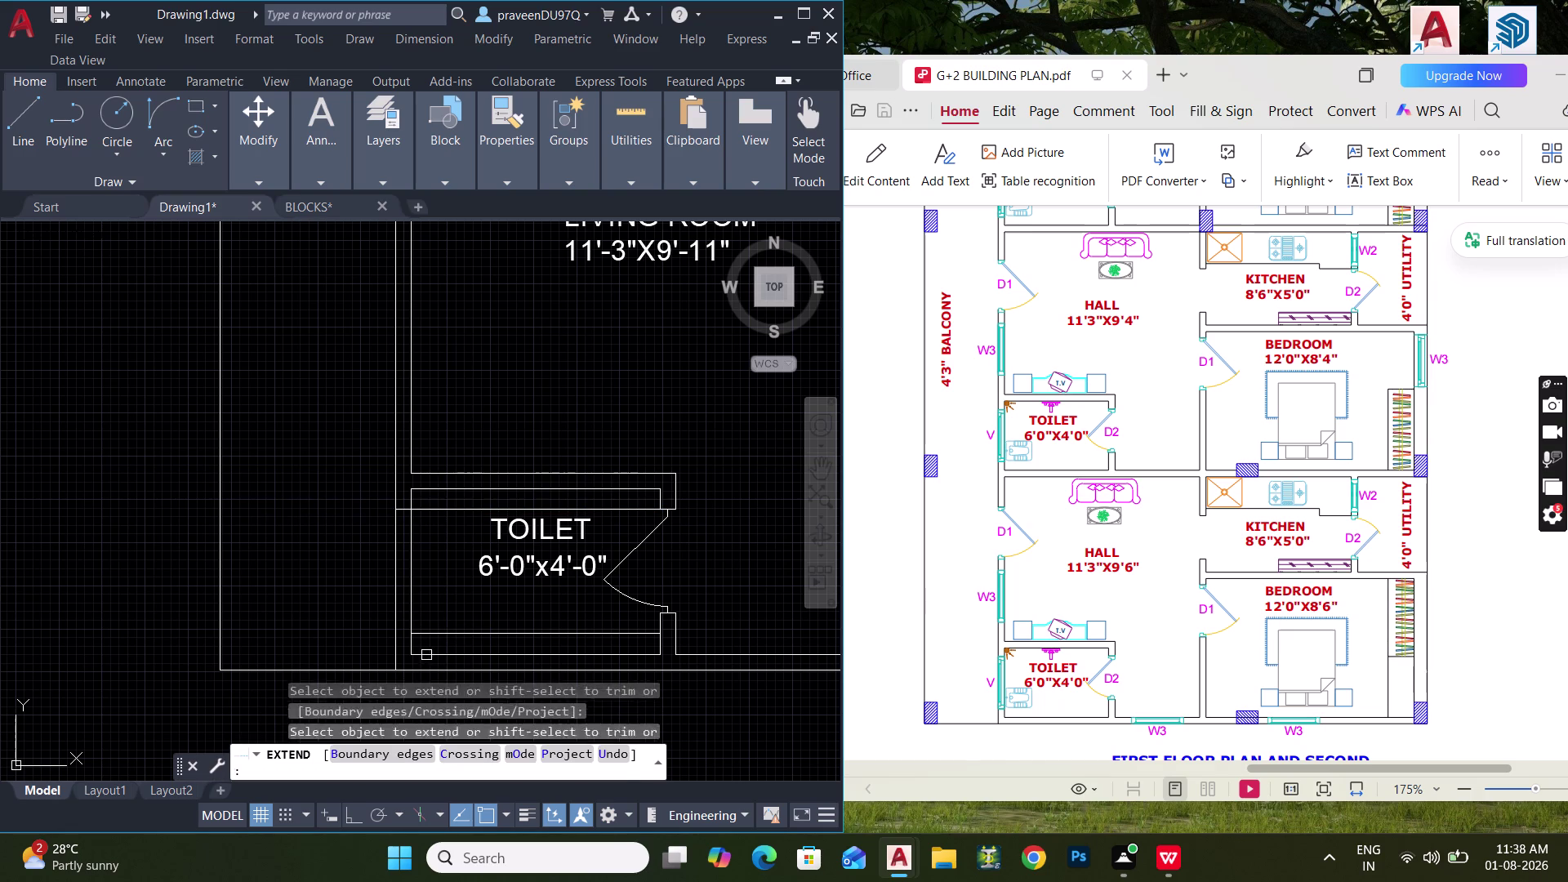
Extend two toilet wall lines so they reach the adjoining wall.
click(429, 632)
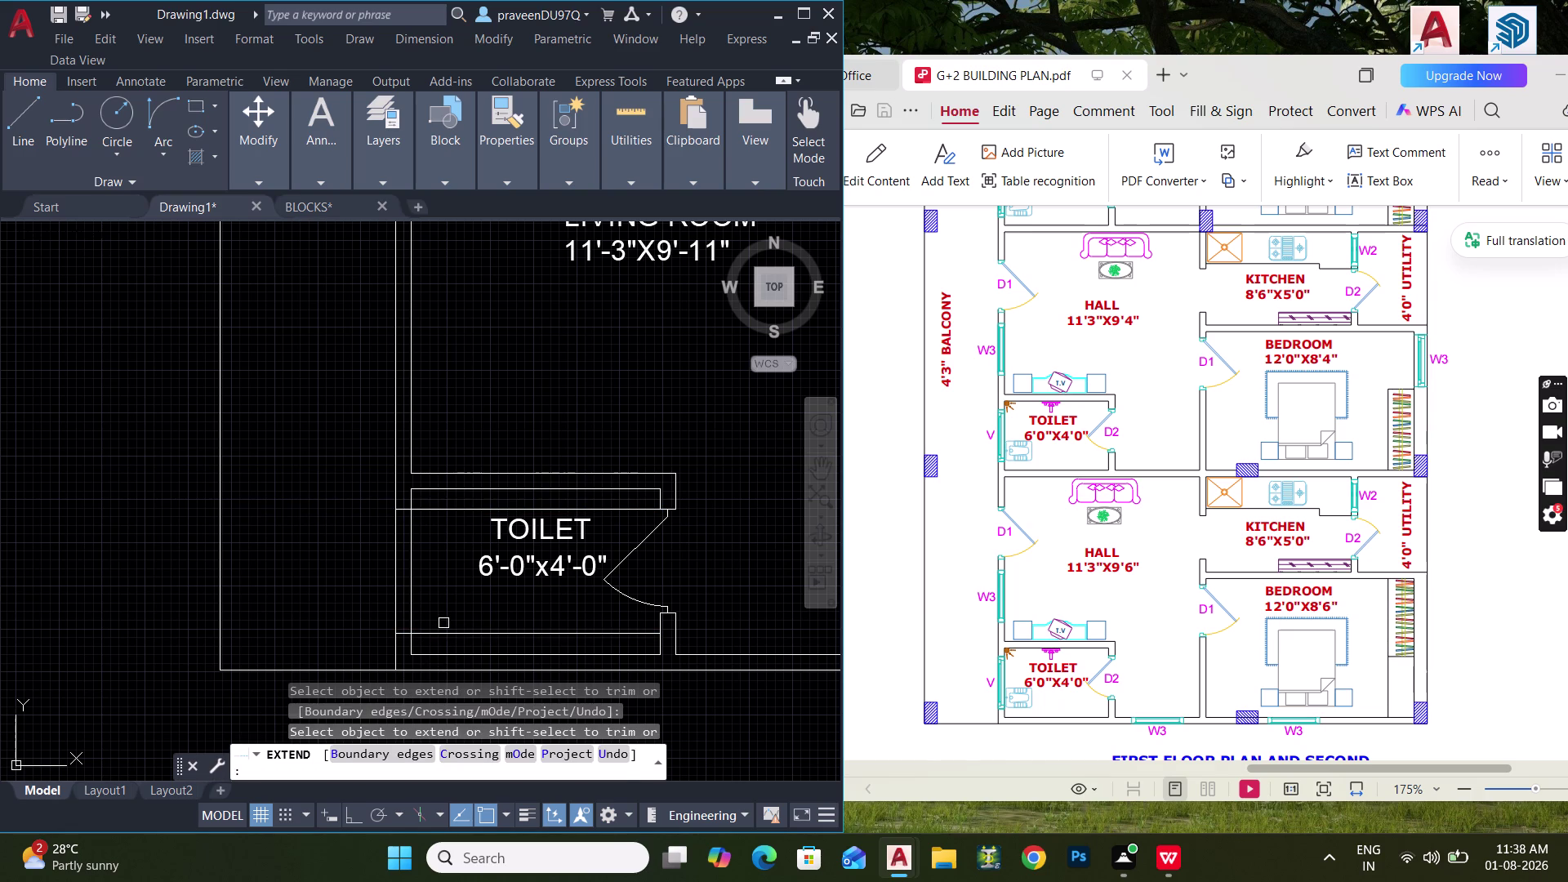
Trim the overlapping wall end and leftover segment at the toilet's left corner.
text(TR)
key(space)
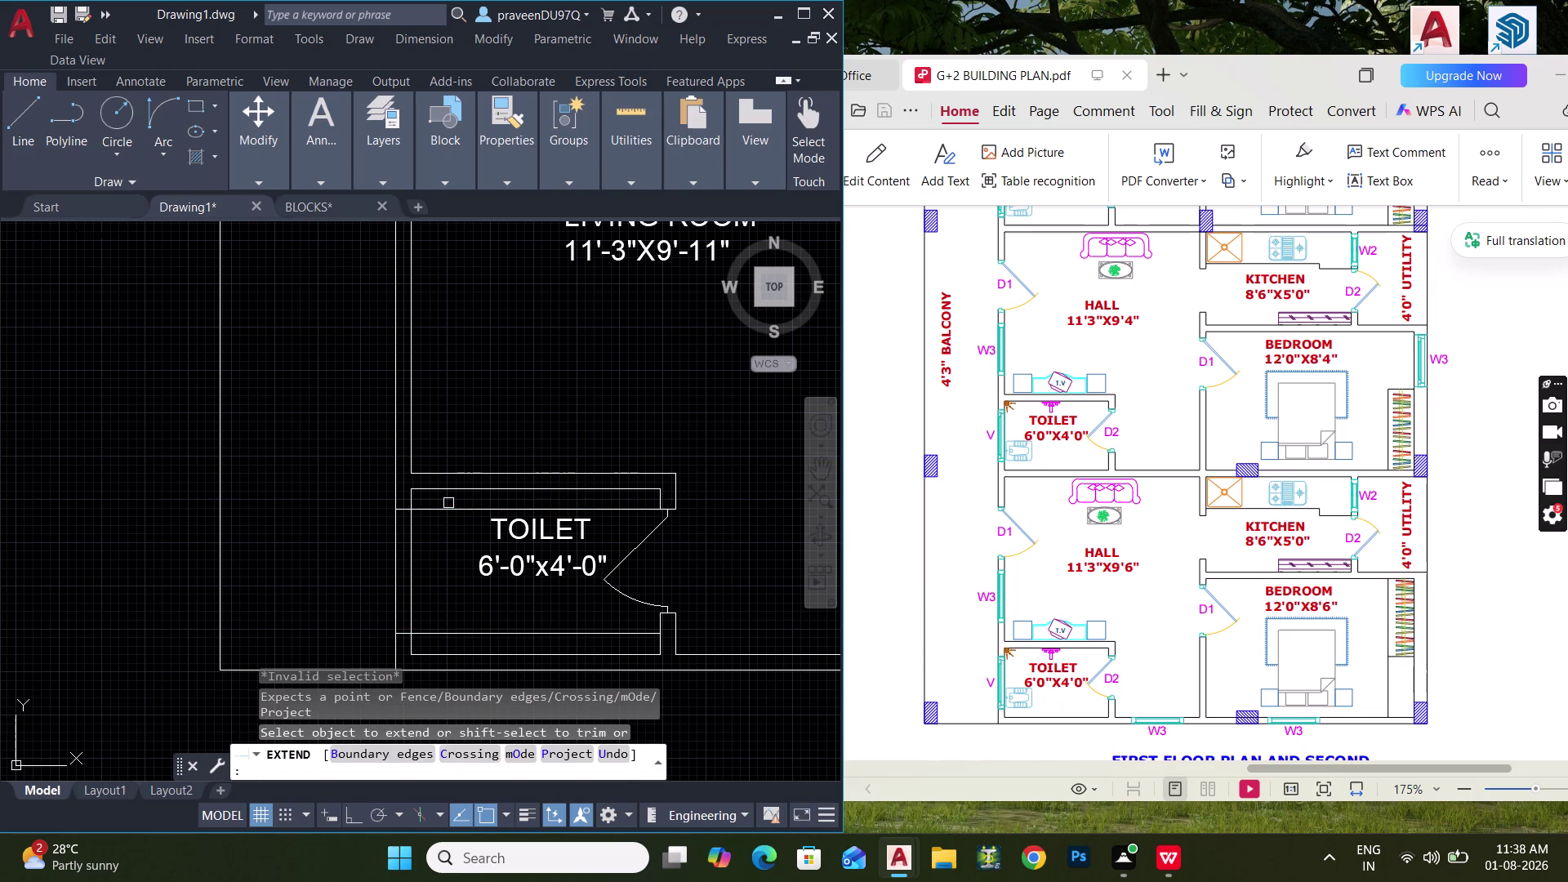
click(452, 503)
click(458, 641)
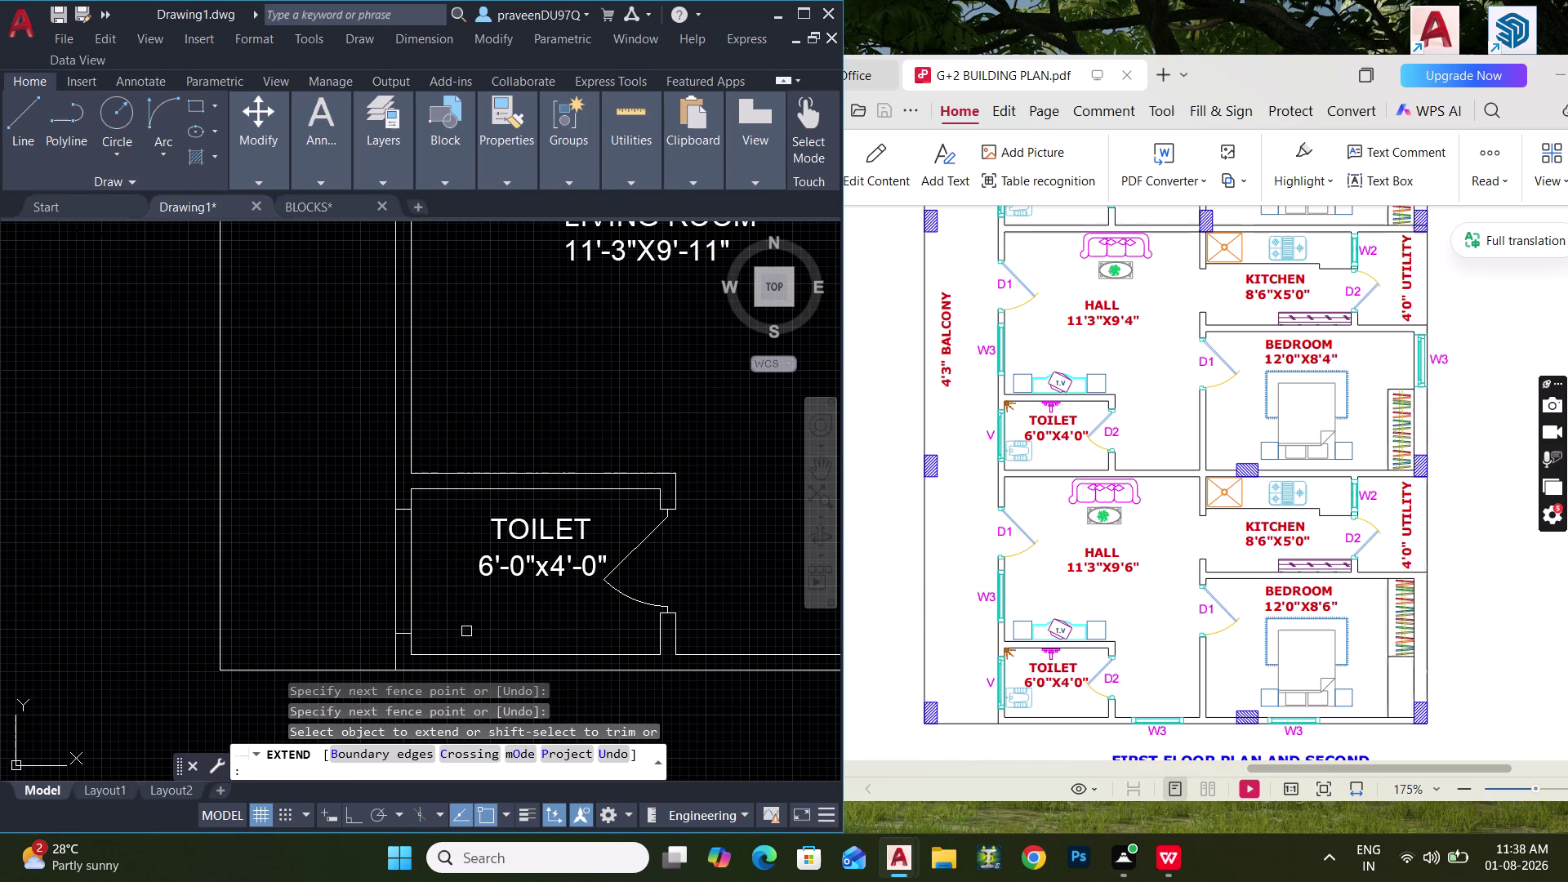
scroll(up, 3)
middle_drag(473, 583, 490, 582)
key(Escape)
Draw a line along the toilet's left wall, then pan up to the living room.
key(l)
key(space)
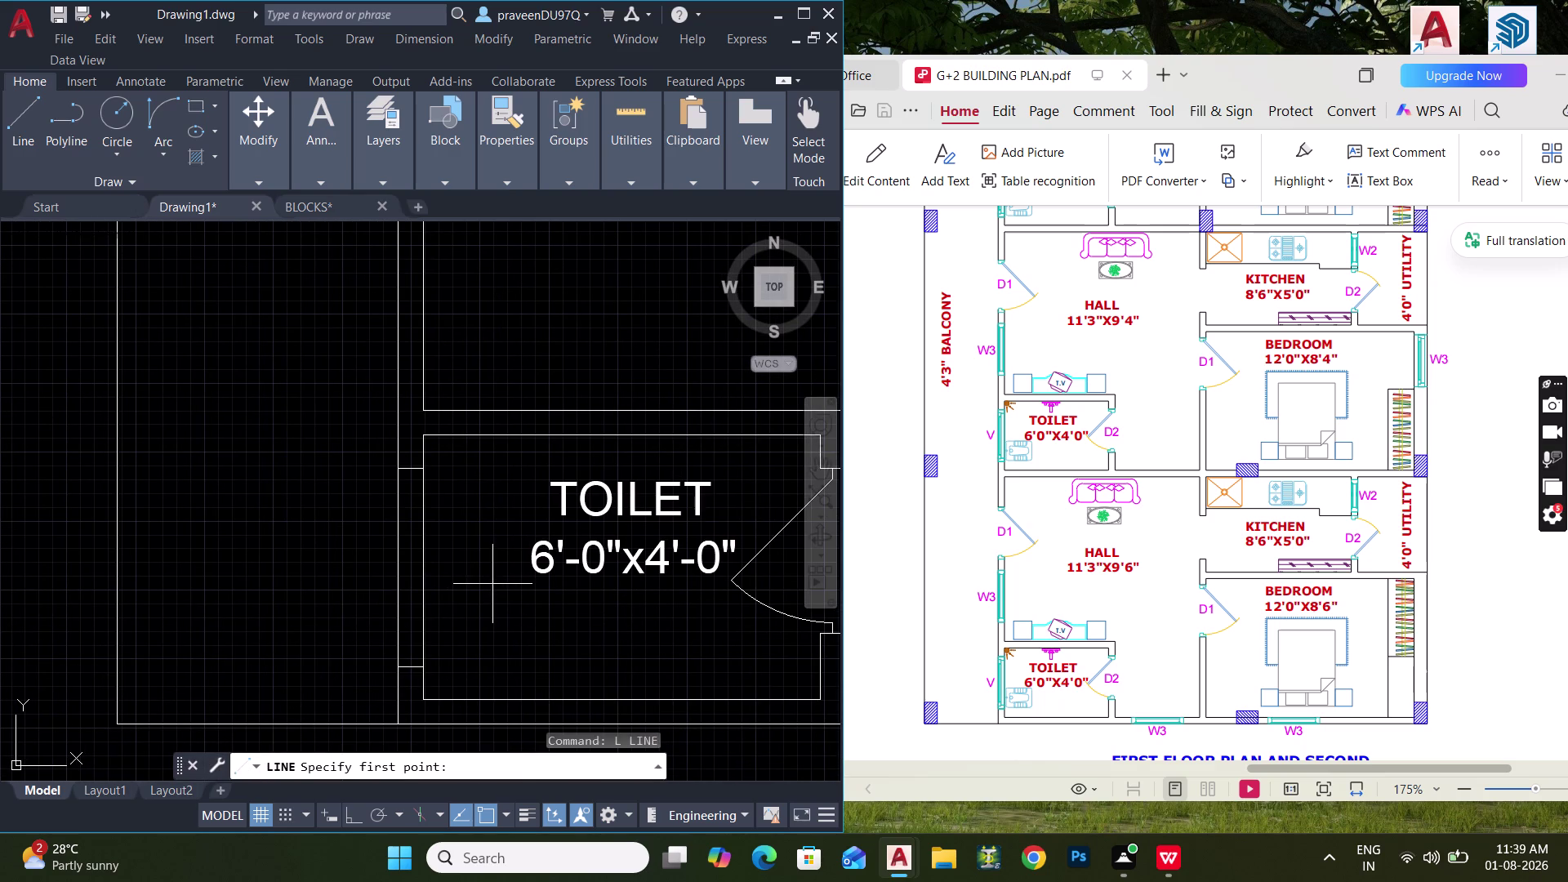
click(414, 470)
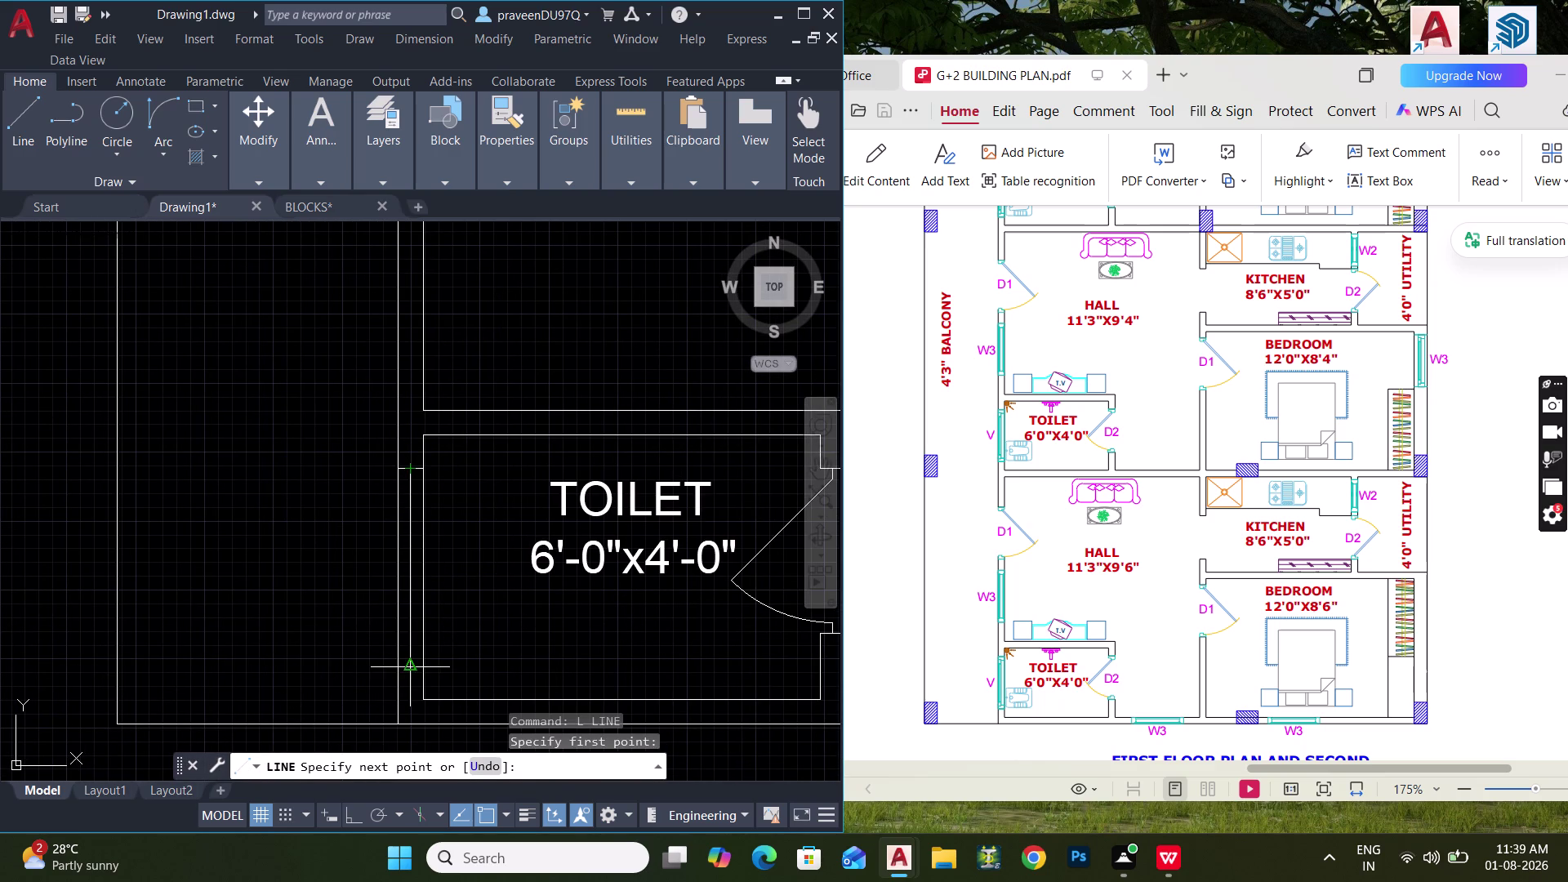
click(410, 663)
key(space)
middle_drag(449, 586, 462, 691)
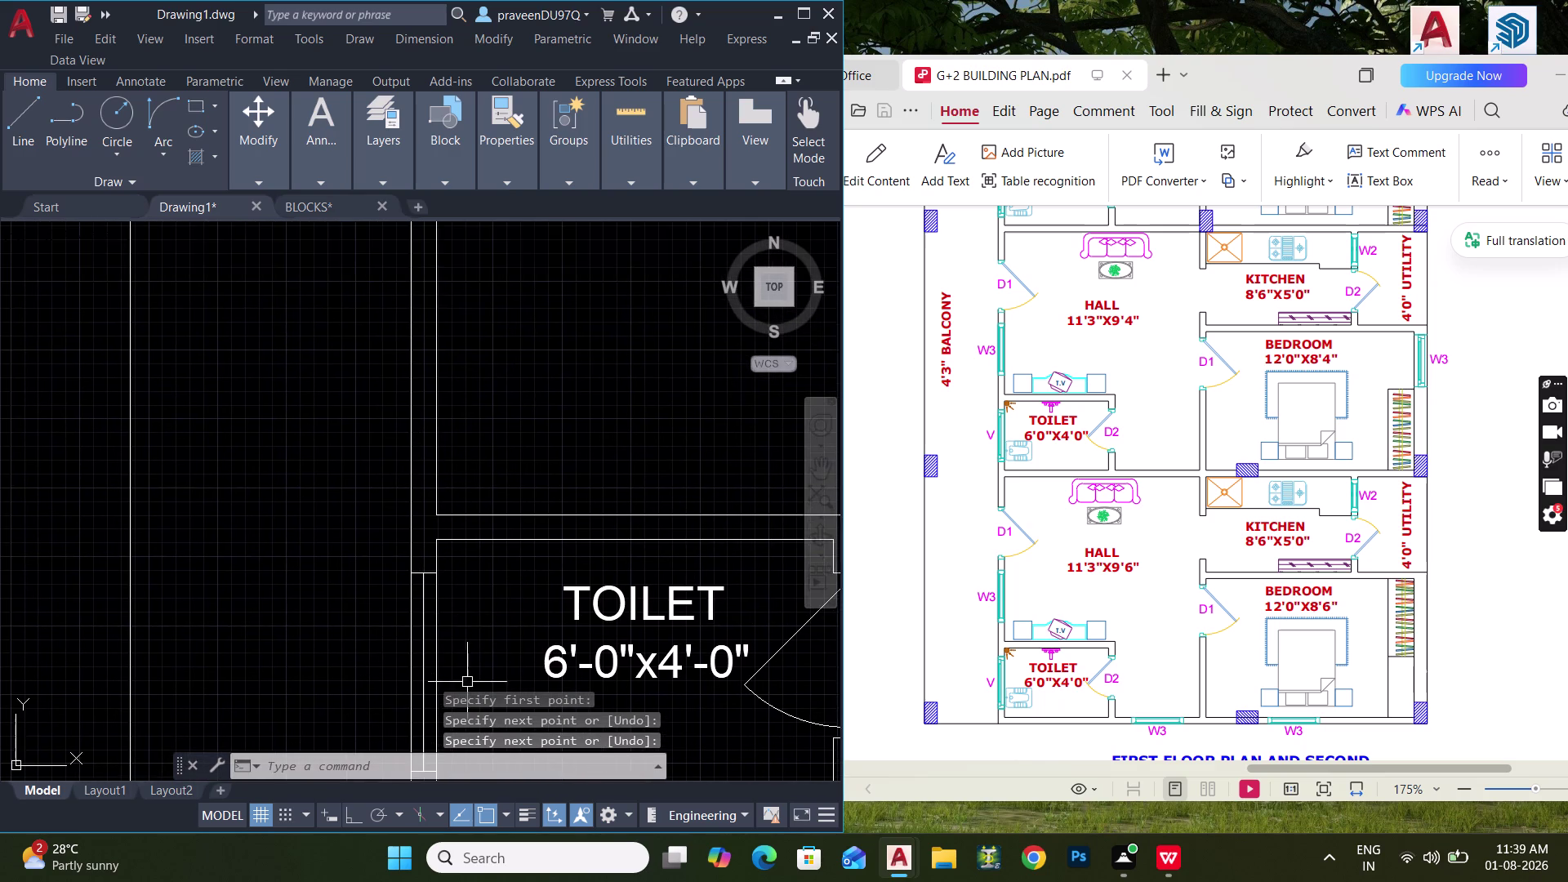
scroll(down, 3)
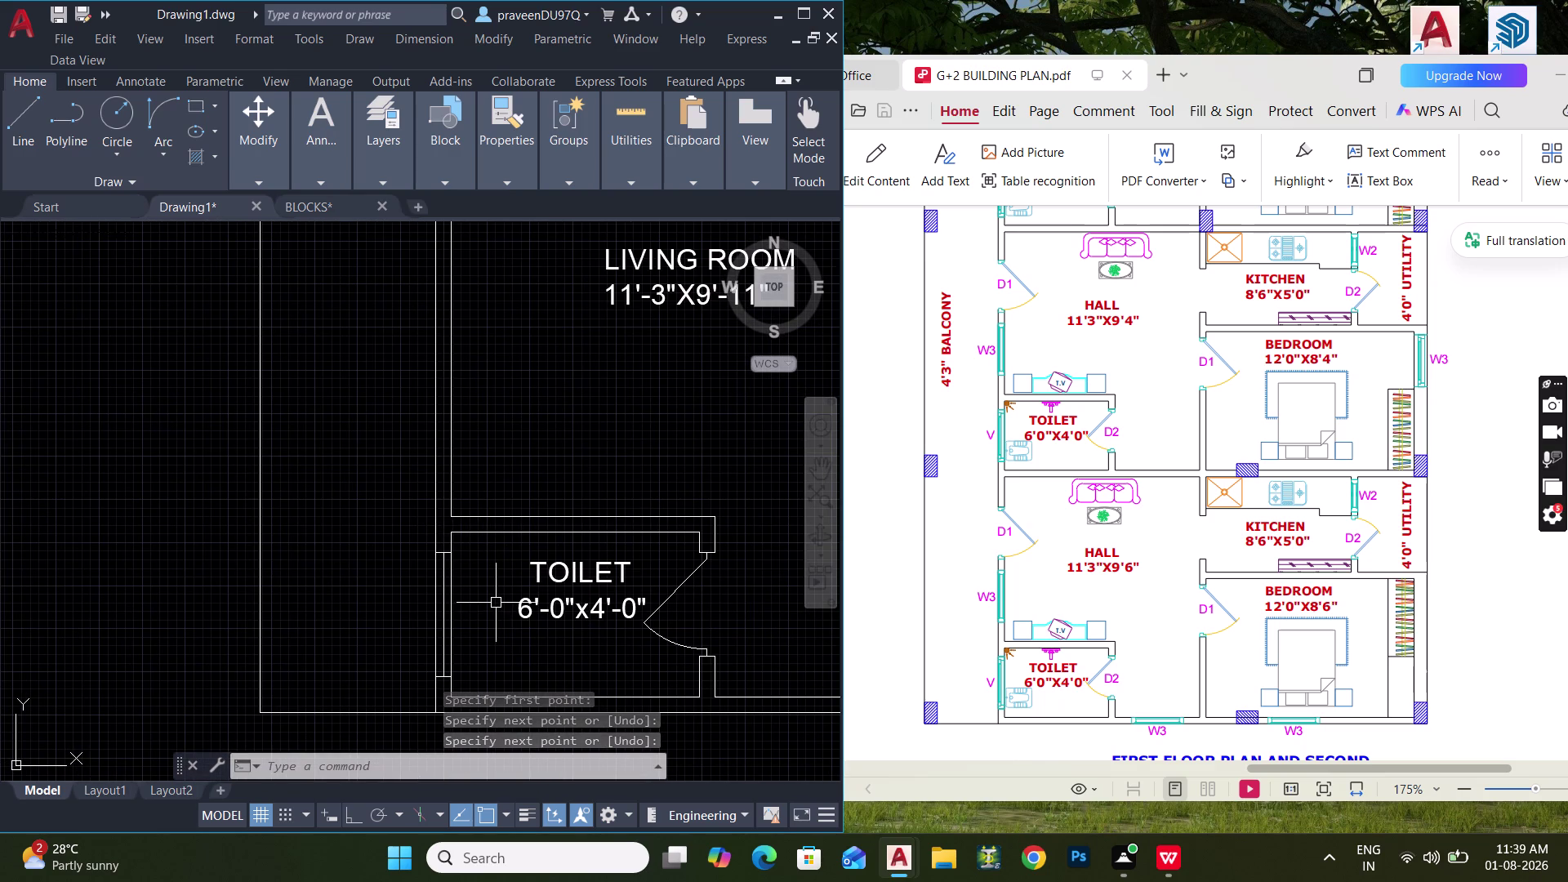
middle_drag(496, 593, 494, 683)
middle_drag(502, 566, 494, 690)
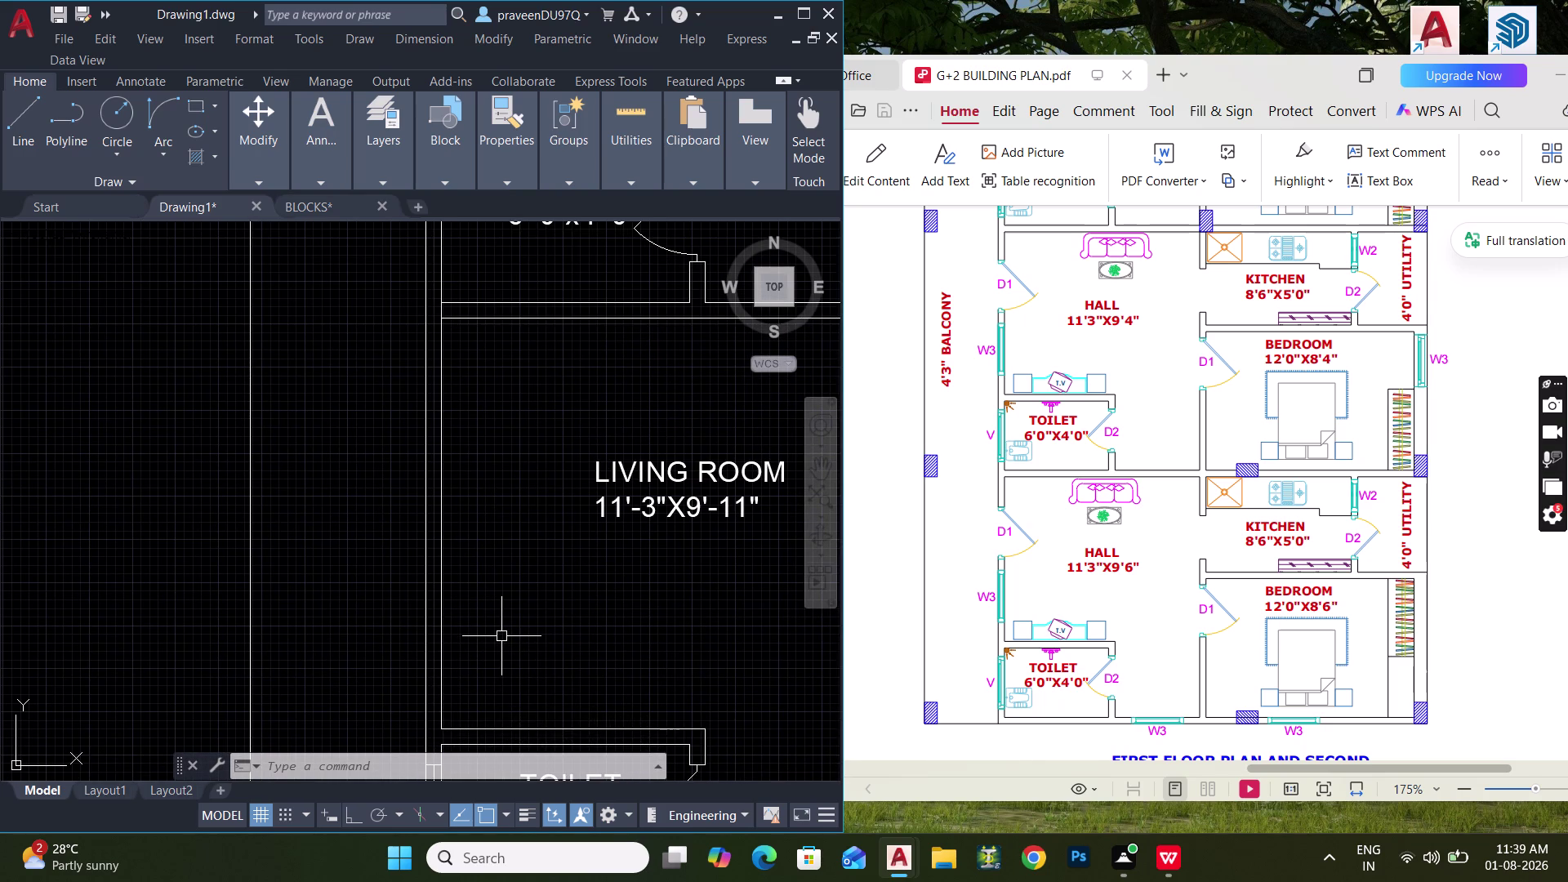
Offset a living-room wall line 2' inward as a doorway guide.
text(O)
key(space)
text(2')
key(Return)
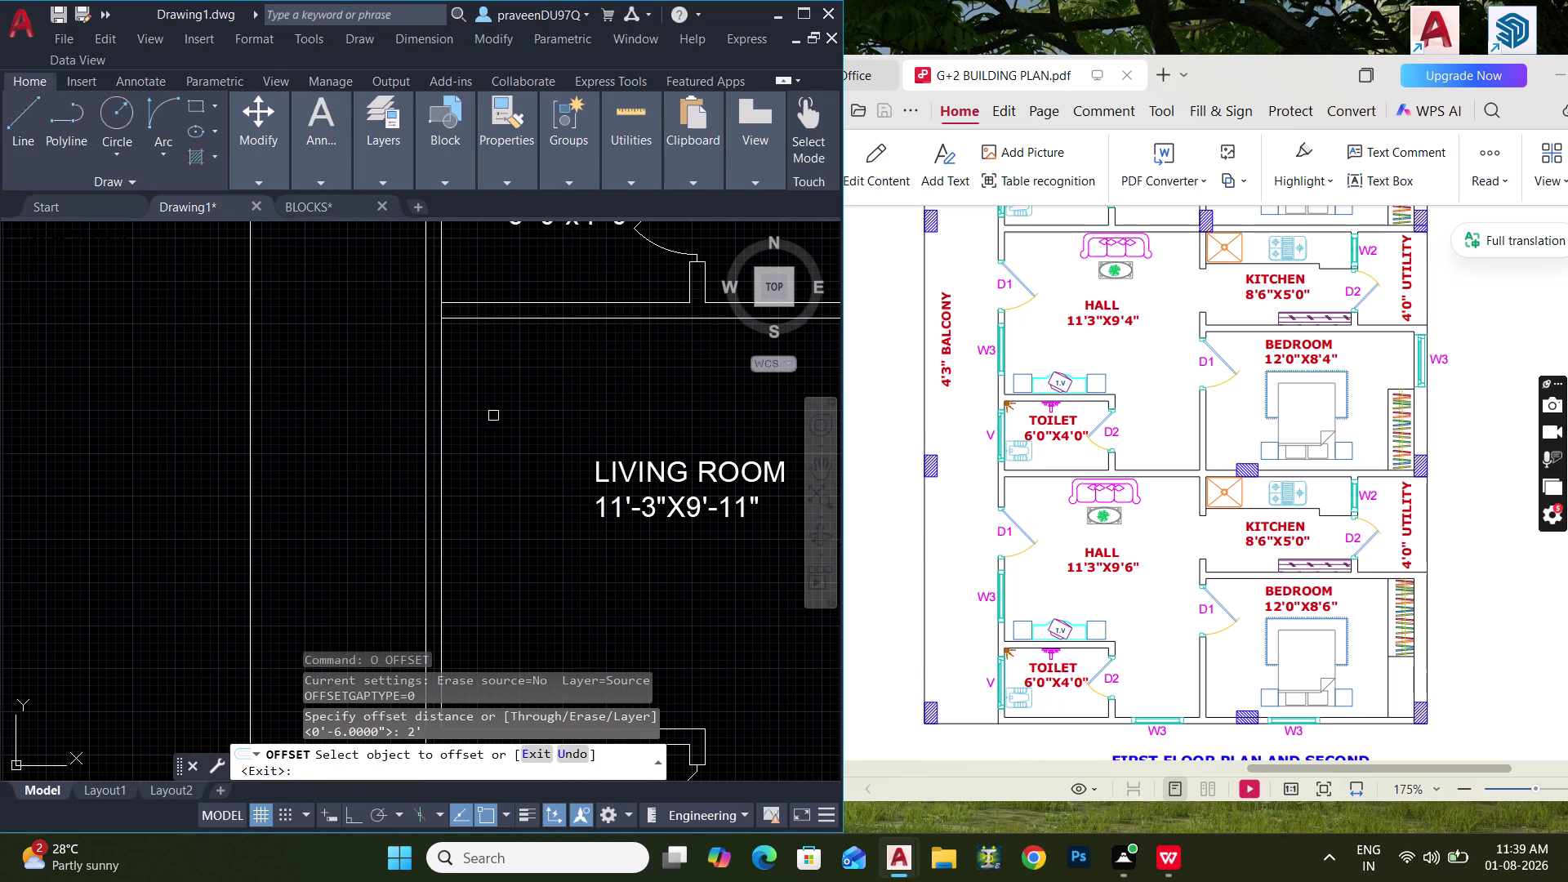
click(480, 318)
click(477, 401)
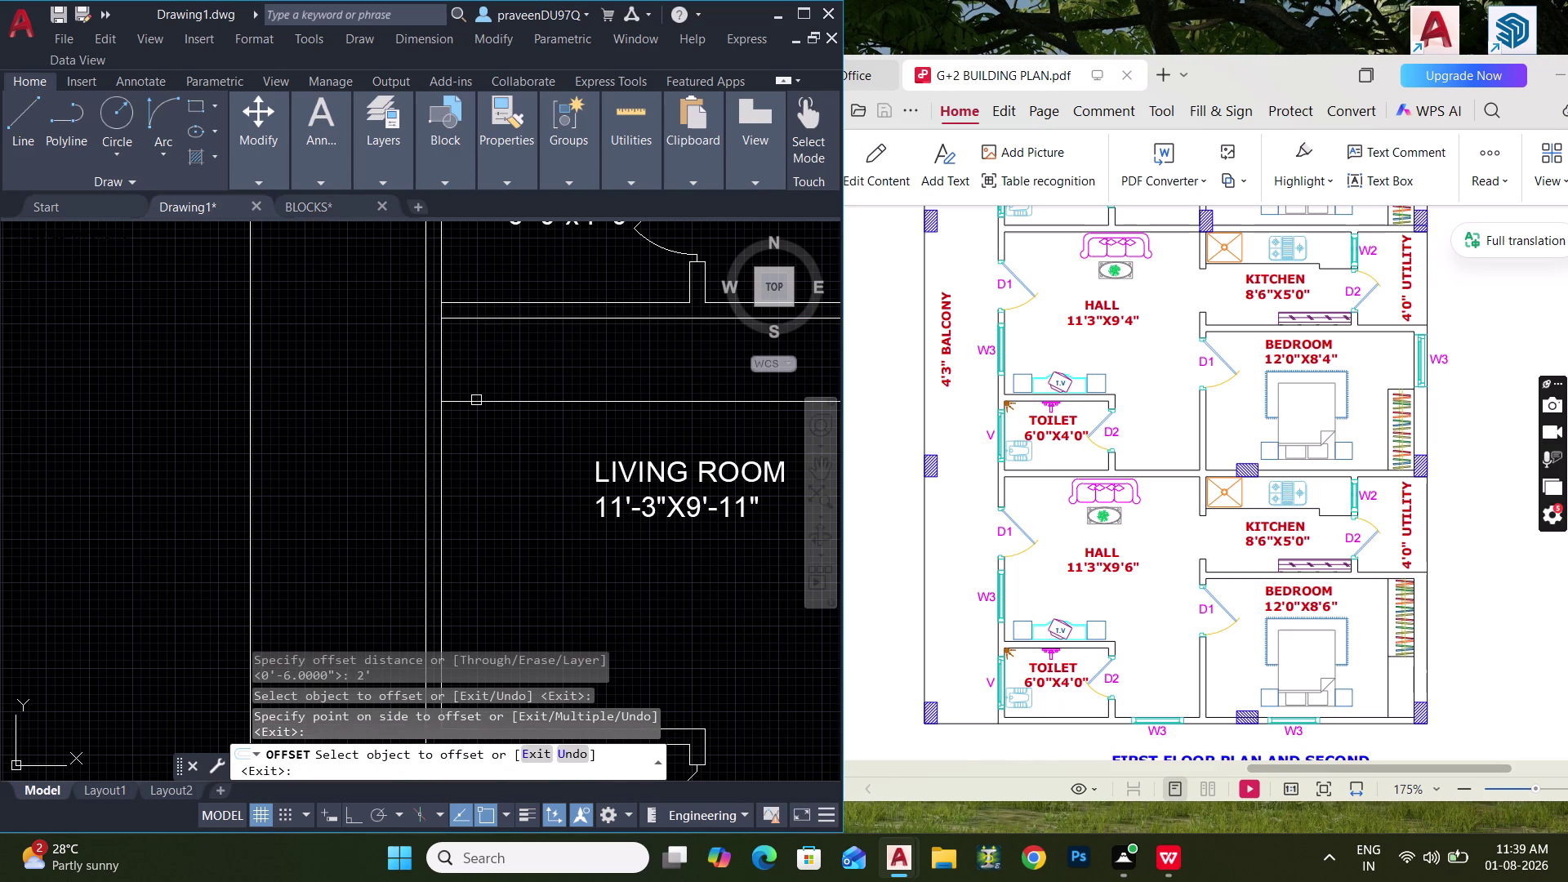
text(E)
text(X)
key(space)
key(Escape)
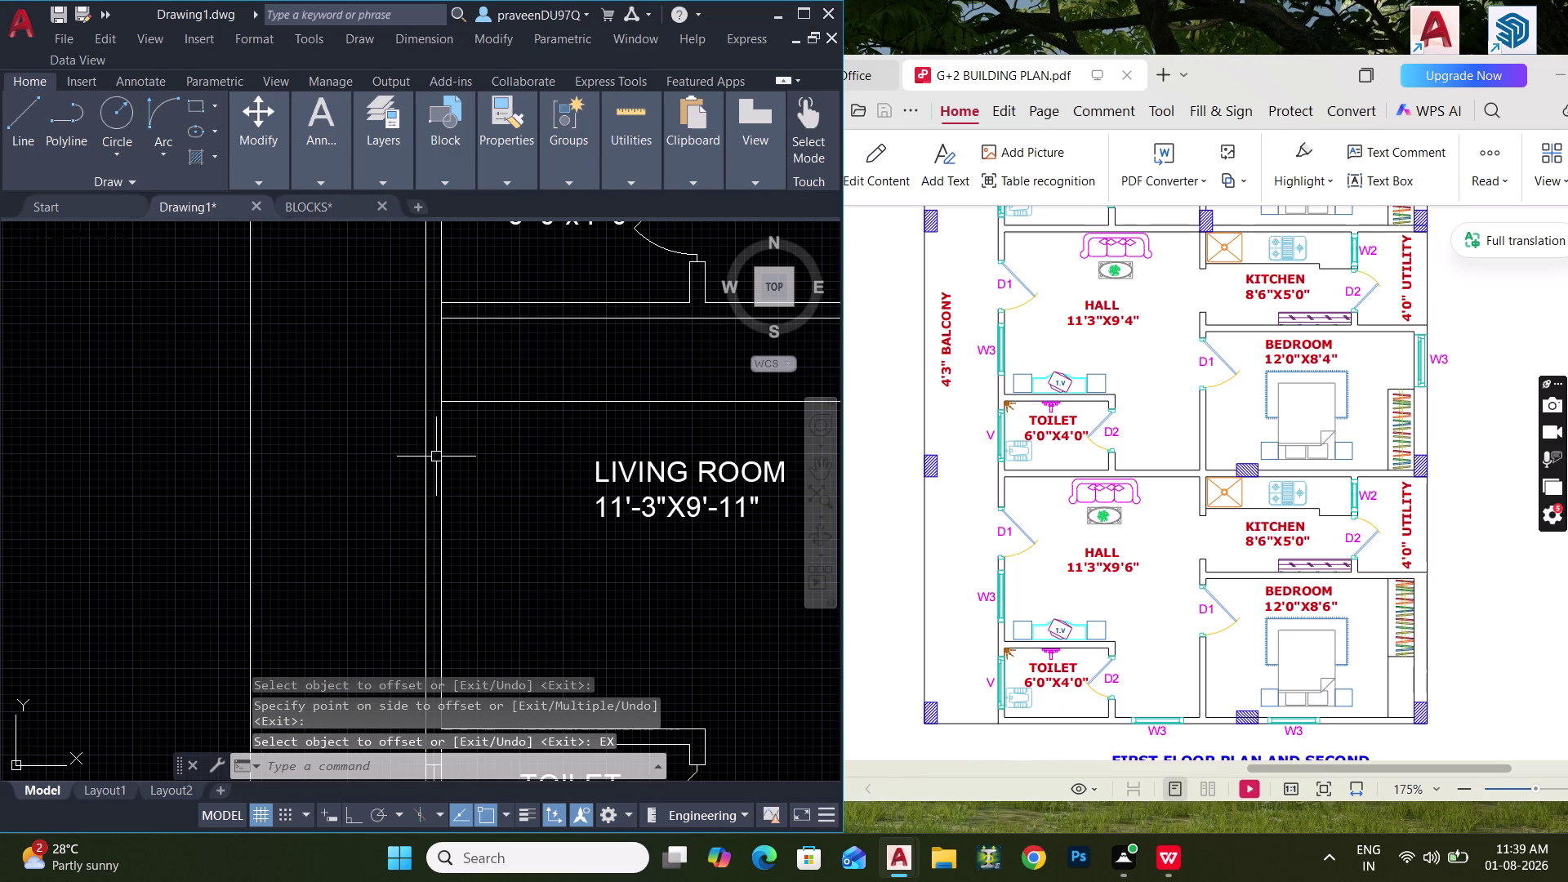
Extend both ends of the new guide line to the walls.
text(EX)
key(space)
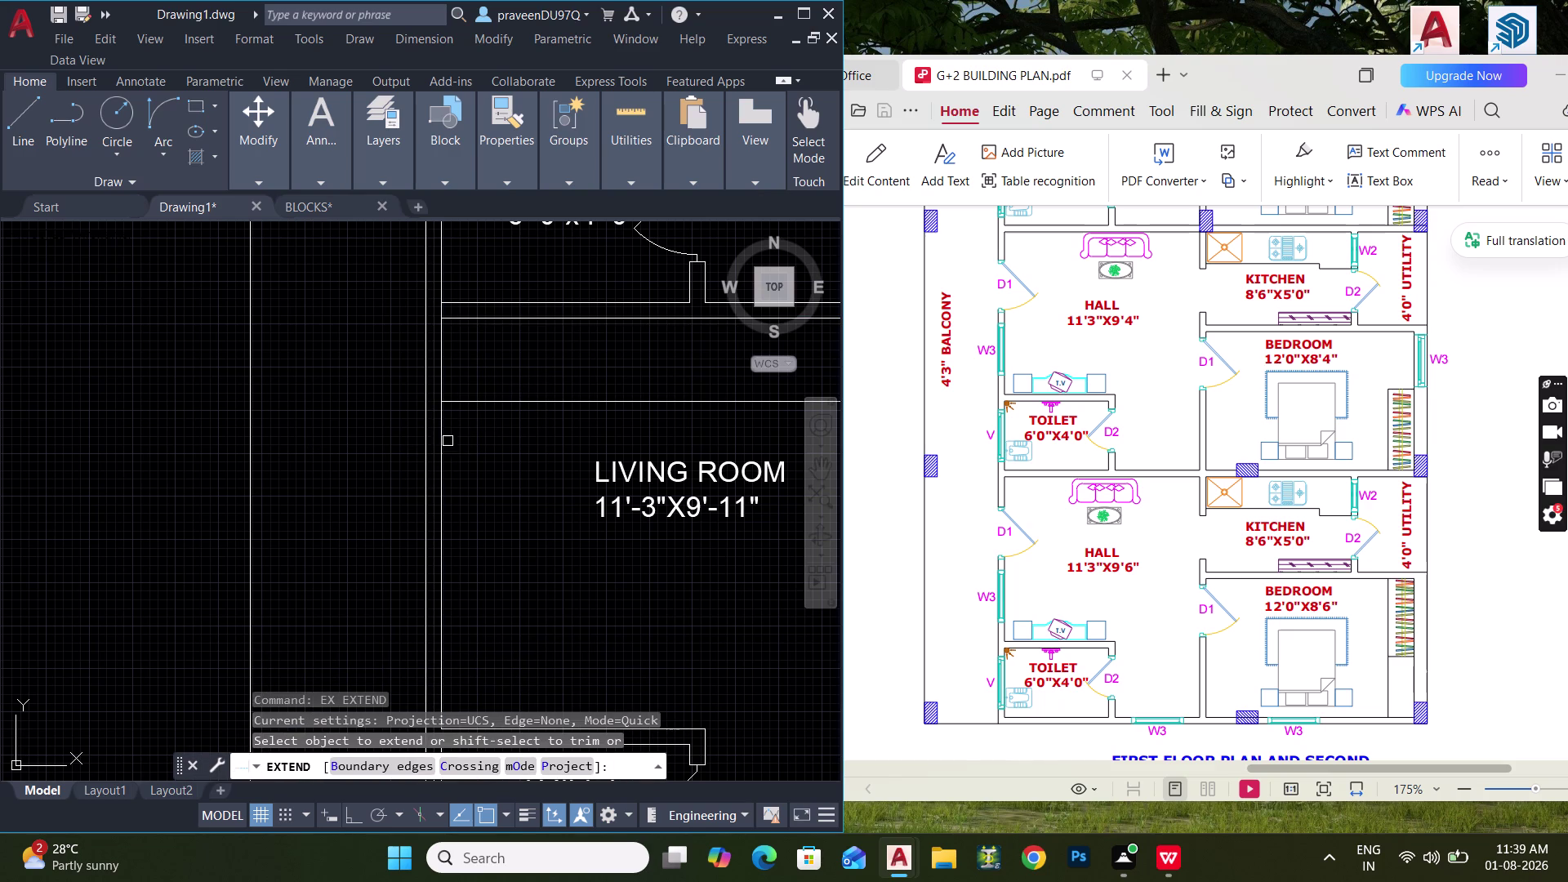
click(466, 401)
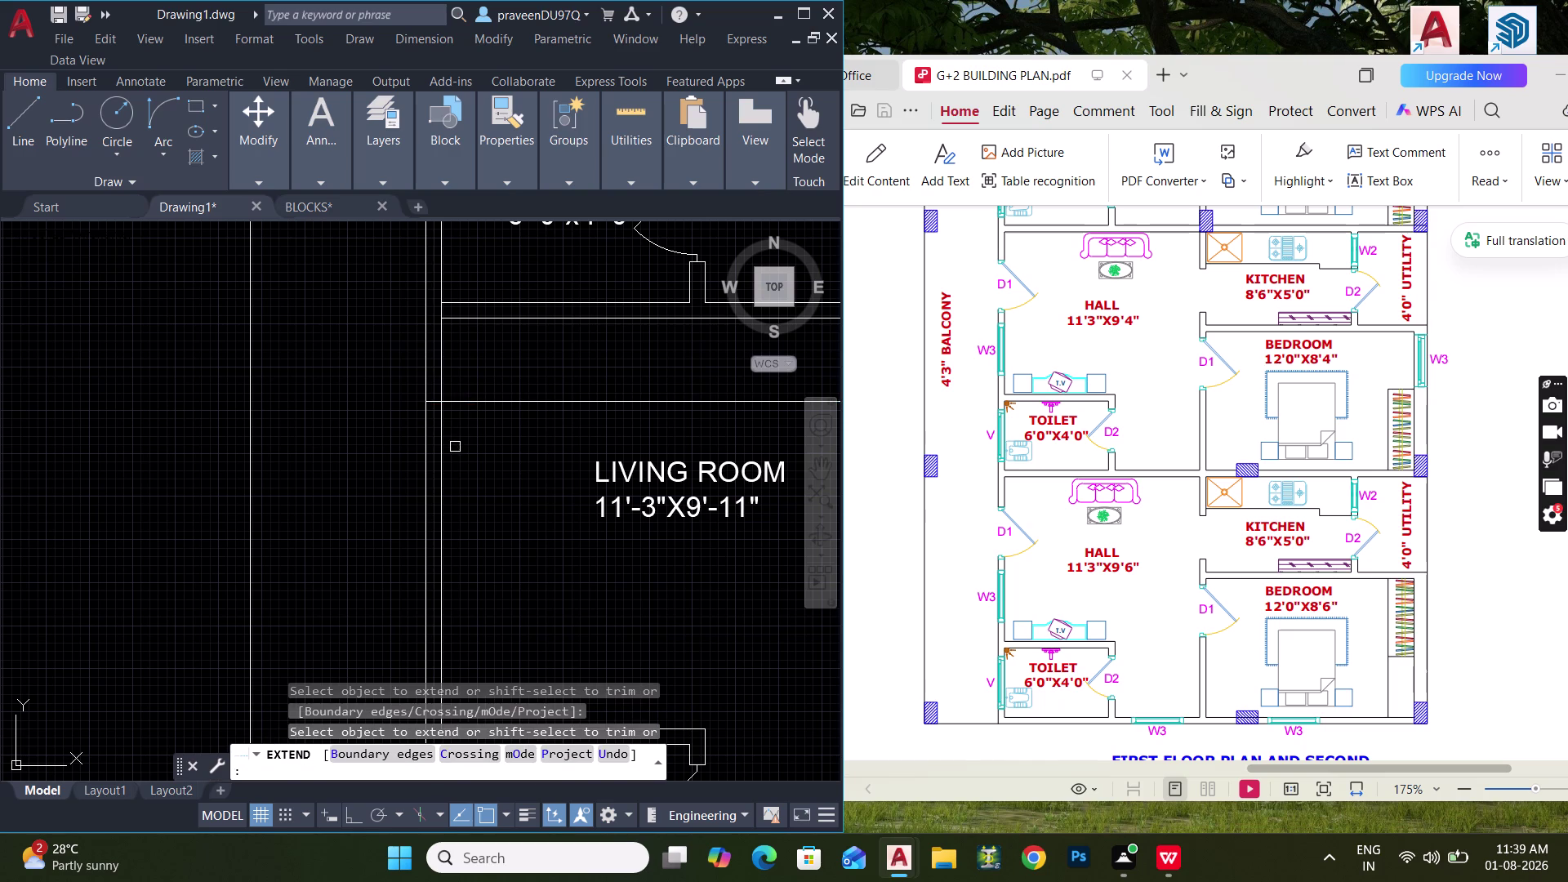
click(504, 370)
click(495, 475)
scroll(down, 3)
scroll(up, 3)
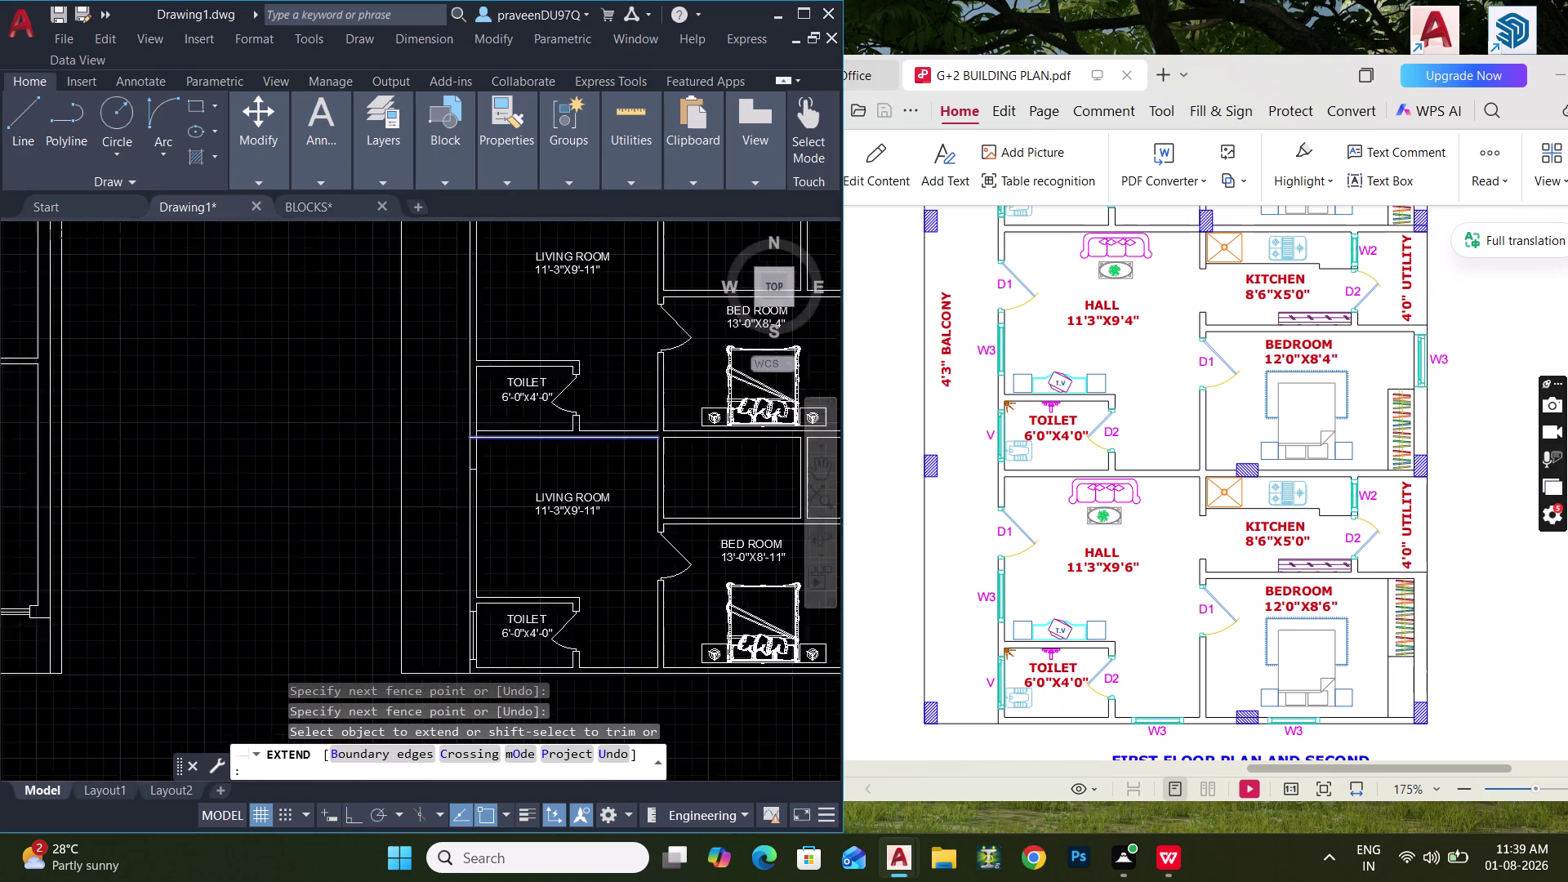
scroll(up, 3)
middle_drag(495, 460, 513, 416)
key(Escape)
key(Escape)
Offset a living-room wall line 3' to mark the opening's other edge.
text(O)
key(space)
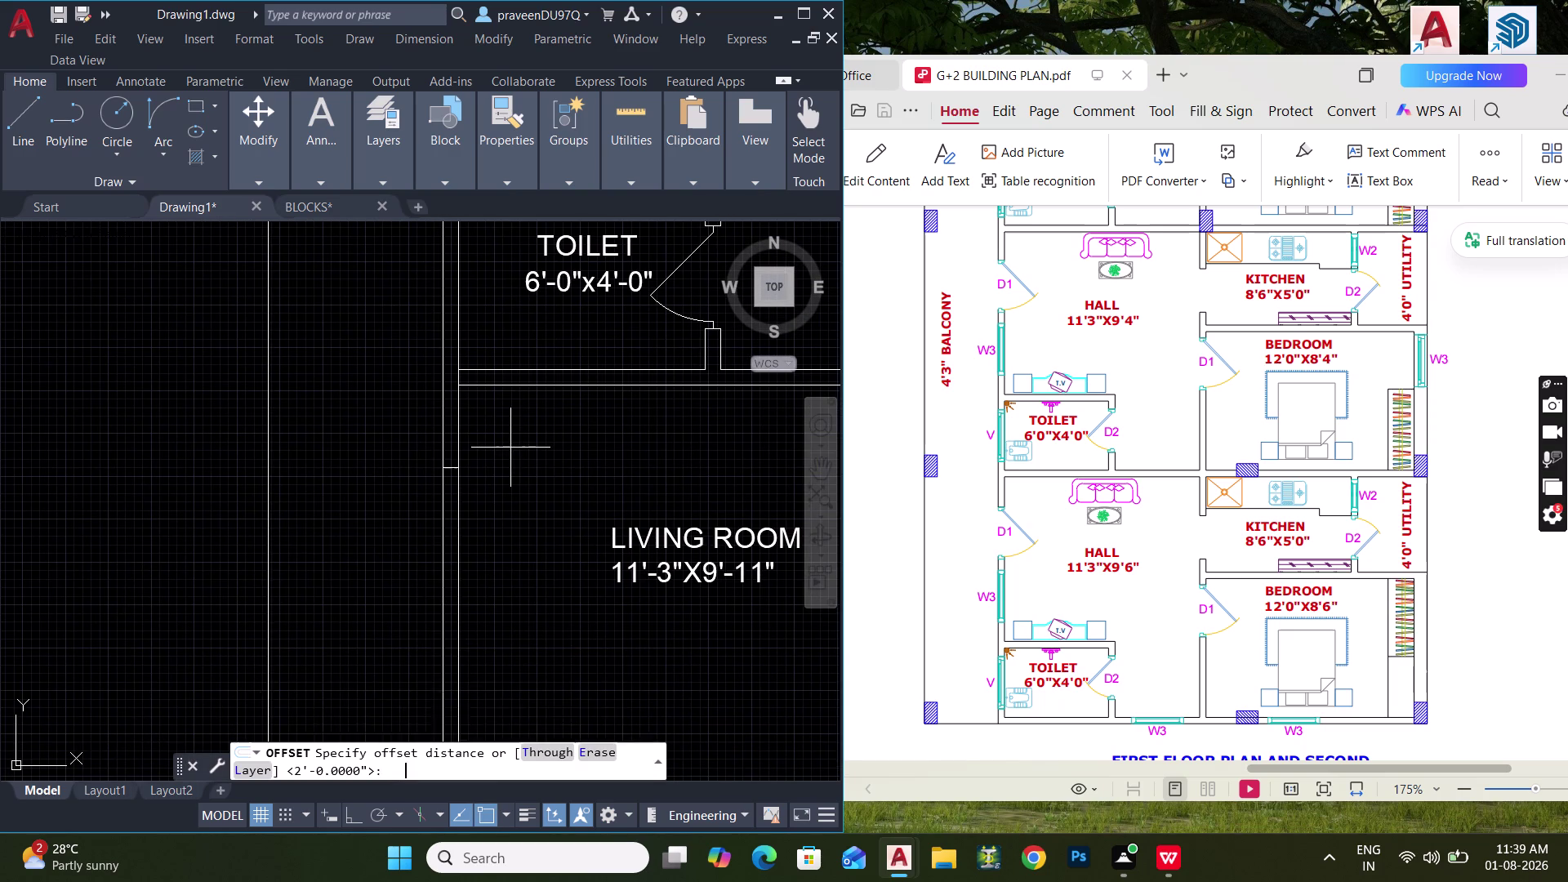
text(3')
key(Return)
middle_drag(436, 495, 481, 416)
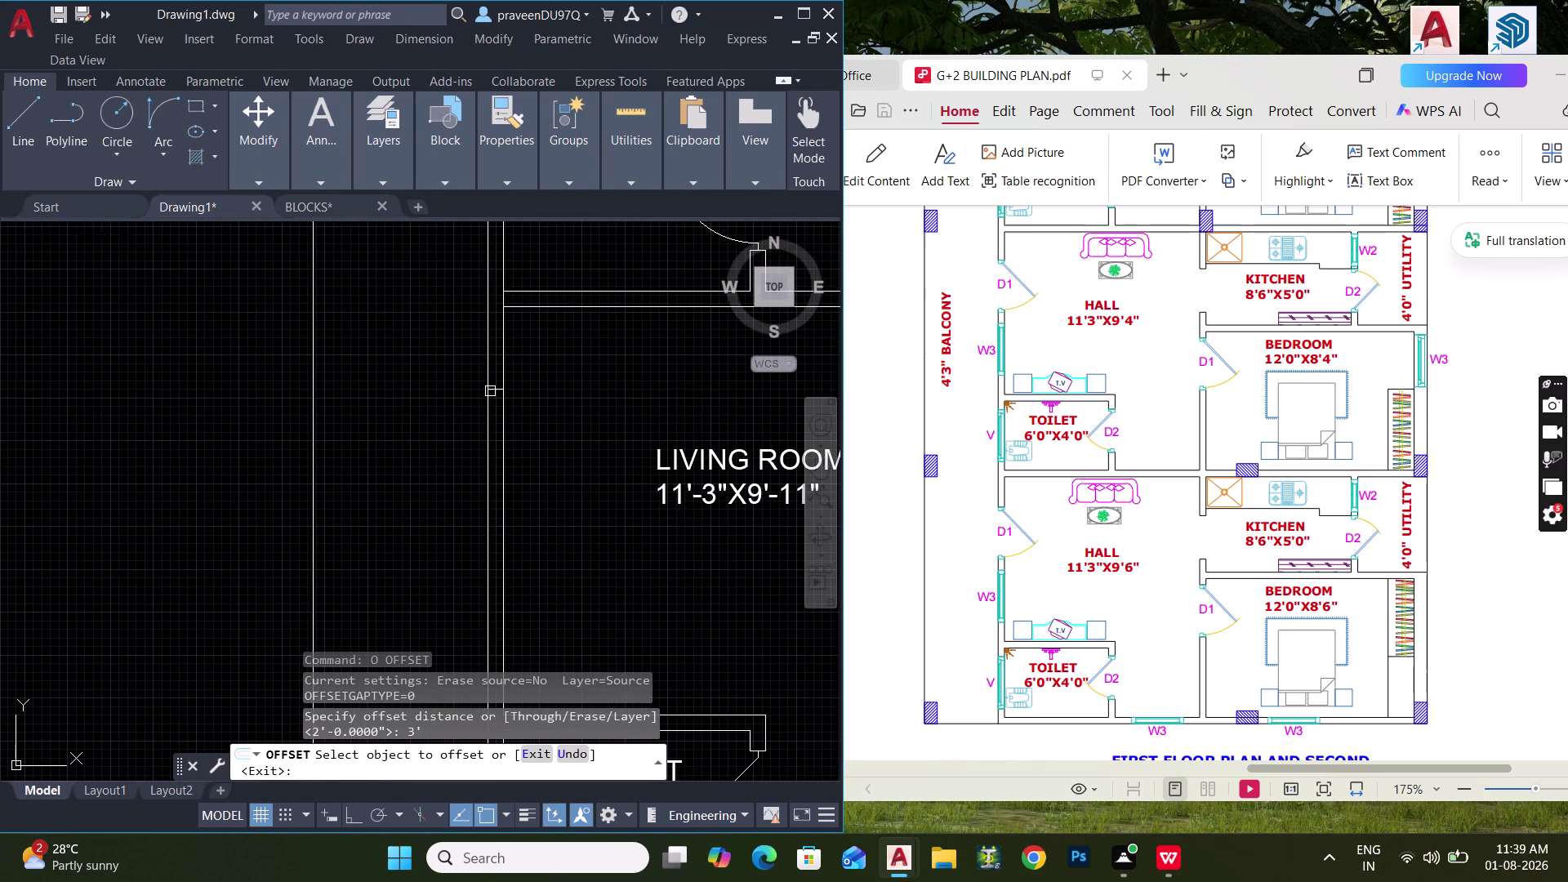
click(491, 389)
key(Escape)
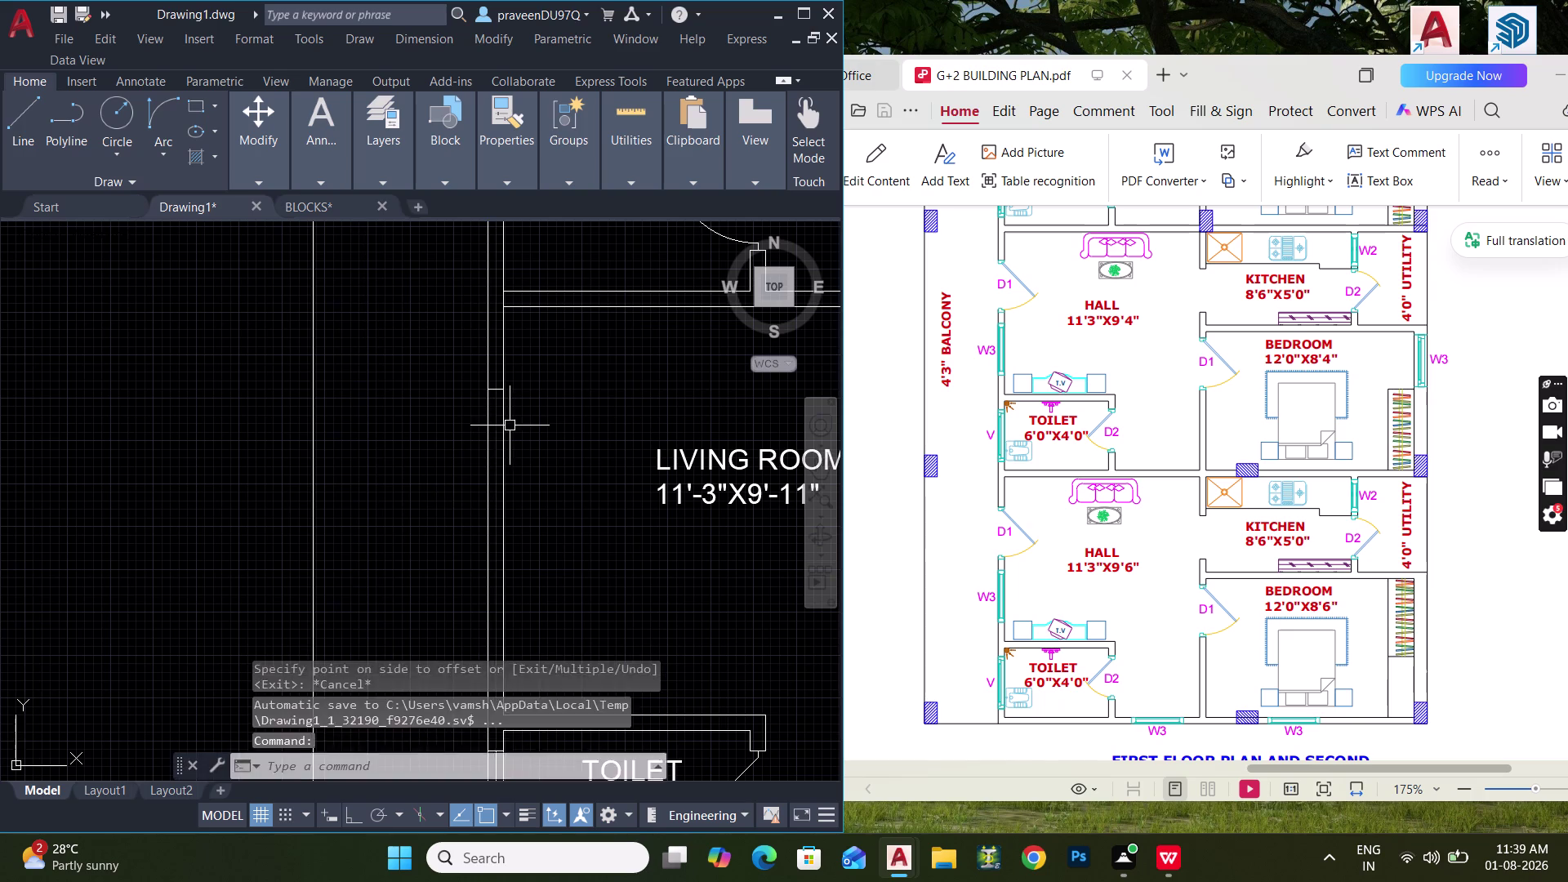
key(space)
scroll(up, 3)
key(space)
click(486, 358)
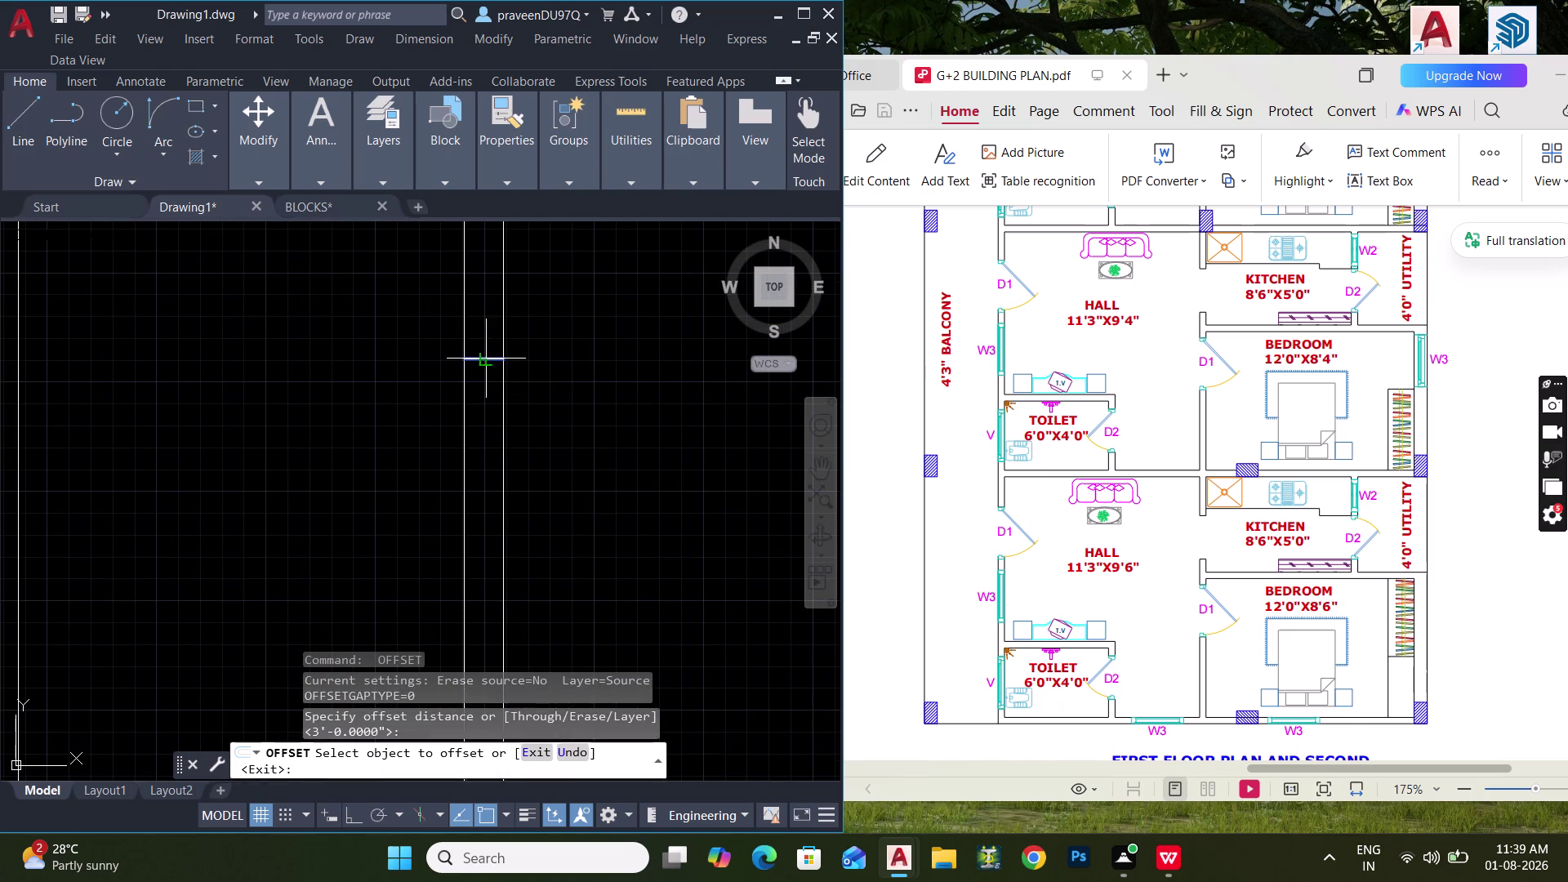
click(485, 484)
middle_drag(507, 451, 562, 333)
key(Escape)
Trim away the wall lines between the two guide lines.
key(t)
text(R)
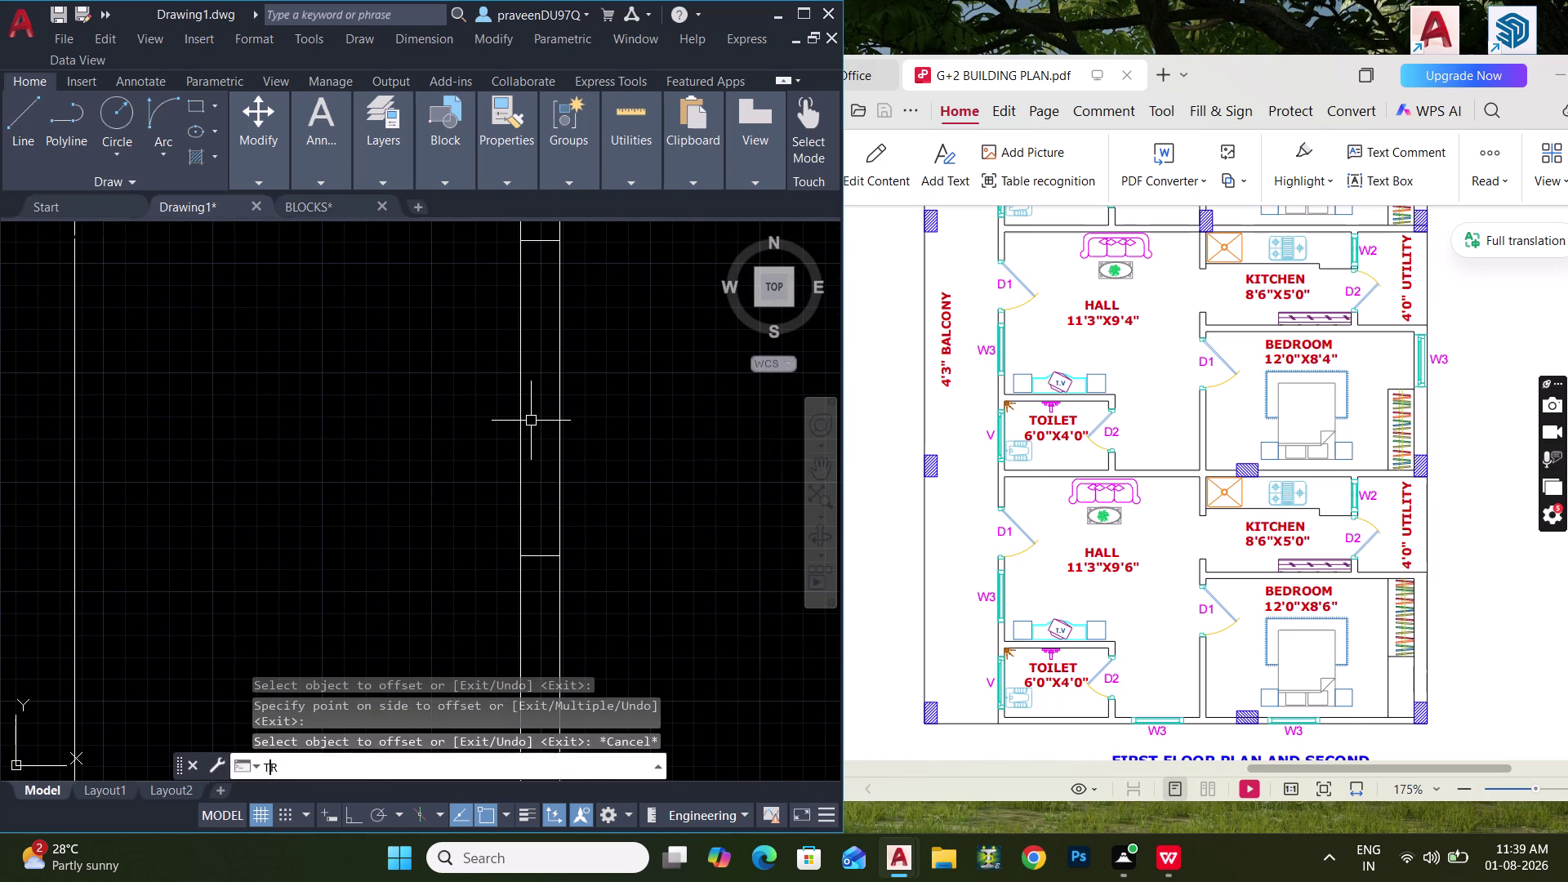
key(space)
drag(605, 416, 448, 425)
scroll(down, 3)
middle_drag(535, 455, 525, 457)
key(Escape)
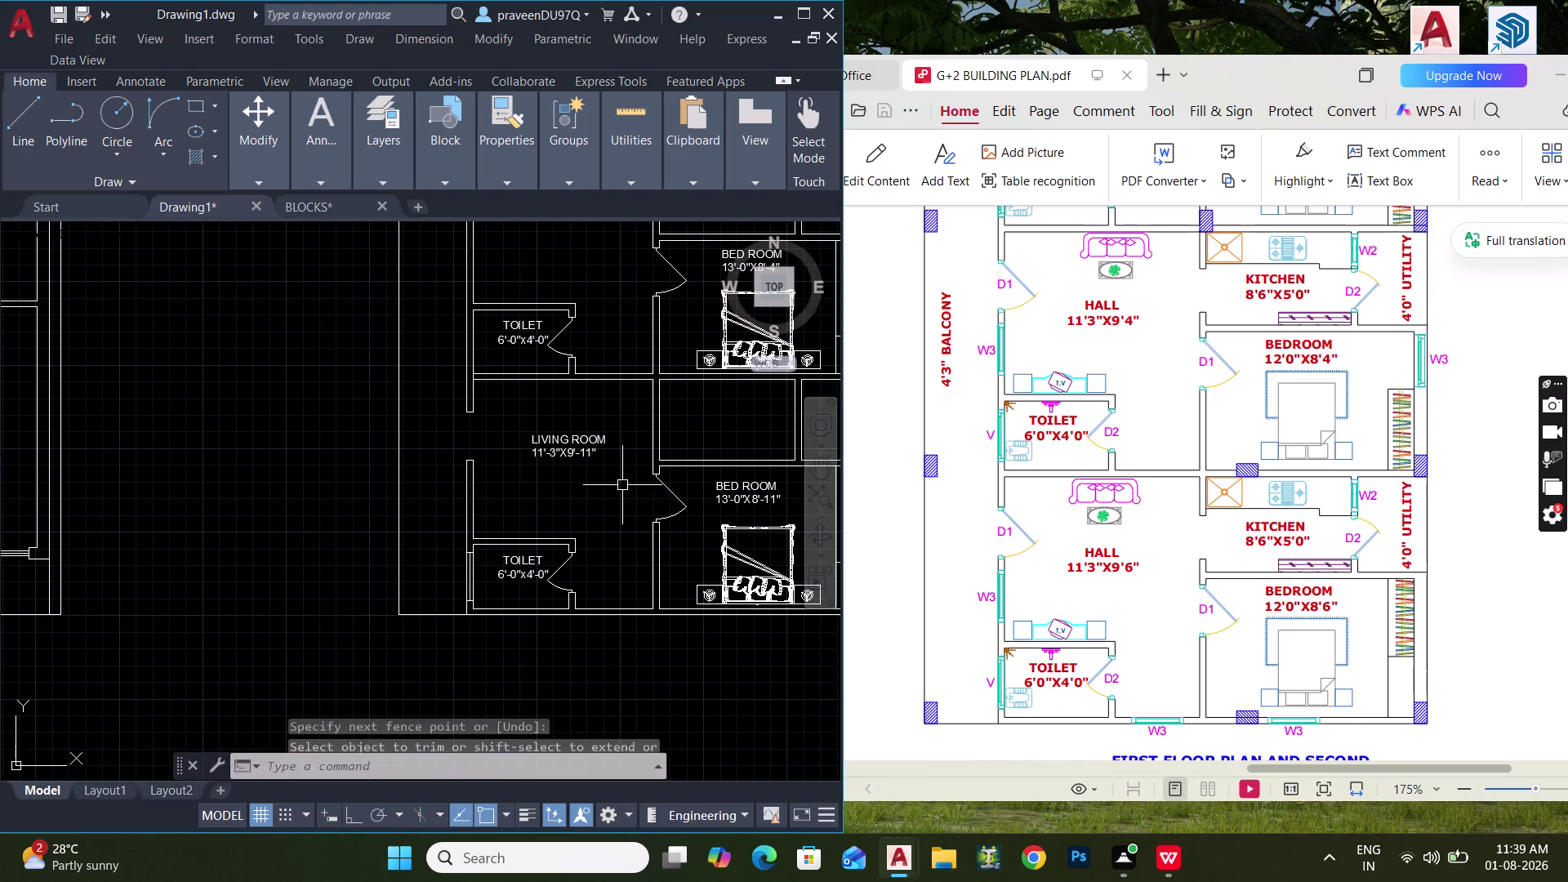
Select the wall lines around the toilet door for trimming.
scroll(up, 3)
middle_drag(626, 461, 605, 413)
drag(553, 324, 597, 371)
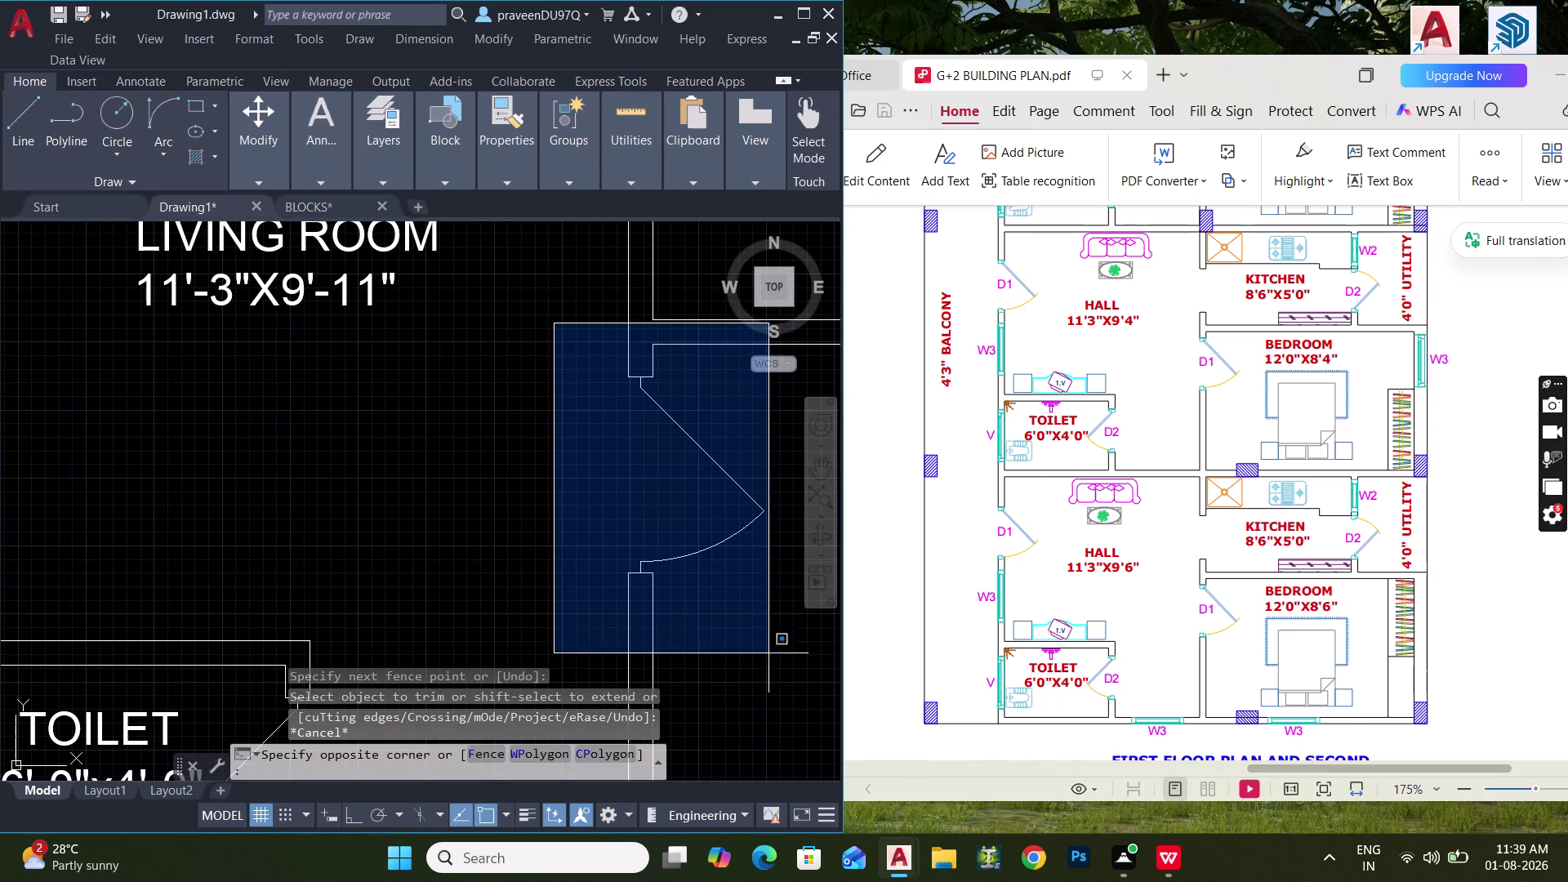
click(768, 653)
middle_drag(737, 655, 692, 611)
key(Escape)
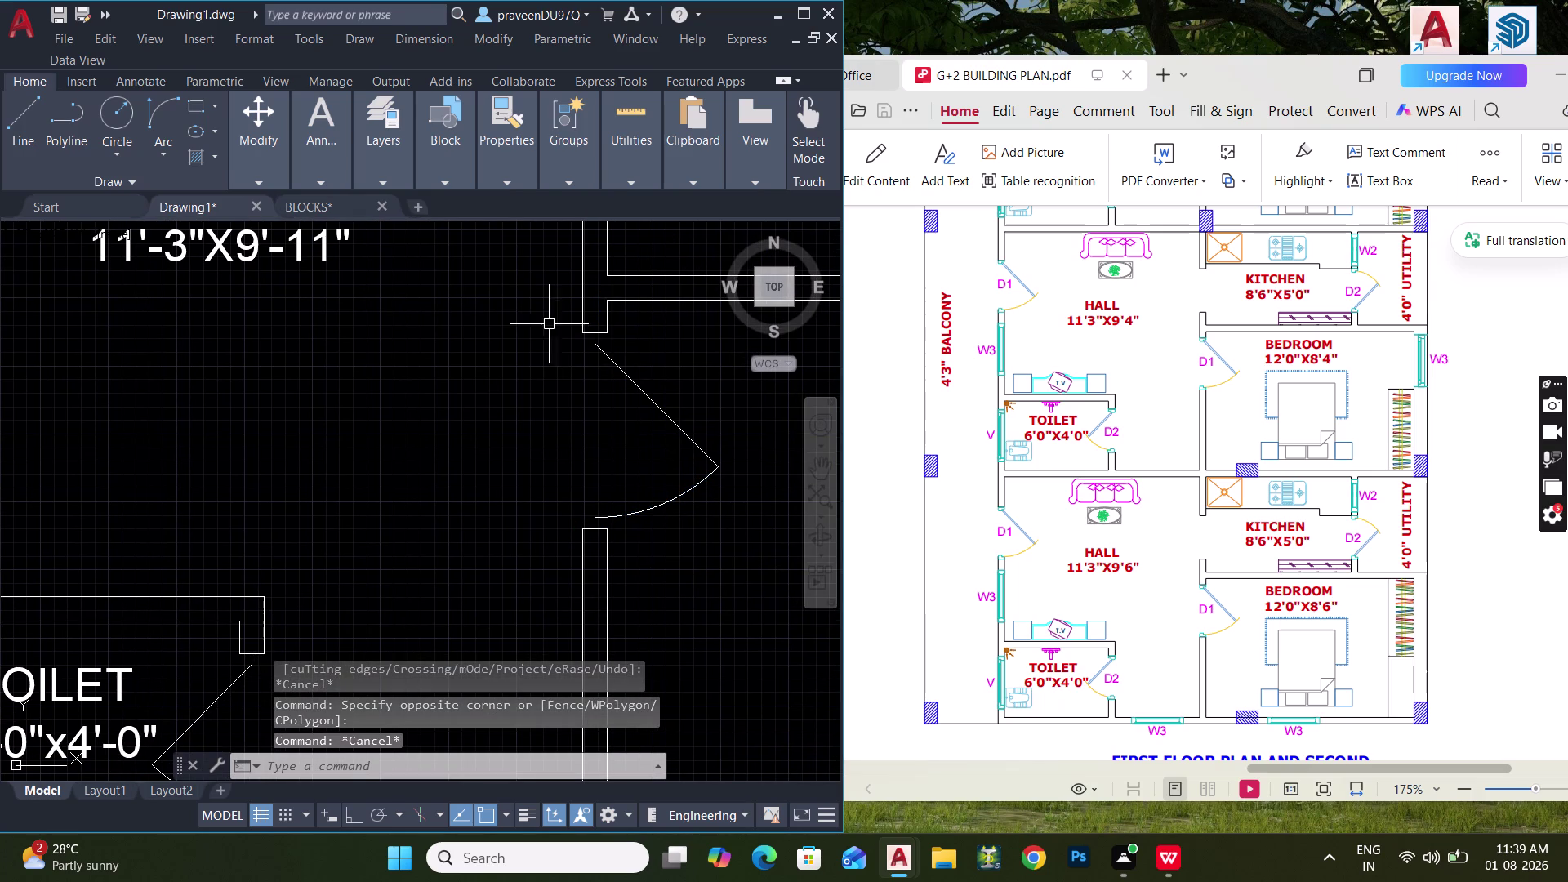
click(549, 324)
click(723, 547)
Start copying the toilet door from its corner toward the living room, then cancel it.
key(c)
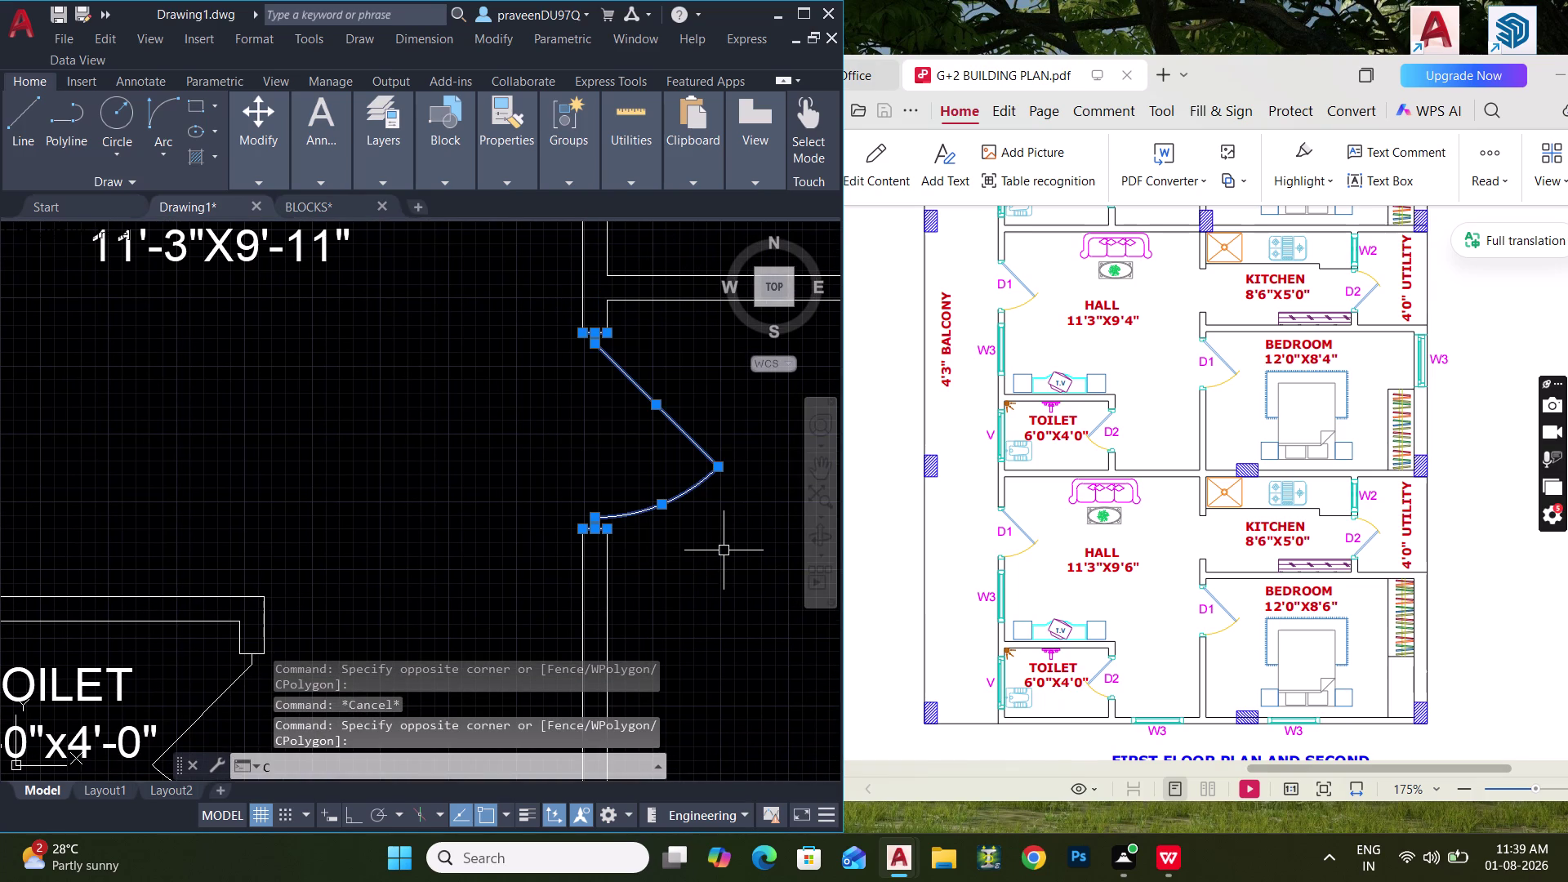
key(o)
key(space)
click(603, 333)
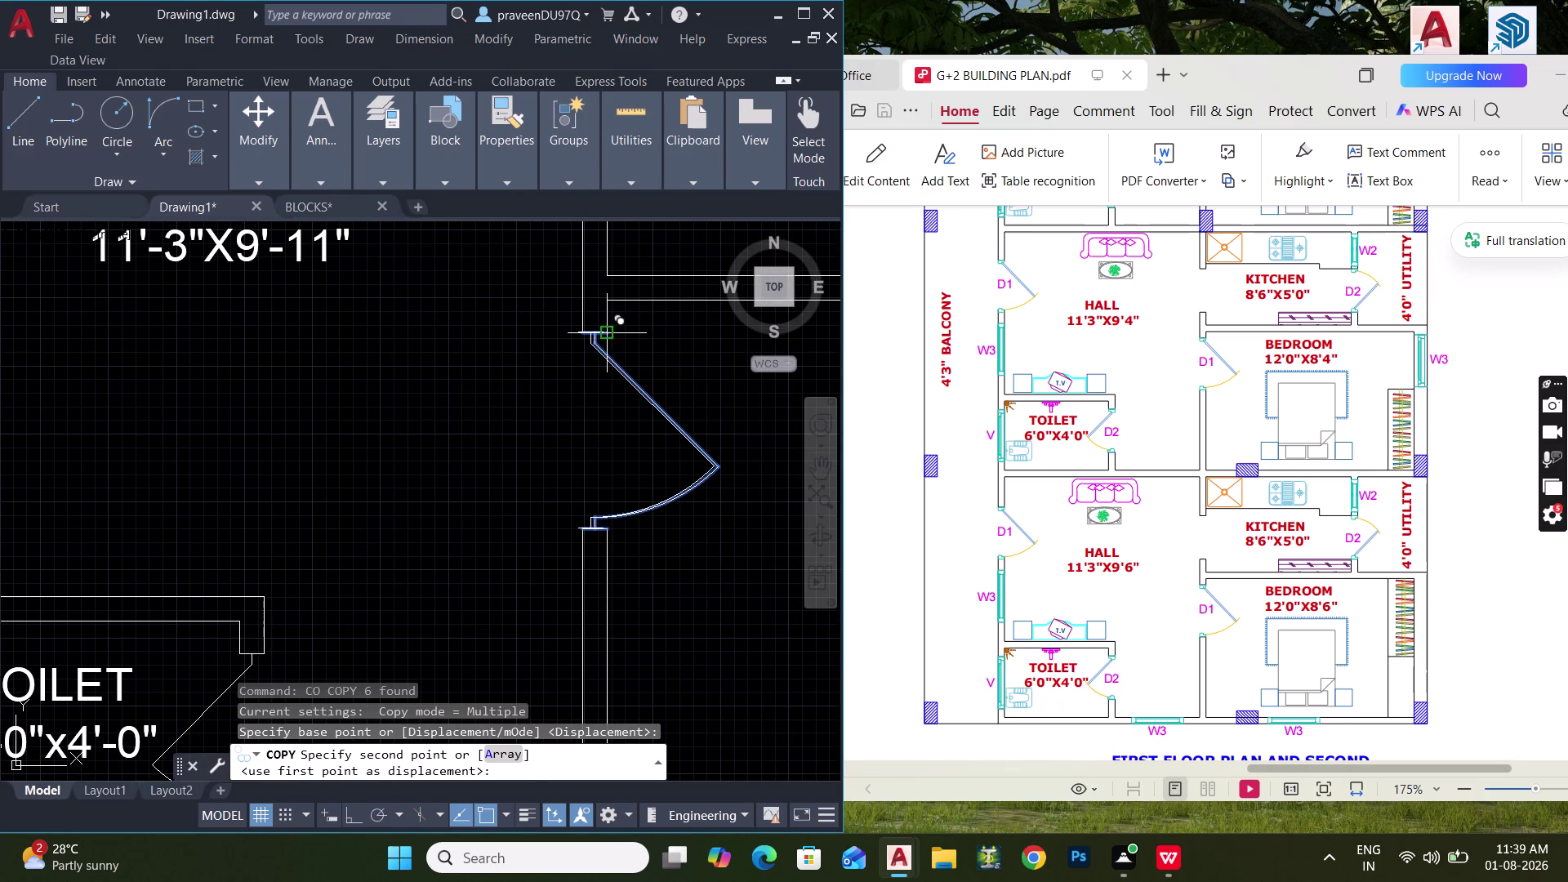
scroll(down, 3)
middle_drag(342, 351, 488, 474)
scroll(up, 3)
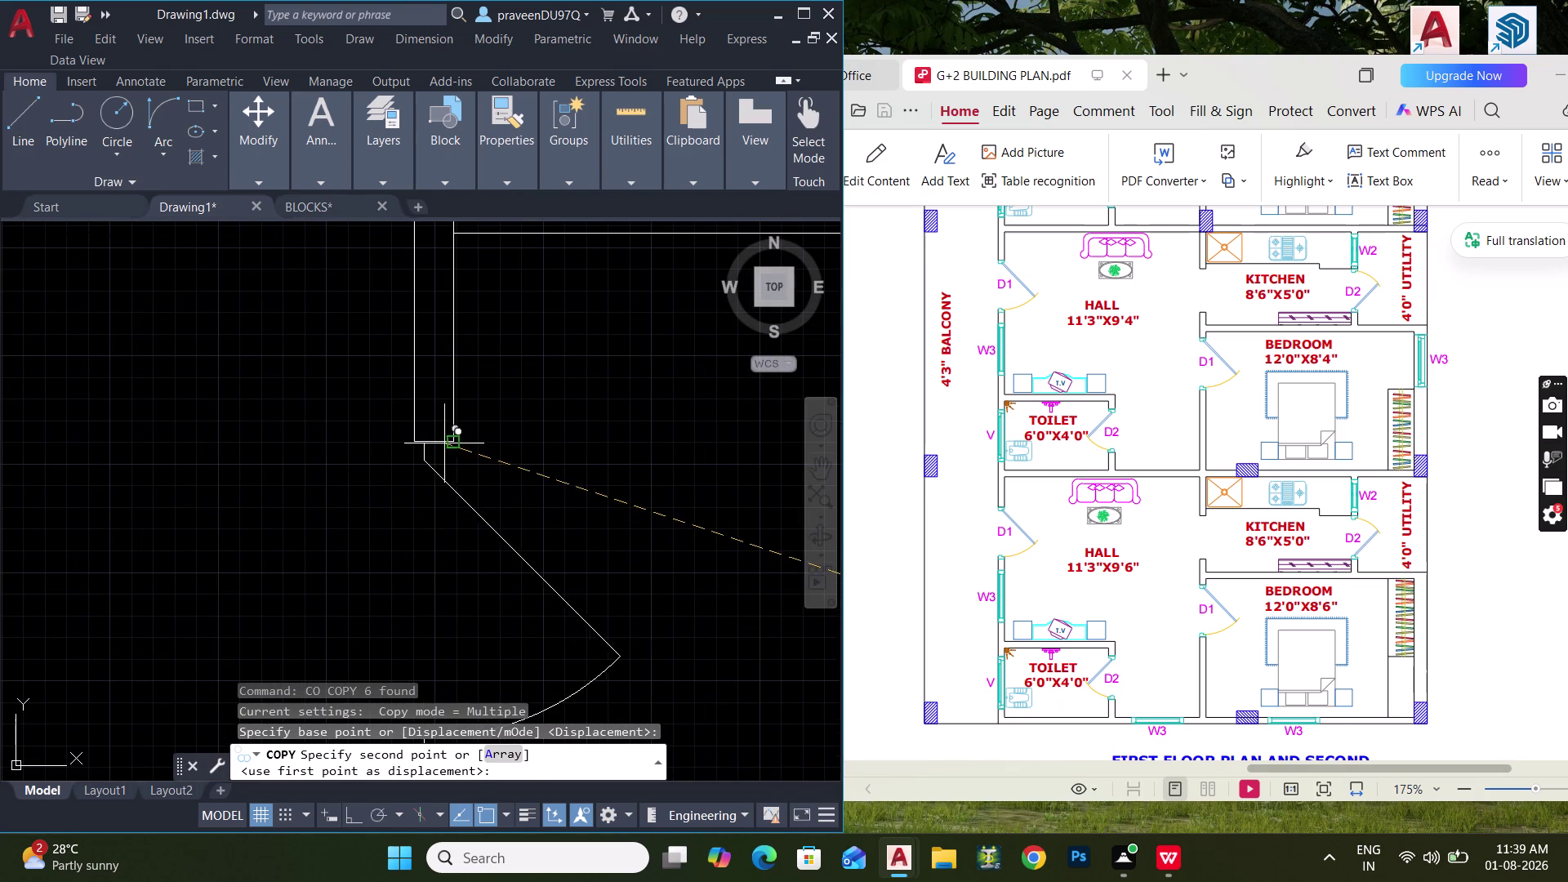
click(452, 443)
scroll(down, 3)
middle_drag(515, 484, 512, 430)
key(Escape)
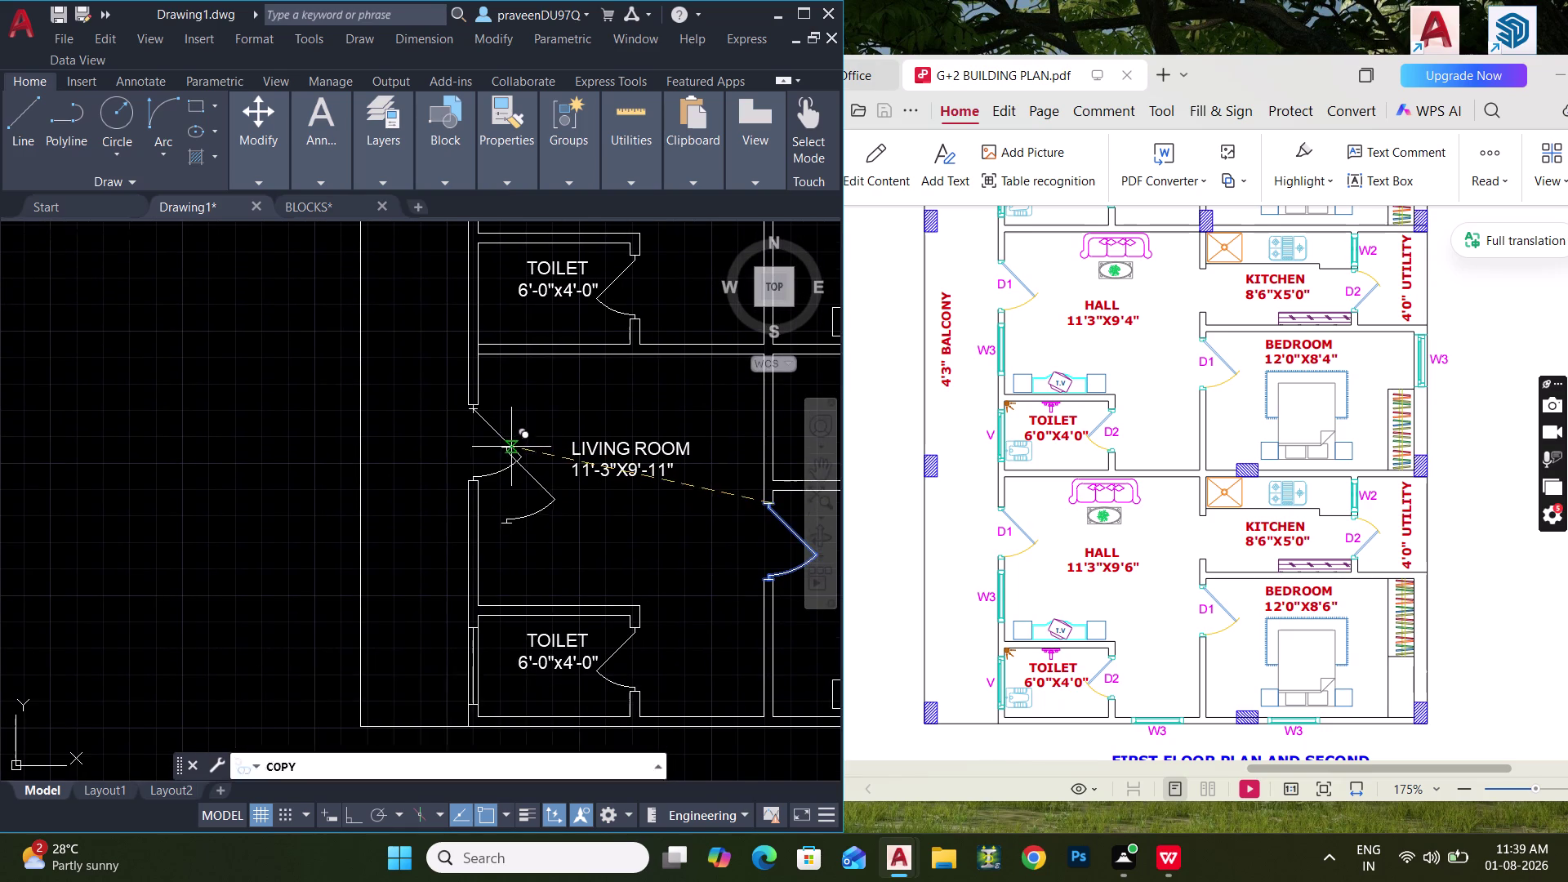
key(Escape)
middle_drag(511, 447, 509, 494)
scroll(up, 3)
Start a fence trim across the living room wall, then cancel it.
key(t)
text(R)
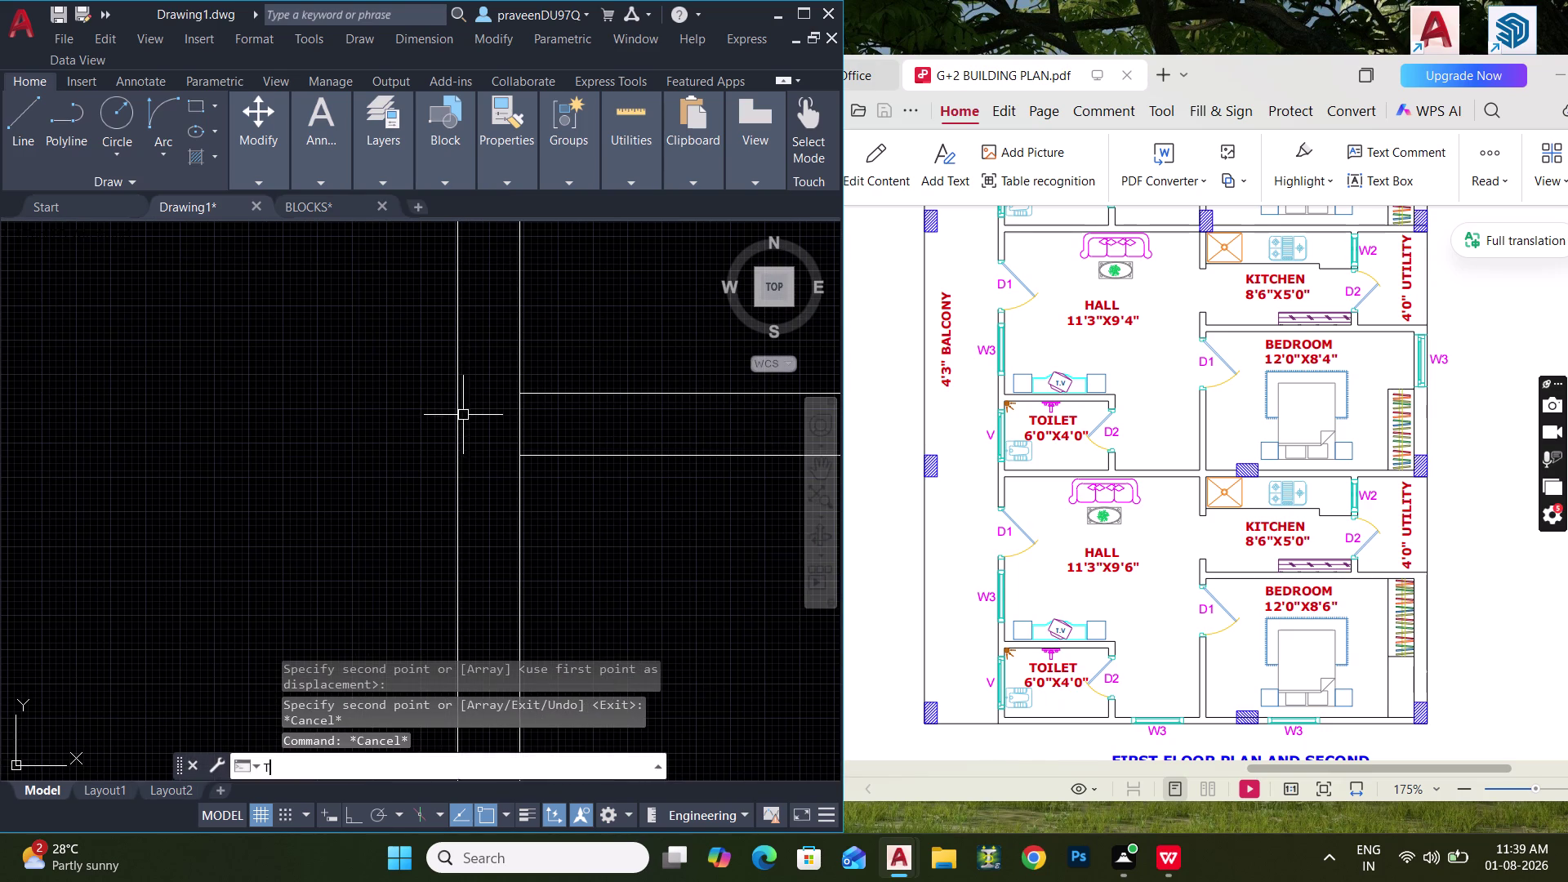
key(space)
scroll(up, 3)
drag(632, 436, 424, 430)
scroll(down, 3)
key(Escape)
Select the living room door.
middle_drag(472, 491, 468, 379)
drag(392, 396, 406, 413)
click(574, 601)
middle_drag(552, 561, 540, 588)
scroll(down, 3)
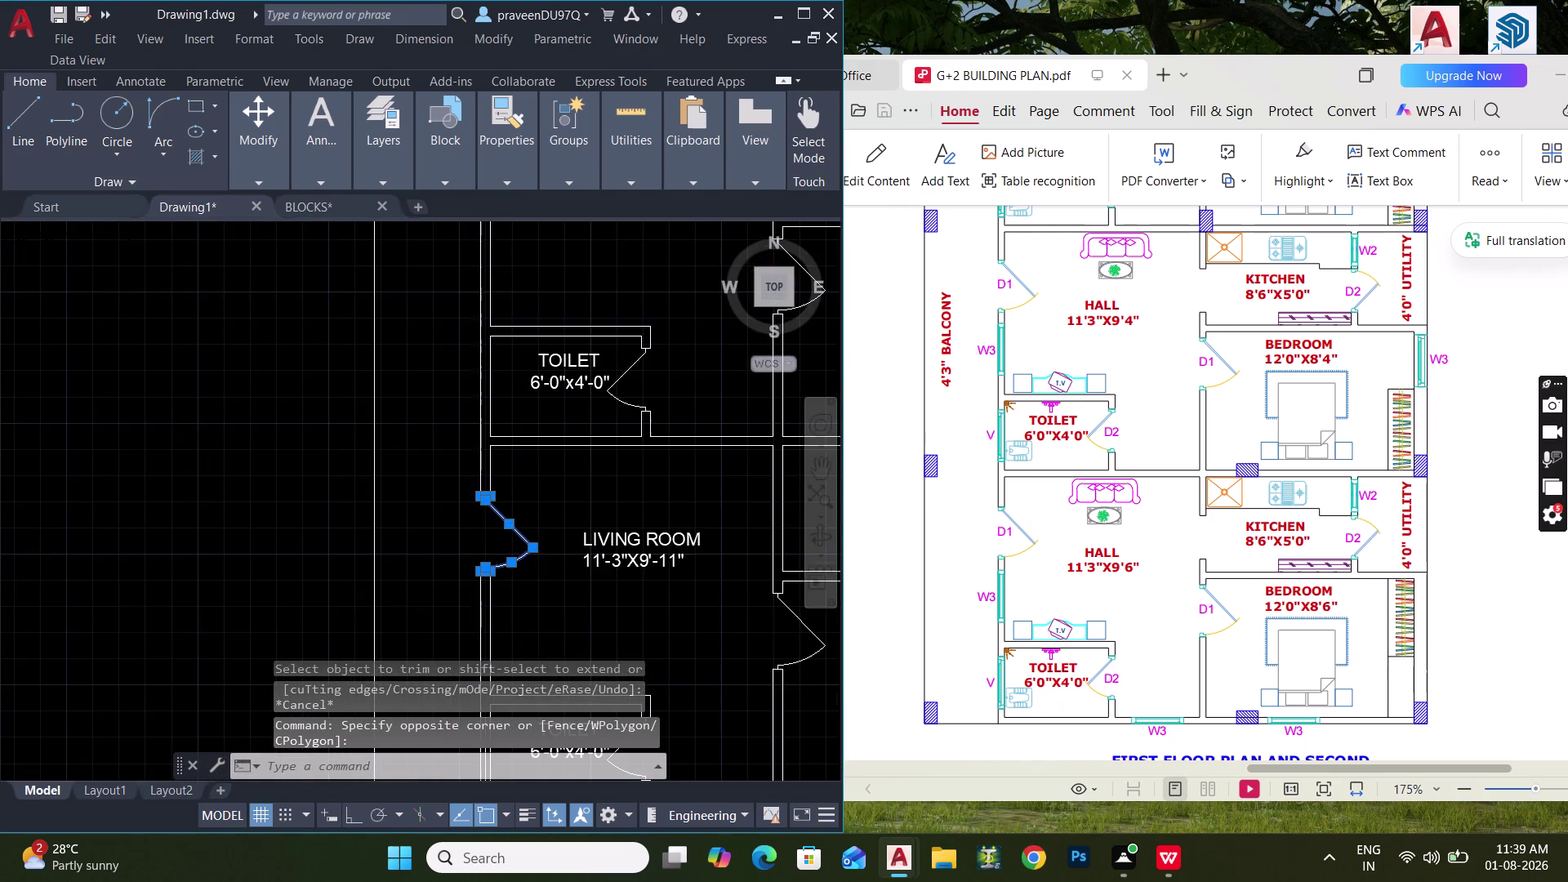
Copy the living room door from its hinge into the wall openings of the two flats above.
text(CO)
key(space)
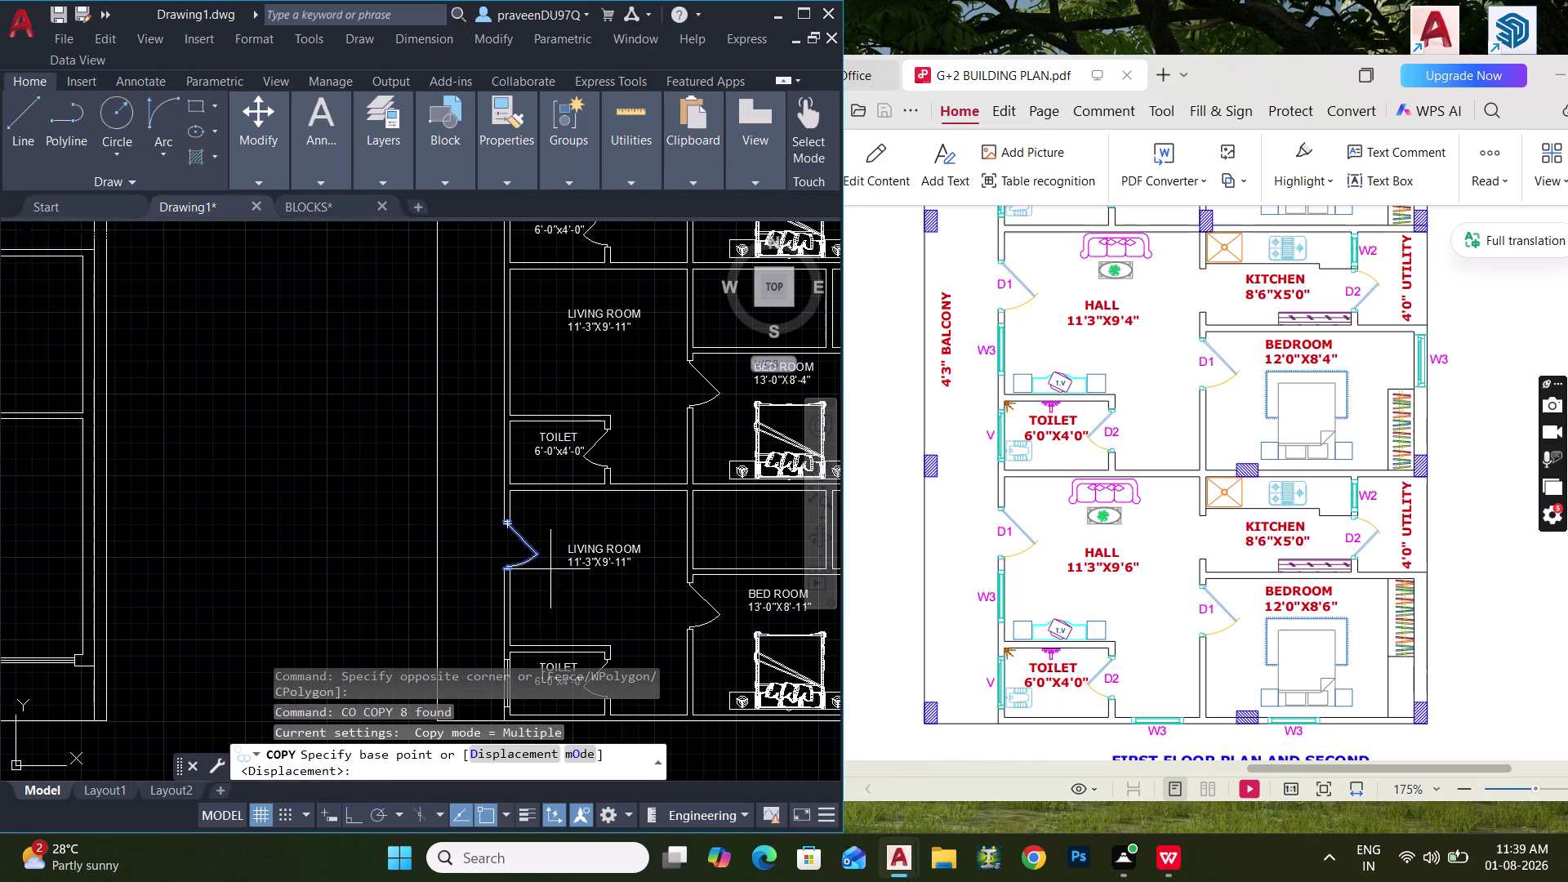
scroll(up, 3)
click(378, 459)
scroll(down, 3)
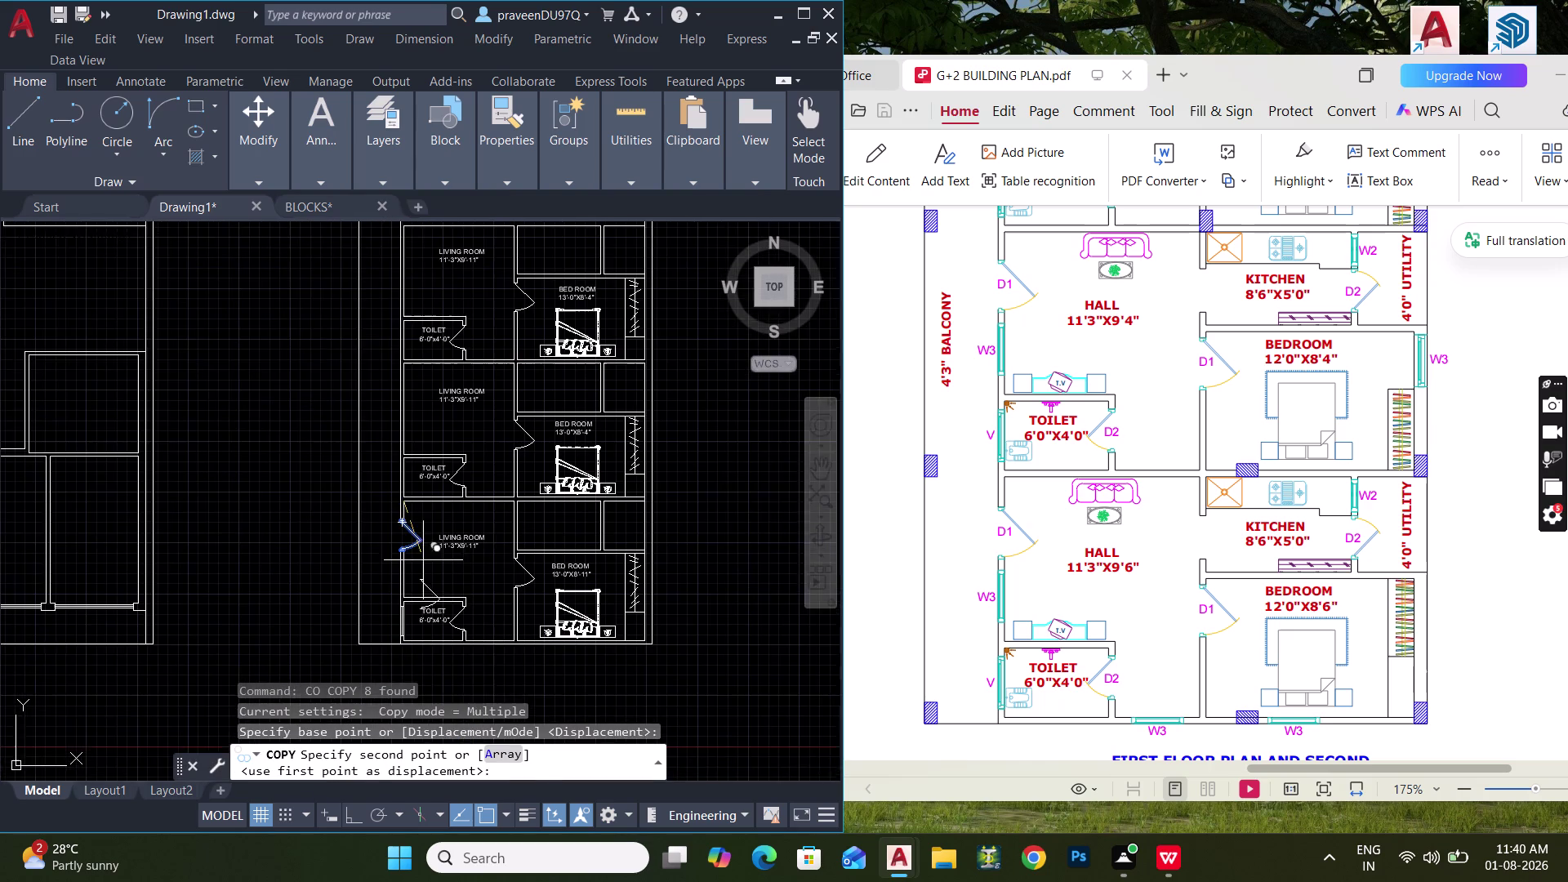
middle_drag(428, 561, 425, 595)
scroll(up, 3)
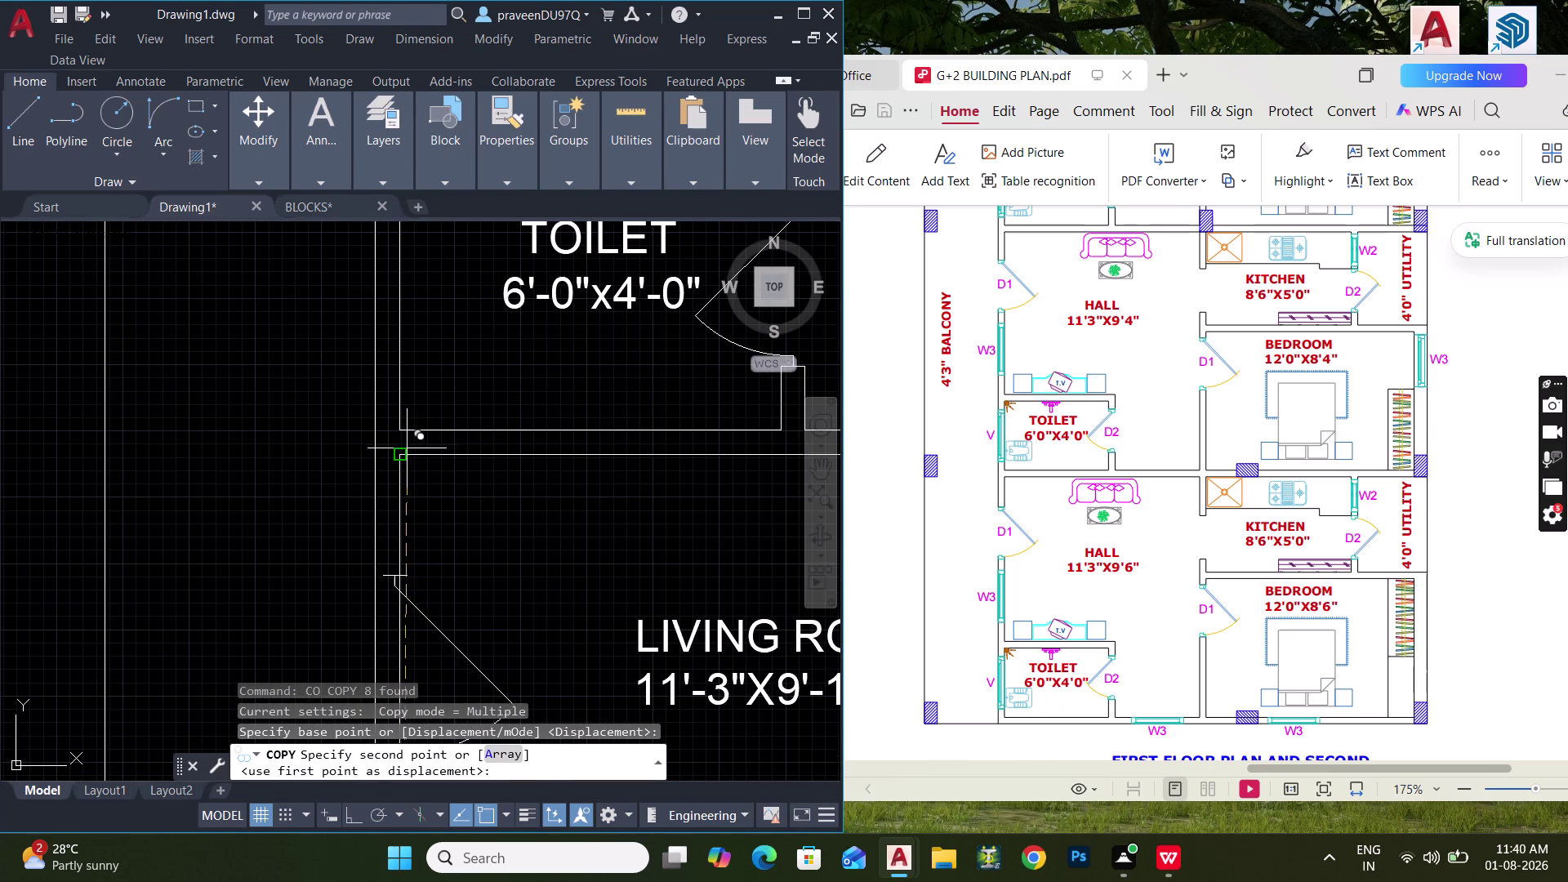
click(406, 448)
scroll(down, 3)
middle_drag(451, 457, 459, 600)
middle_drag(450, 426, 457, 474)
click(431, 422)
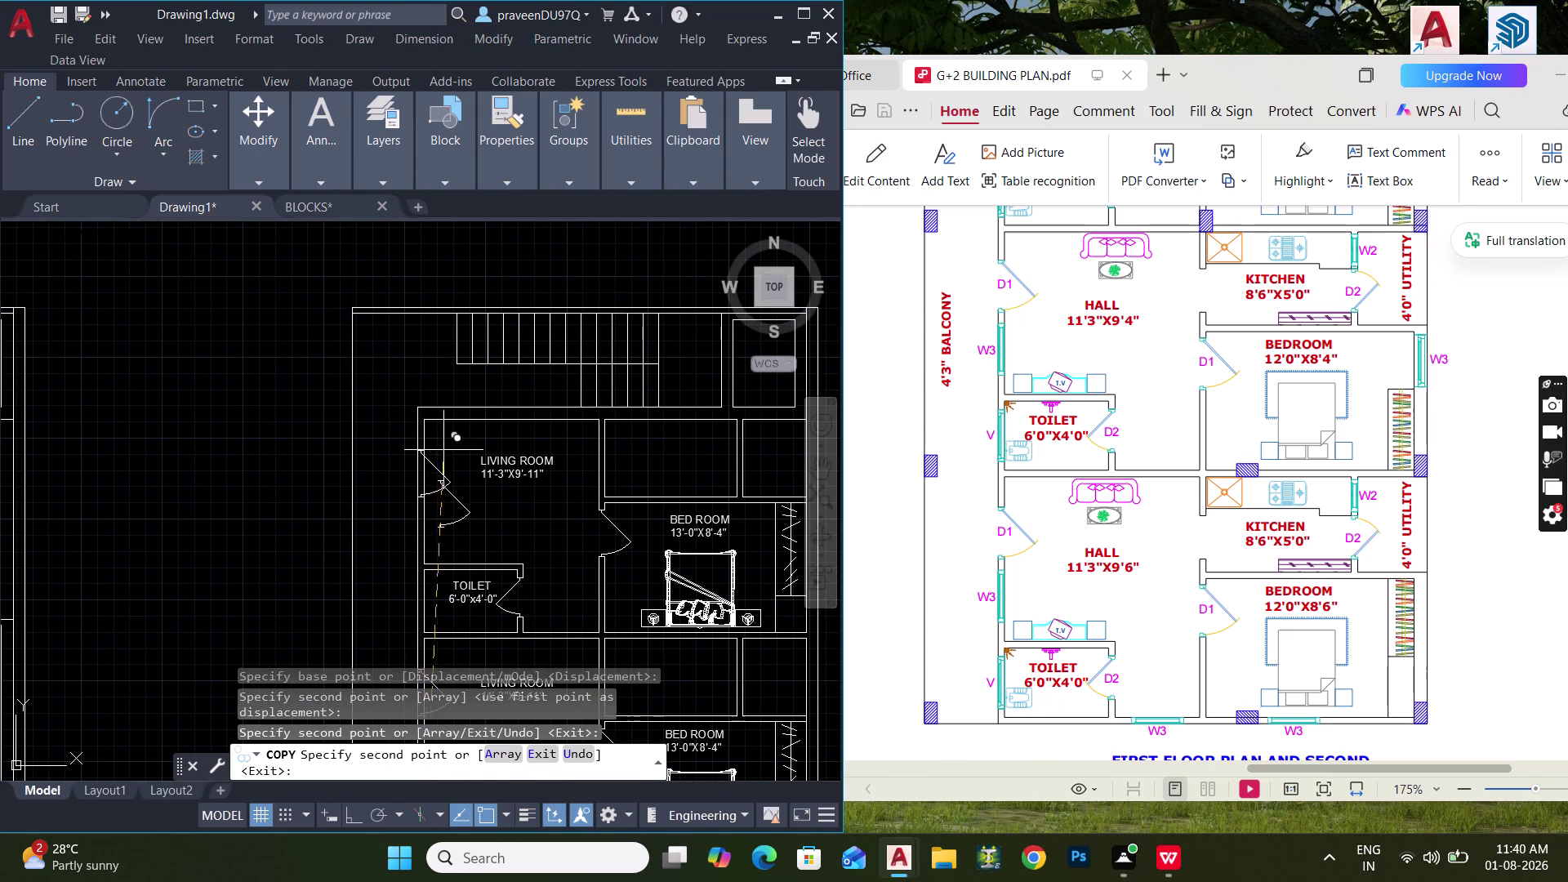
key(Escape)
scroll(up, 3)
middle_drag(460, 511, 497, 355)
scroll(up, 3)
Fence-trim the wall lines inside the first door openings.
key(t)
key(r)
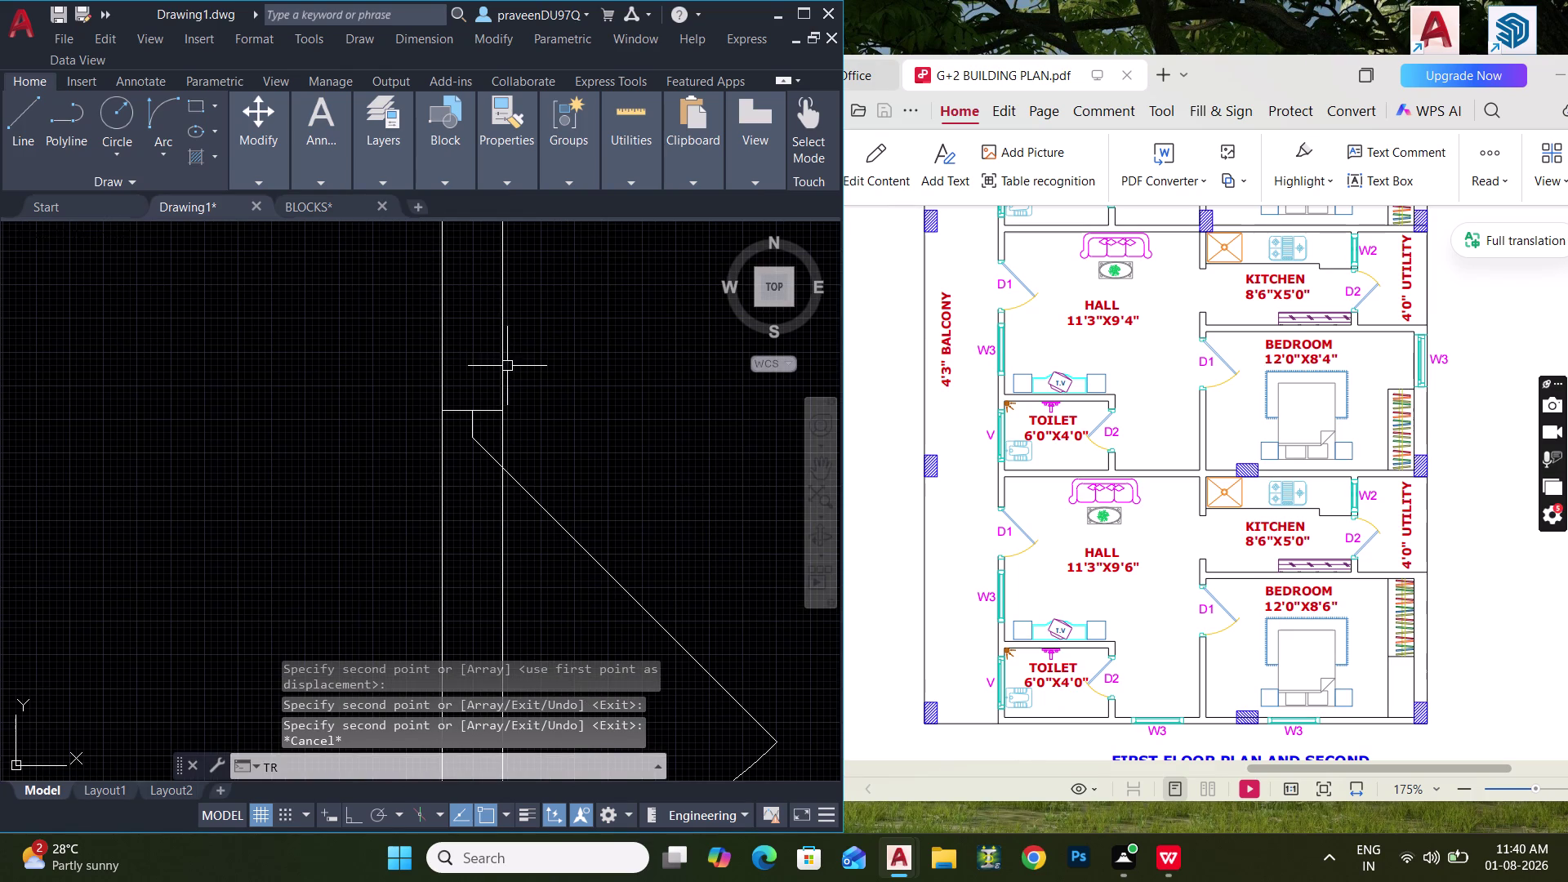
key(space)
scroll(up, 3)
drag(506, 446, 472, 438)
scroll(down, 3)
middle_drag(517, 434, 544, 334)
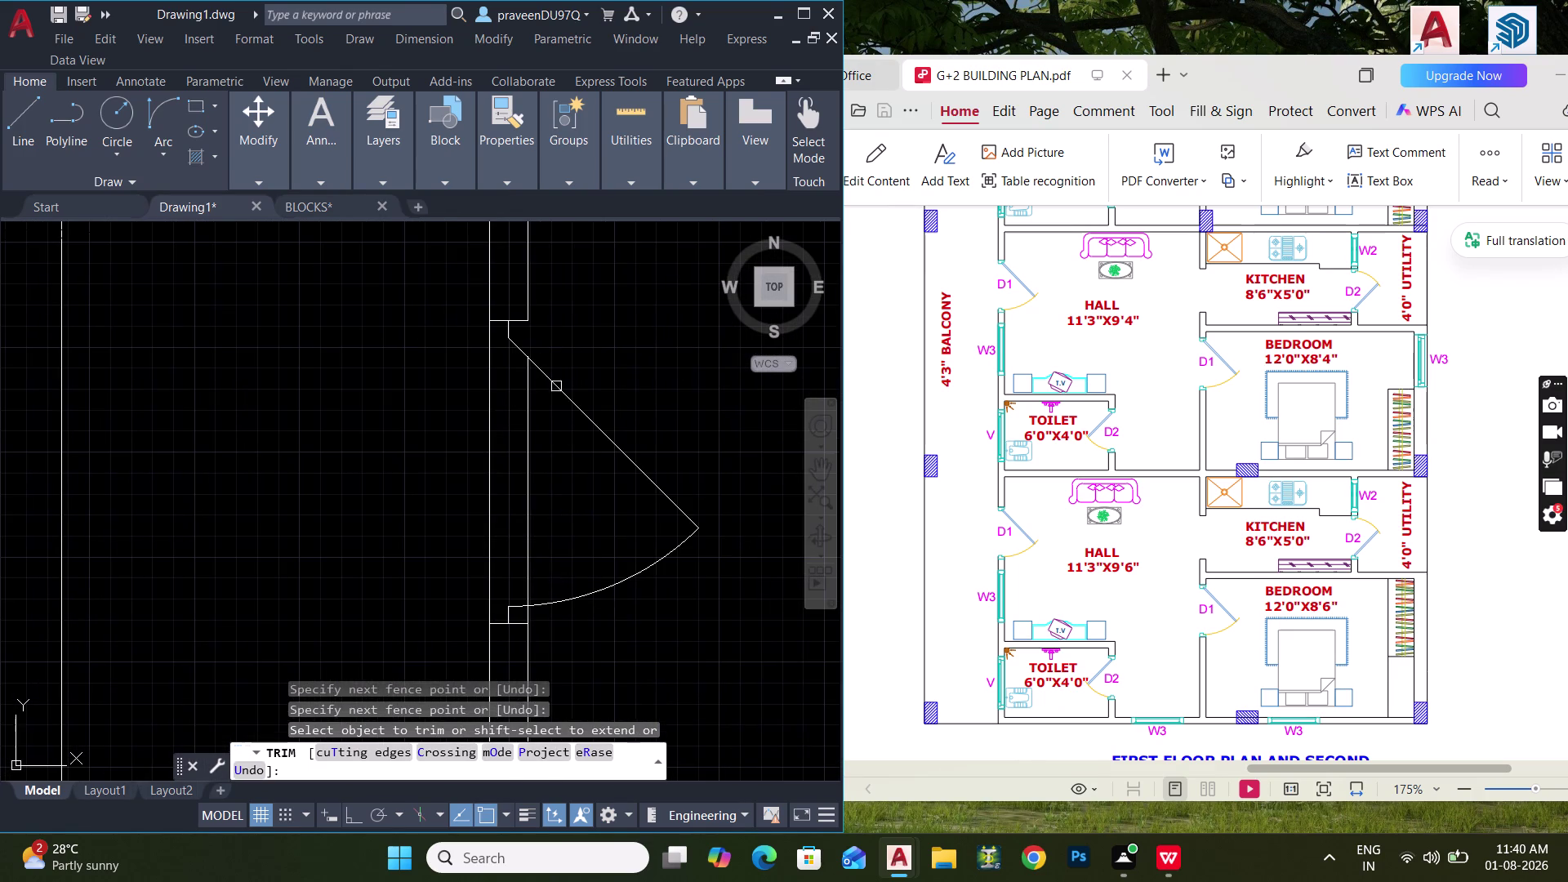
drag(559, 480, 419, 482)
middle_drag(529, 567, 528, 407)
scroll(up, 3)
drag(482, 405, 401, 385)
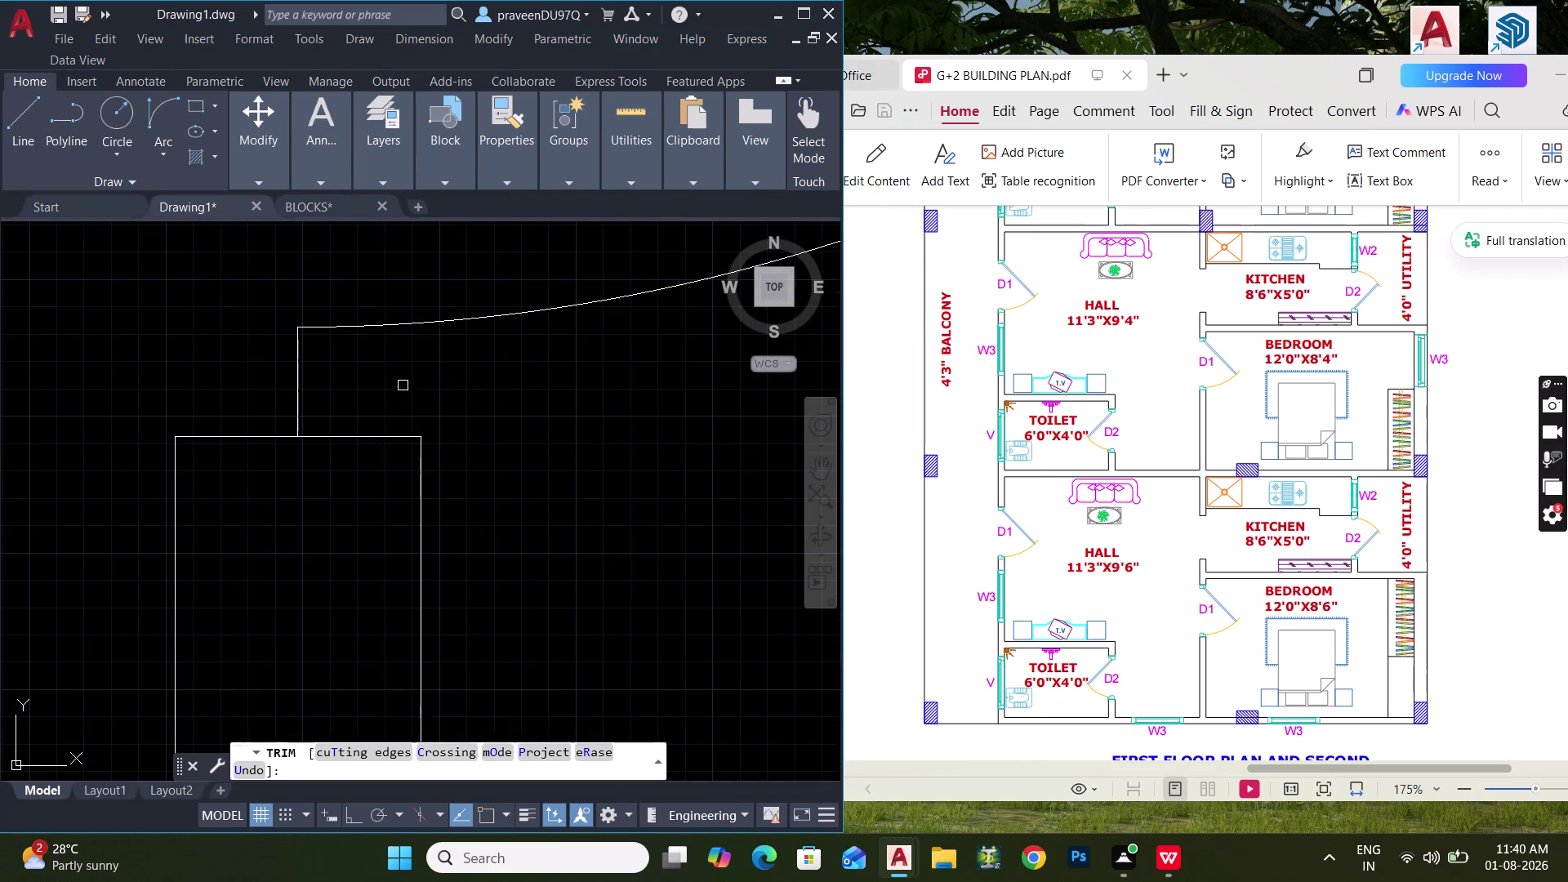
scroll(down, 3)
Fence-trim the wall lines at the remaining door openings, including the living room door.
middle_drag(513, 538, 499, 362)
middle_drag(478, 595, 476, 413)
scroll(up, 3)
drag(459, 409, 415, 404)
scroll(down, 3)
middle_drag(462, 380, 472, 339)
drag(485, 527, 357, 506)
scroll(down, 3)
middle_drag(411, 474, 425, 414)
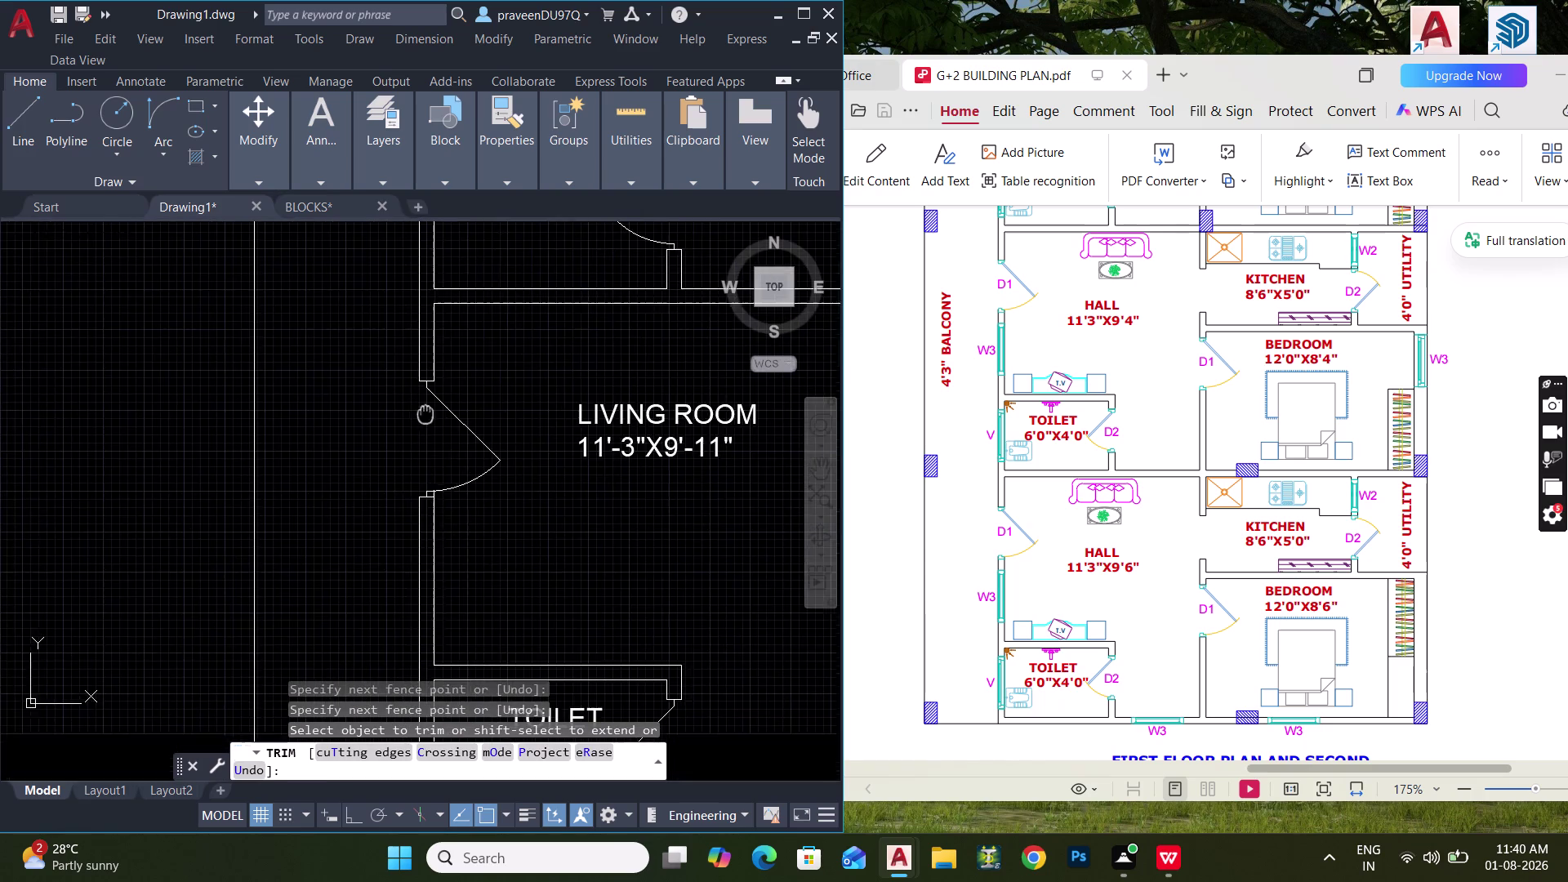
middle_drag(425, 414, 426, 413)
scroll(up, 3)
middle_drag(340, 322, 392, 601)
drag(331, 445, 304, 445)
Check the door openings across the three stacked flats and end the trim.
scroll(down, 3)
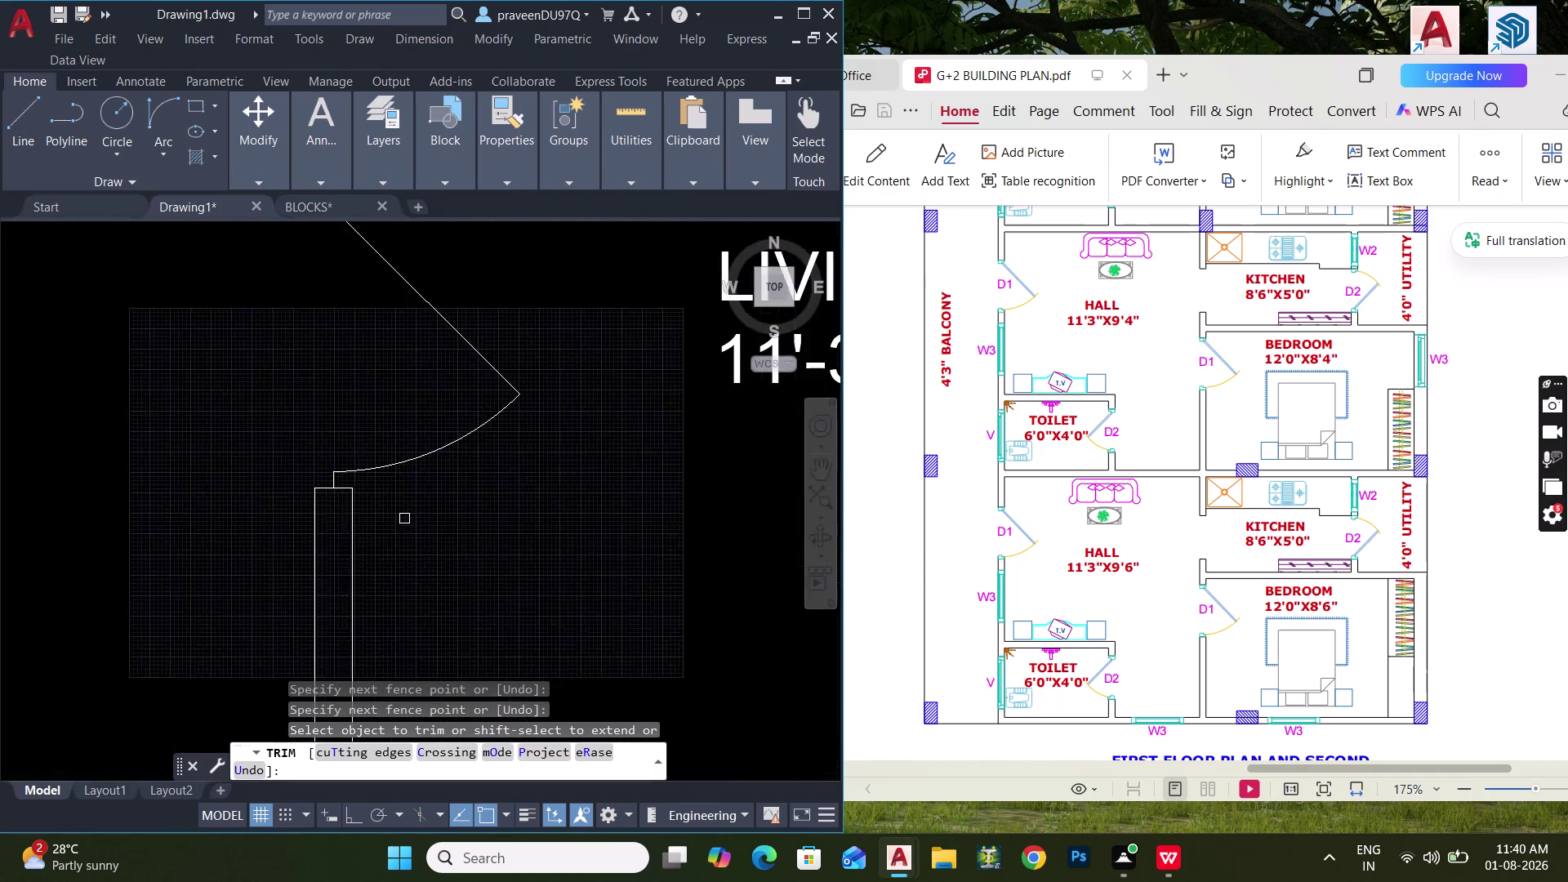
scroll(down, 3)
scroll(down, 3)
middle_drag(438, 588, 413, 489)
scroll(down, 3)
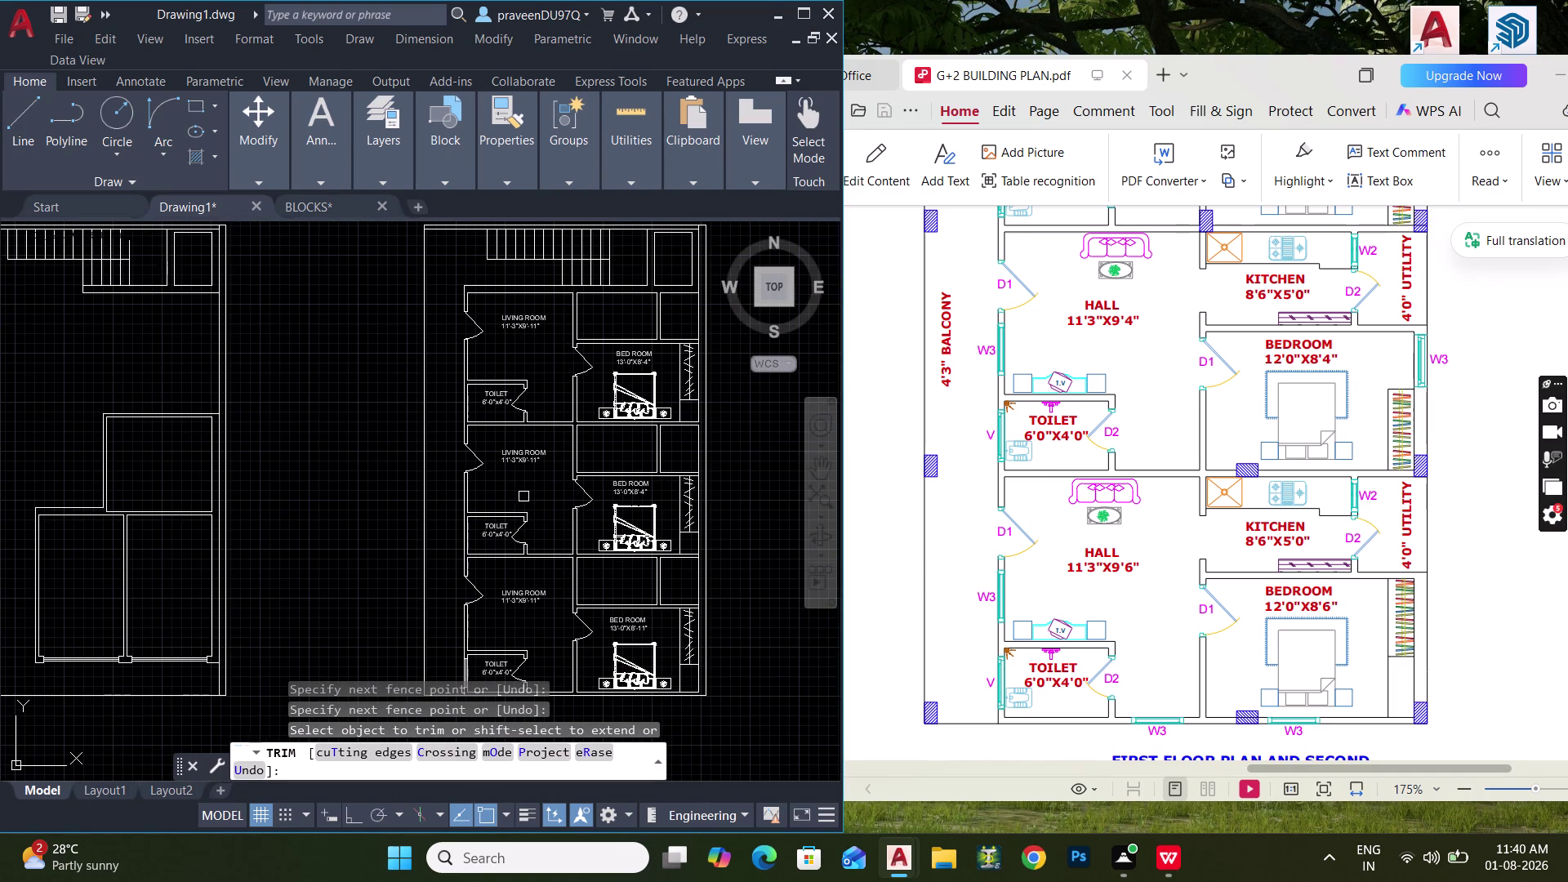
middle_drag(518, 484, 505, 416)
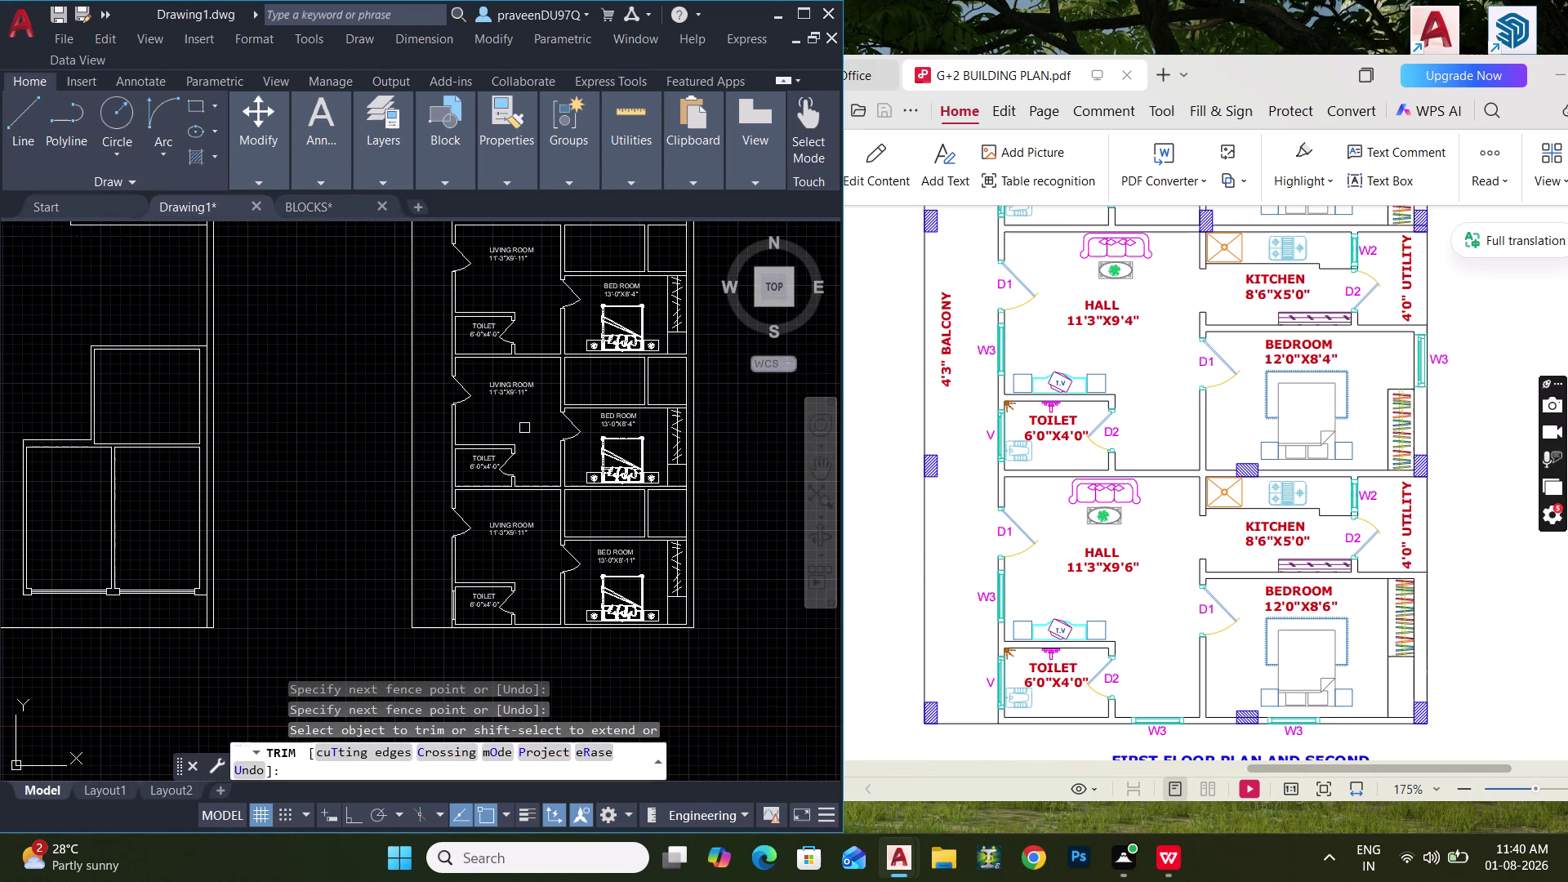
middle_drag(522, 454, 482, 569)
key(Escape)
key(Escape)
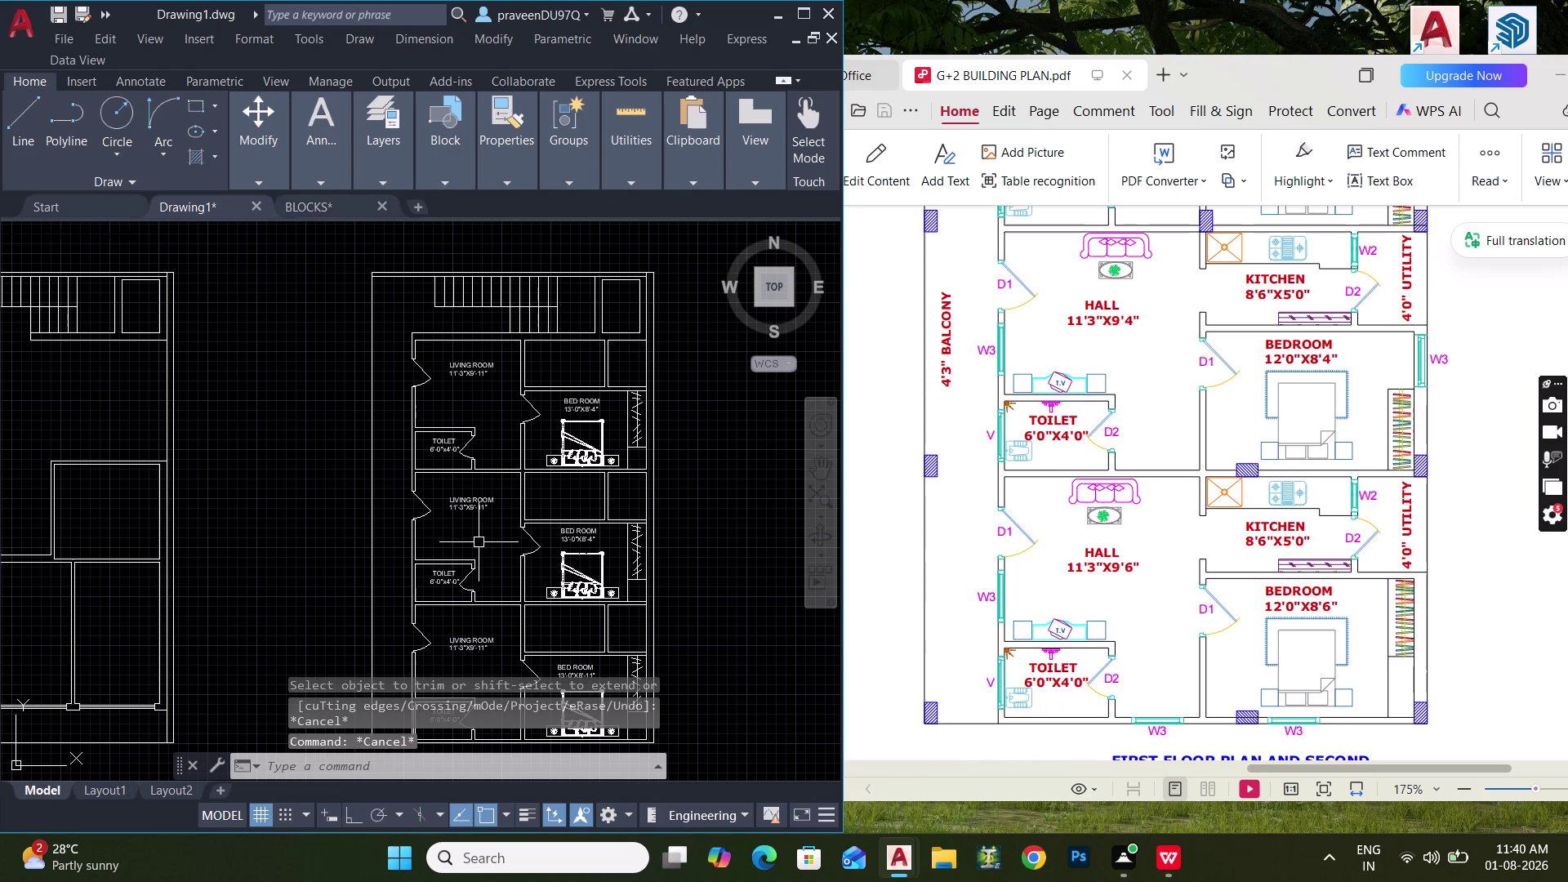
middle_drag(413, 564, 418, 415)
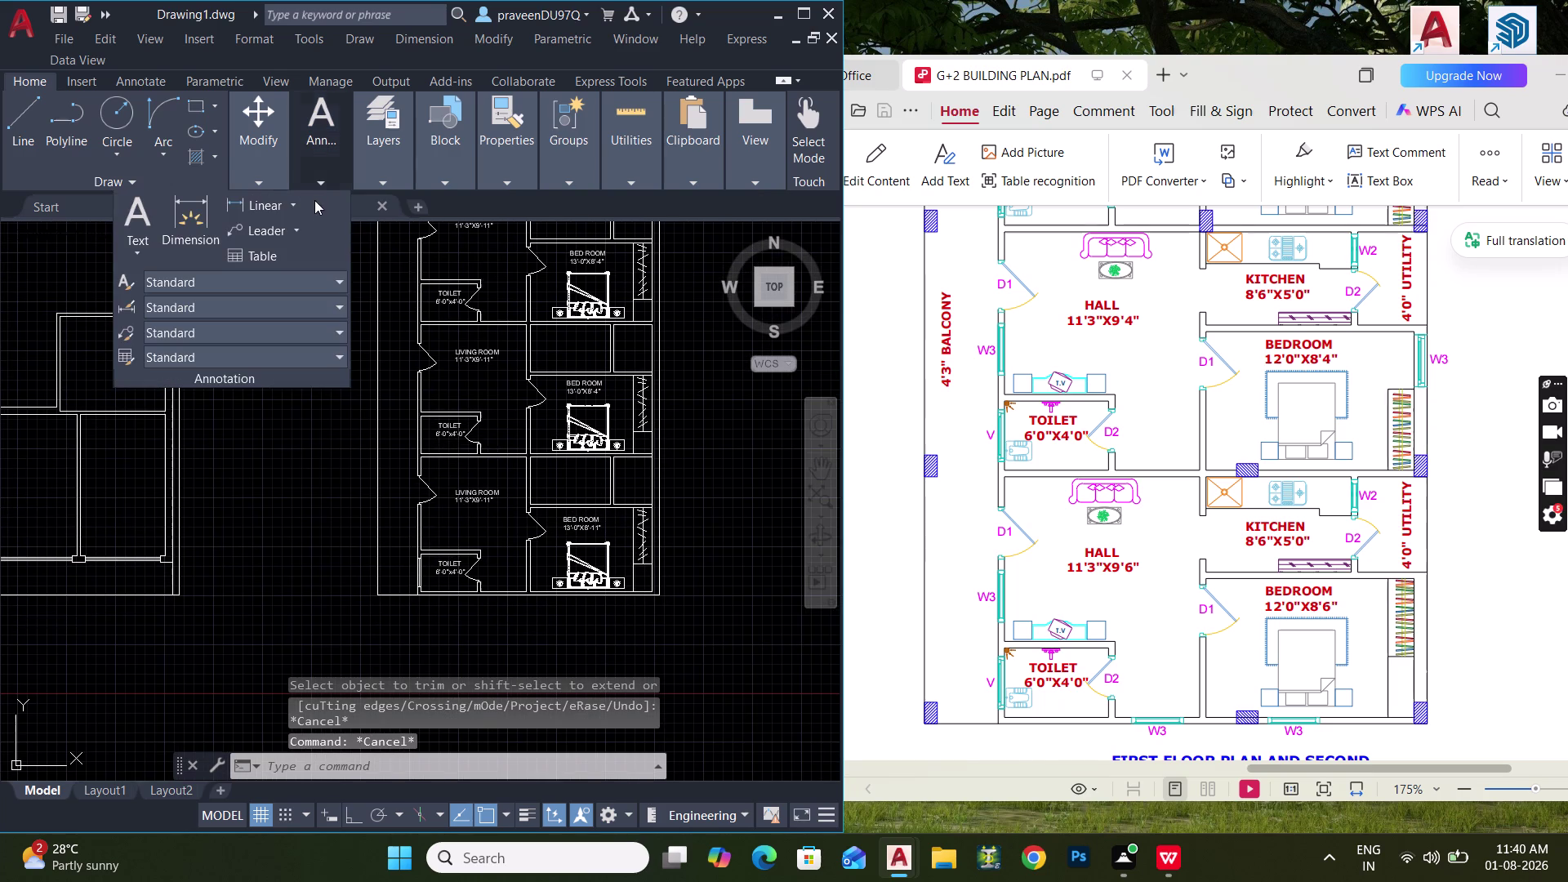
Switch to the furniture blocks drawing and pan across its library.
click(315, 204)
click(359, 208)
scroll(down, 3)
middle_drag(327, 502, 437, 420)
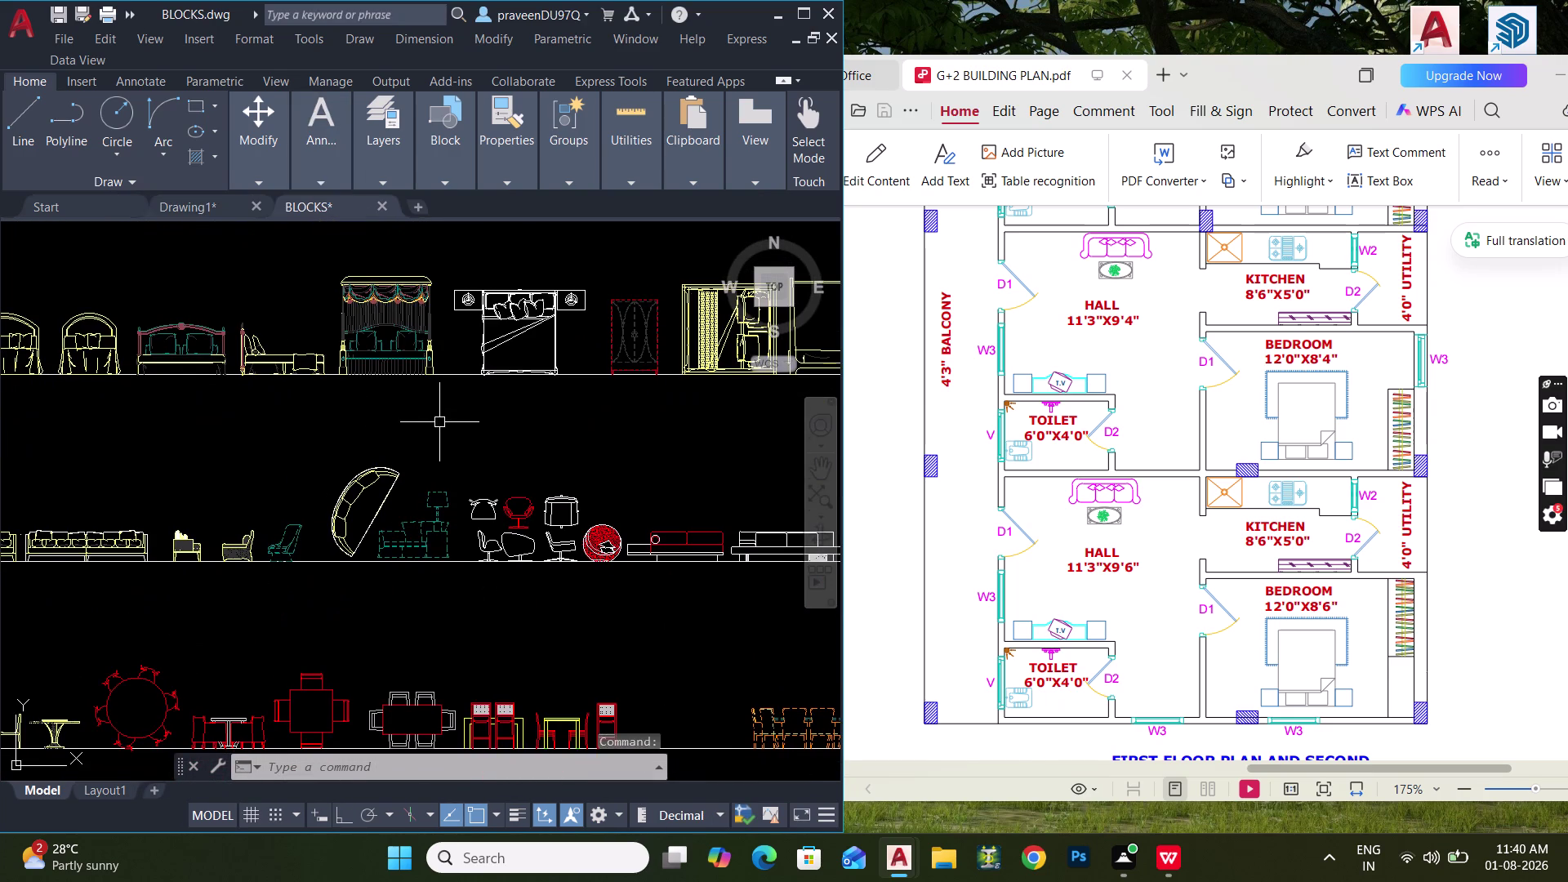
middle_drag(422, 427, 618, 353)
scroll(down, 3)
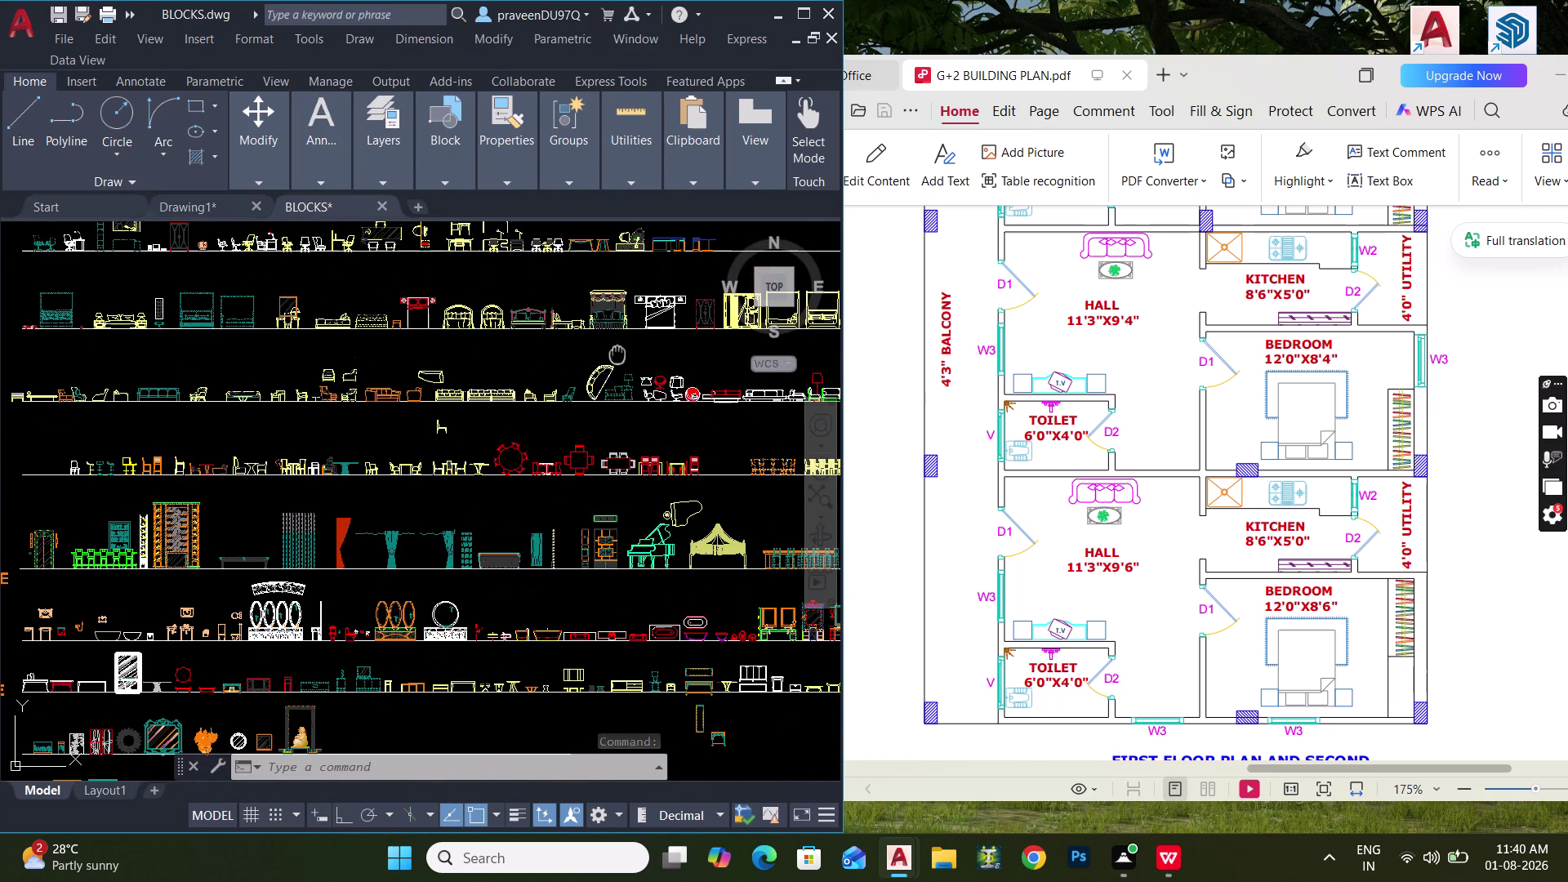
middle_drag(649, 461, 452, 581)
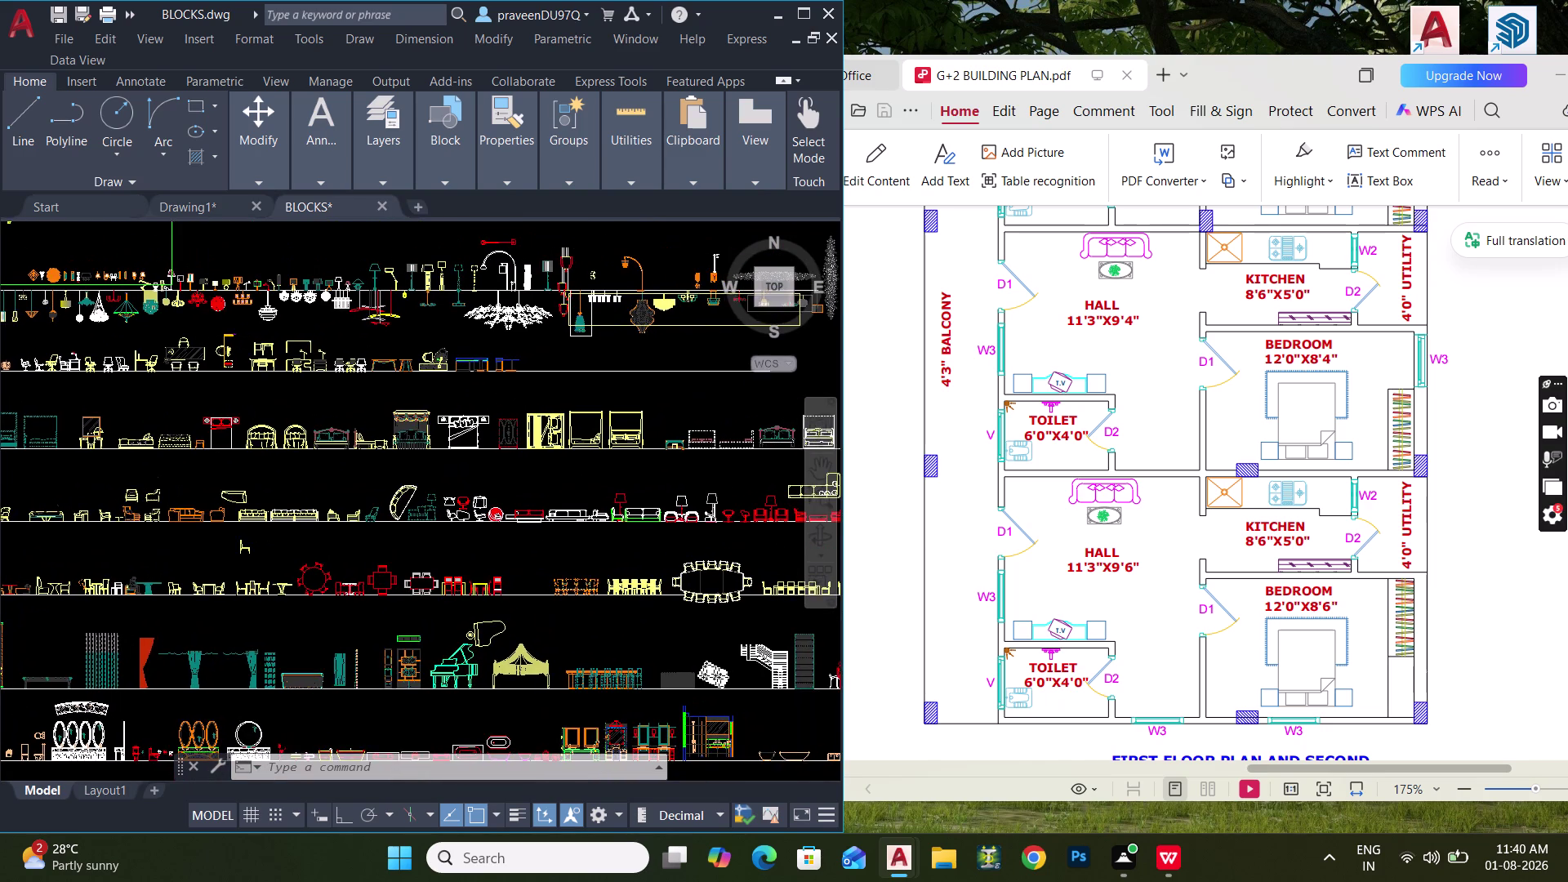
scroll(up, 3)
scroll(down, 3)
middle_drag(542, 446, 250, 509)
middle_drag(387, 548, 374, 342)
scroll(down, 3)
middle_drag(252, 527, 379, 437)
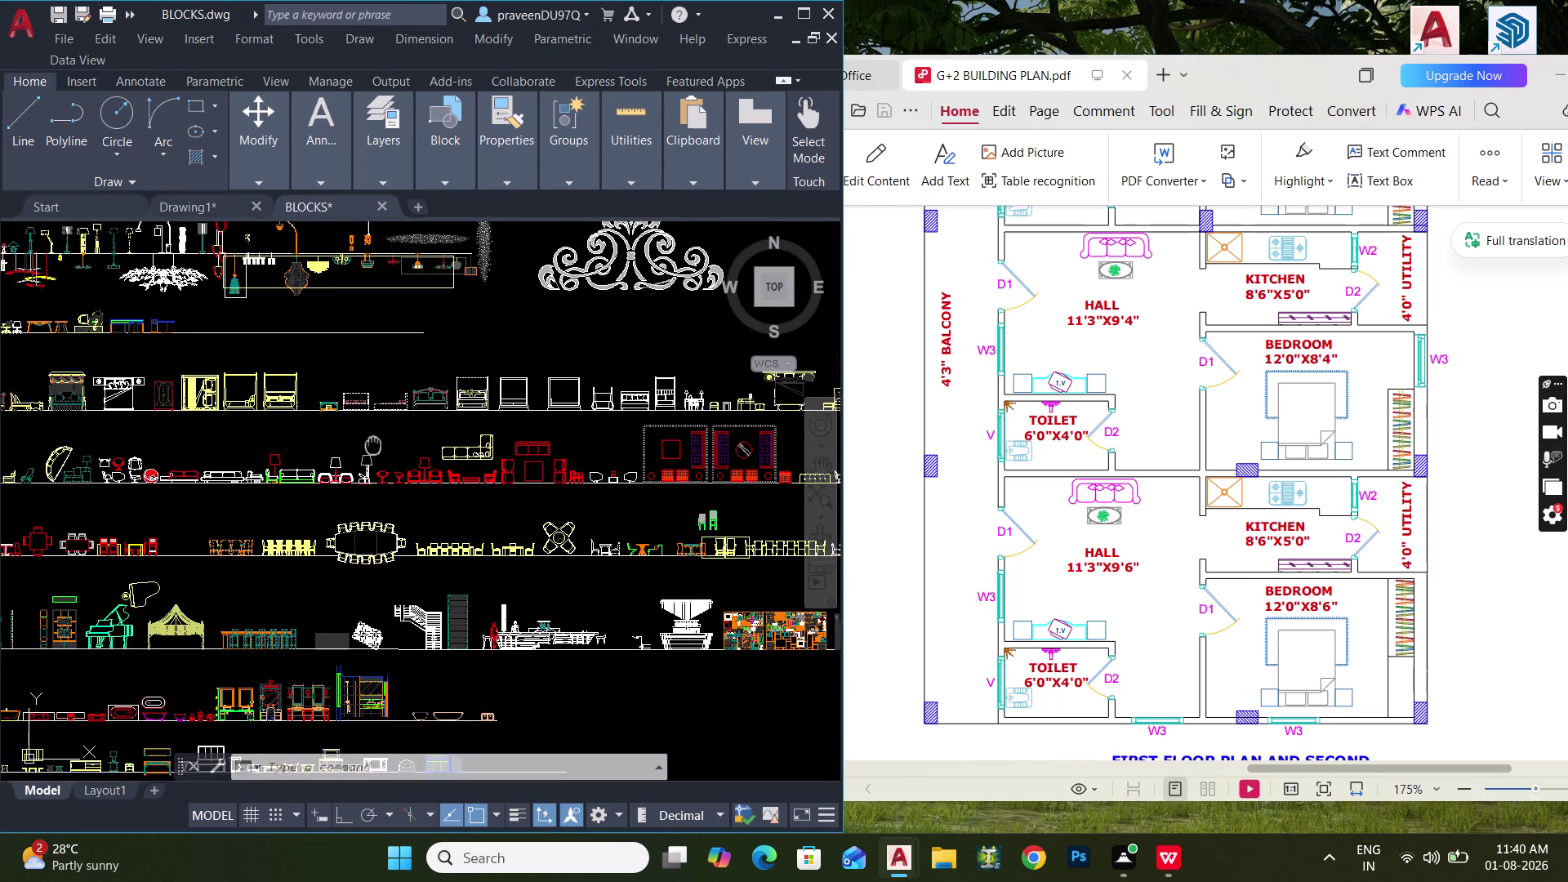
Browse the library's bathroom fixtures and the BEDROOM, LOUNGE and DINE rows.
middle_drag(380, 437, 412, 356)
scroll(up, 3)
middle_drag(295, 572, 613, 471)
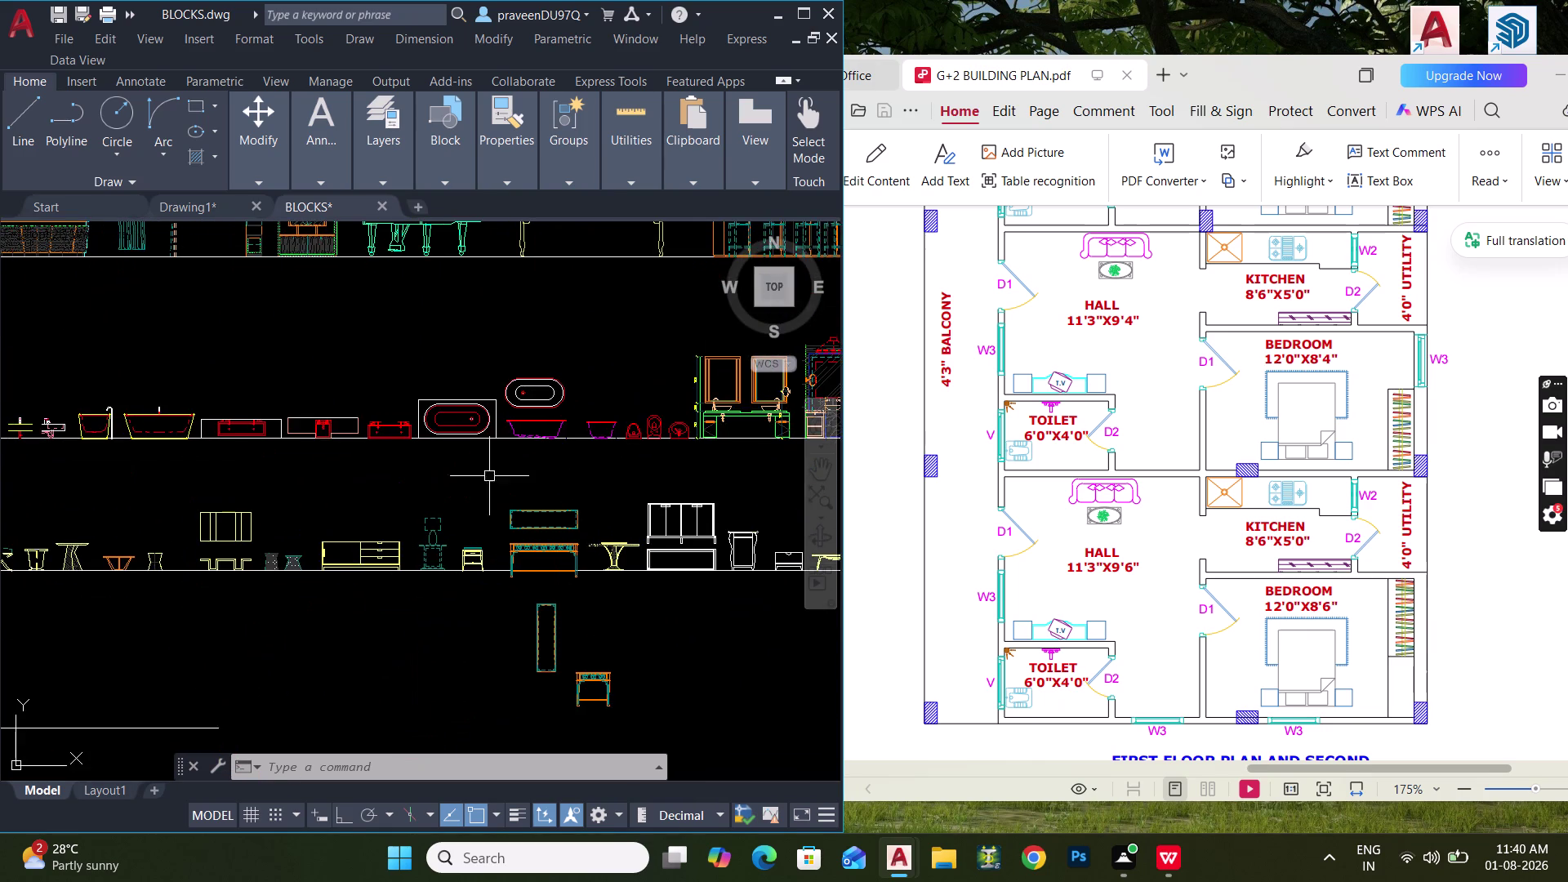
middle_drag(312, 472, 546, 667)
scroll(down, 3)
middle_drag(252, 492, 336, 674)
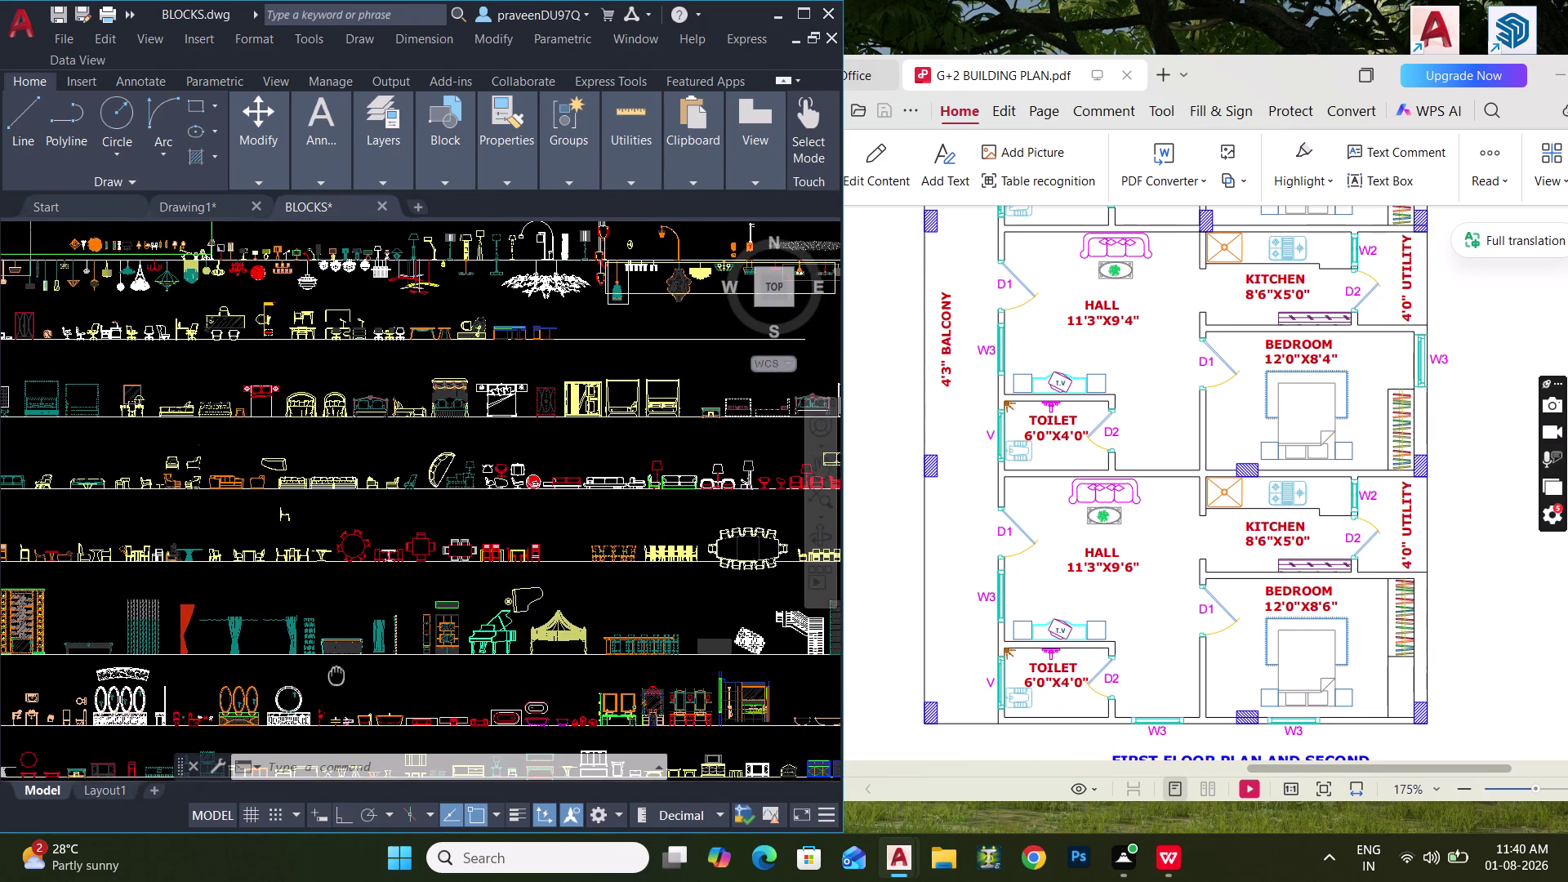
scroll(up, 3)
middle_drag(201, 414, 488, 383)
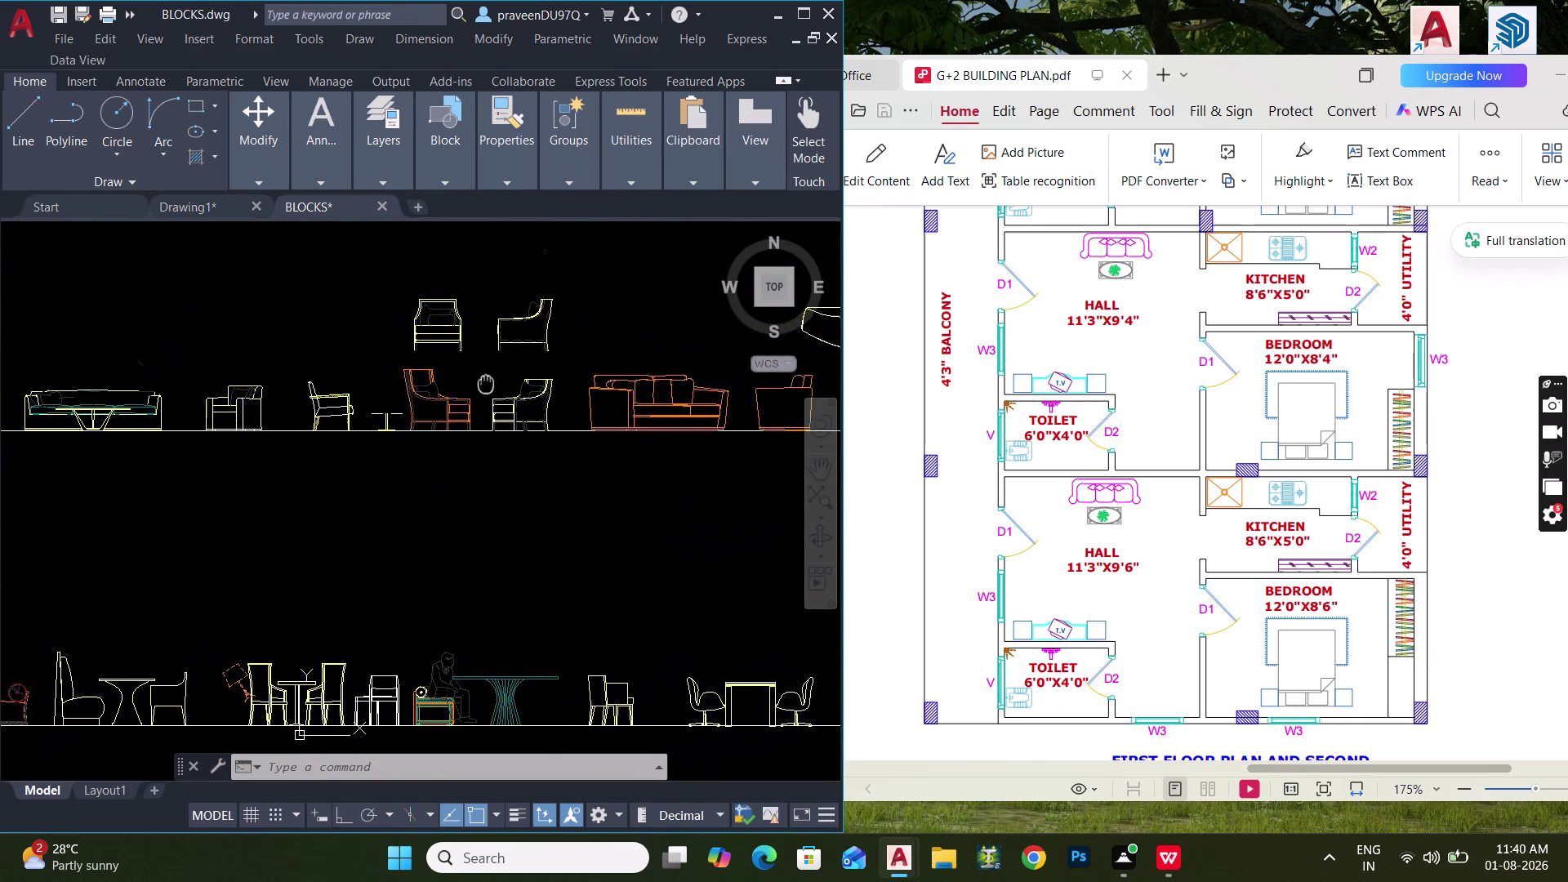
middle_drag(488, 383, 513, 380)
scroll(down, 3)
middle_drag(148, 448, 678, 440)
middle_drag(240, 481, 520, 491)
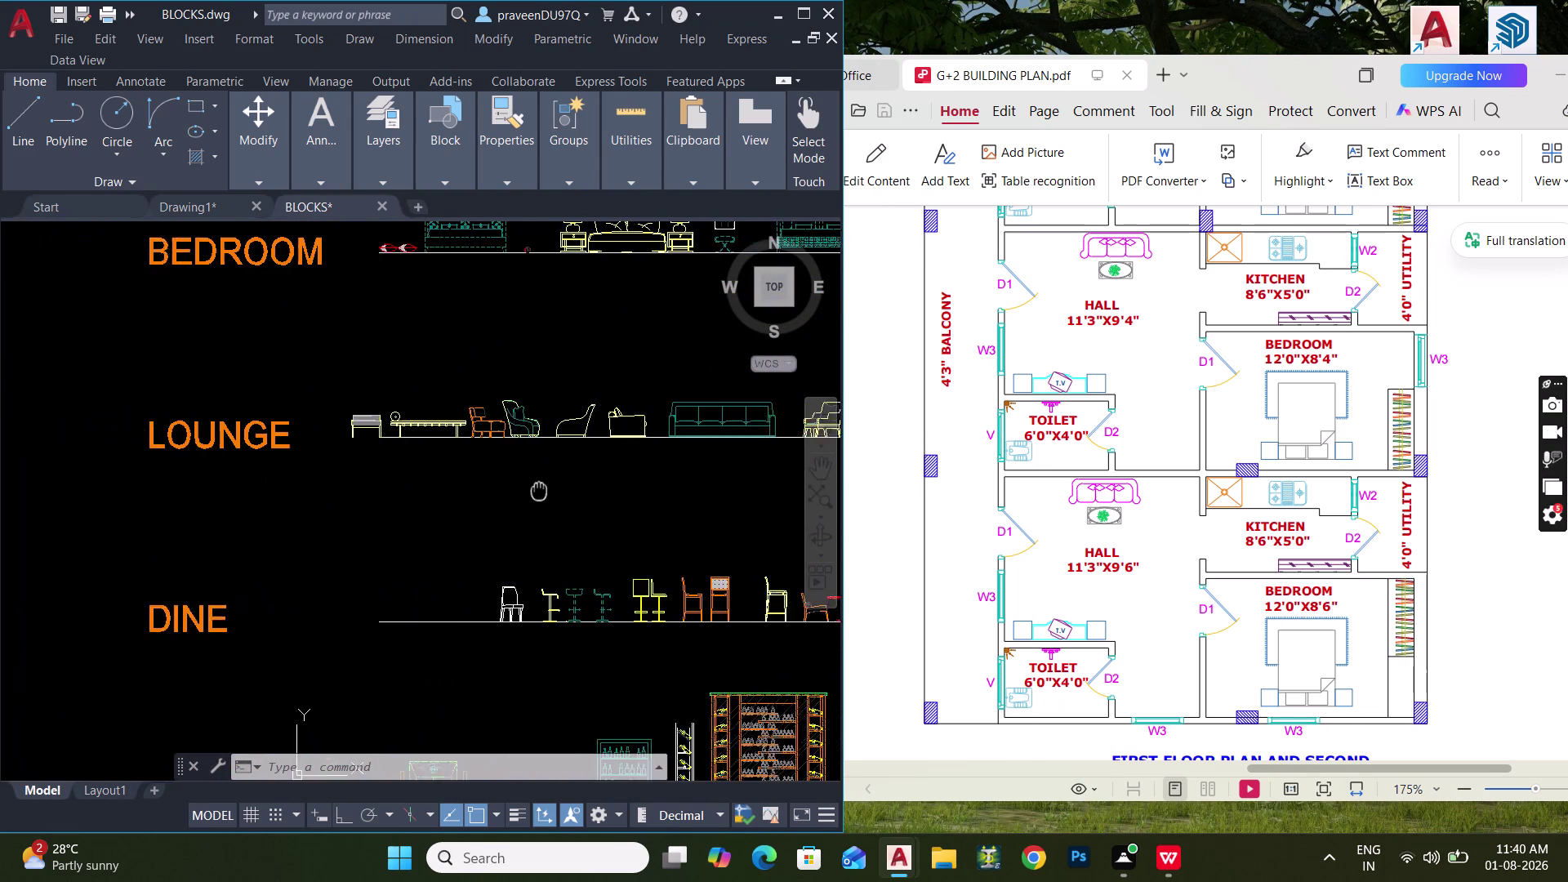
middle_drag(520, 491, 119, 508)
middle_drag(484, 500, 52, 496)
middle_drag(295, 488, 182, 512)
middle_drag(341, 540, 302, 547)
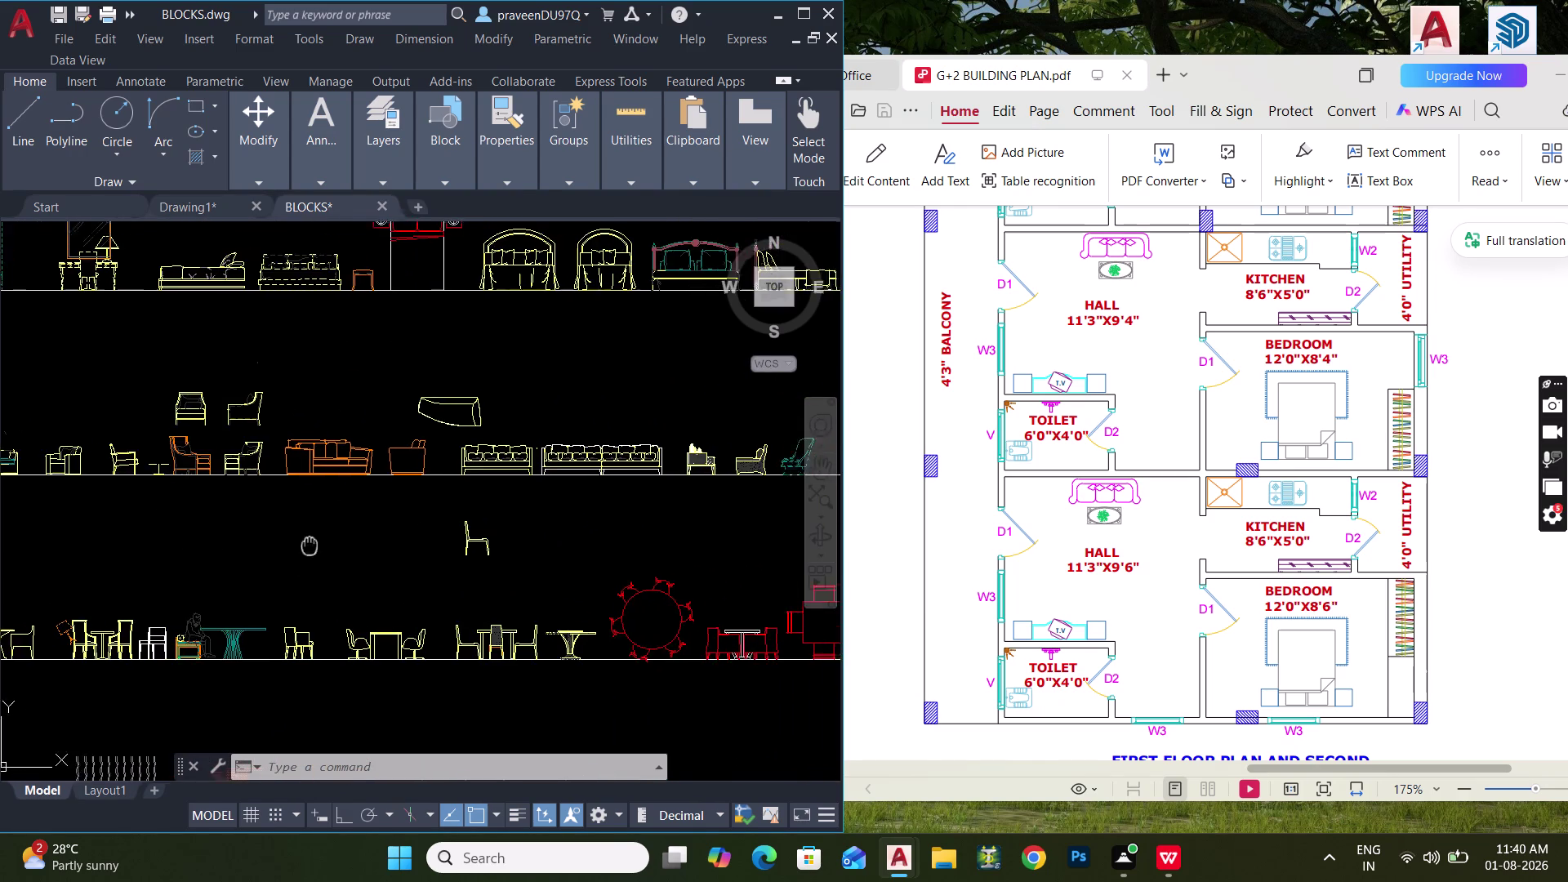
middle_drag(302, 546, 83, 535)
scroll(down, 3)
middle_drag(386, 525, 167, 561)
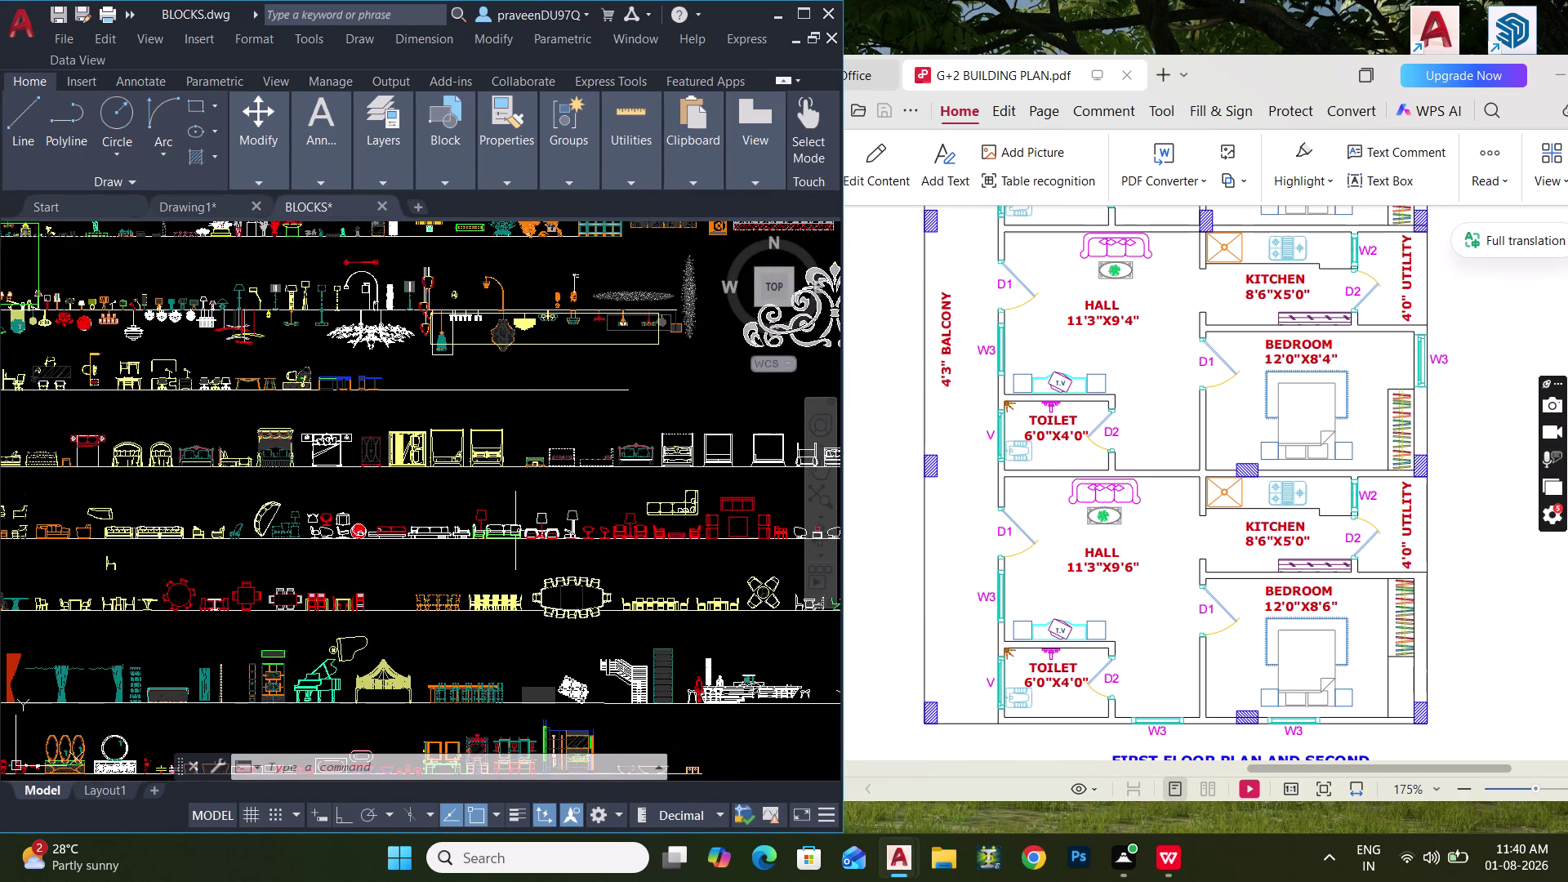
Inspect the bed, sofa, dining and wardrobe block rows.
middle_drag(482, 539, 353, 551)
scroll(up, 3)
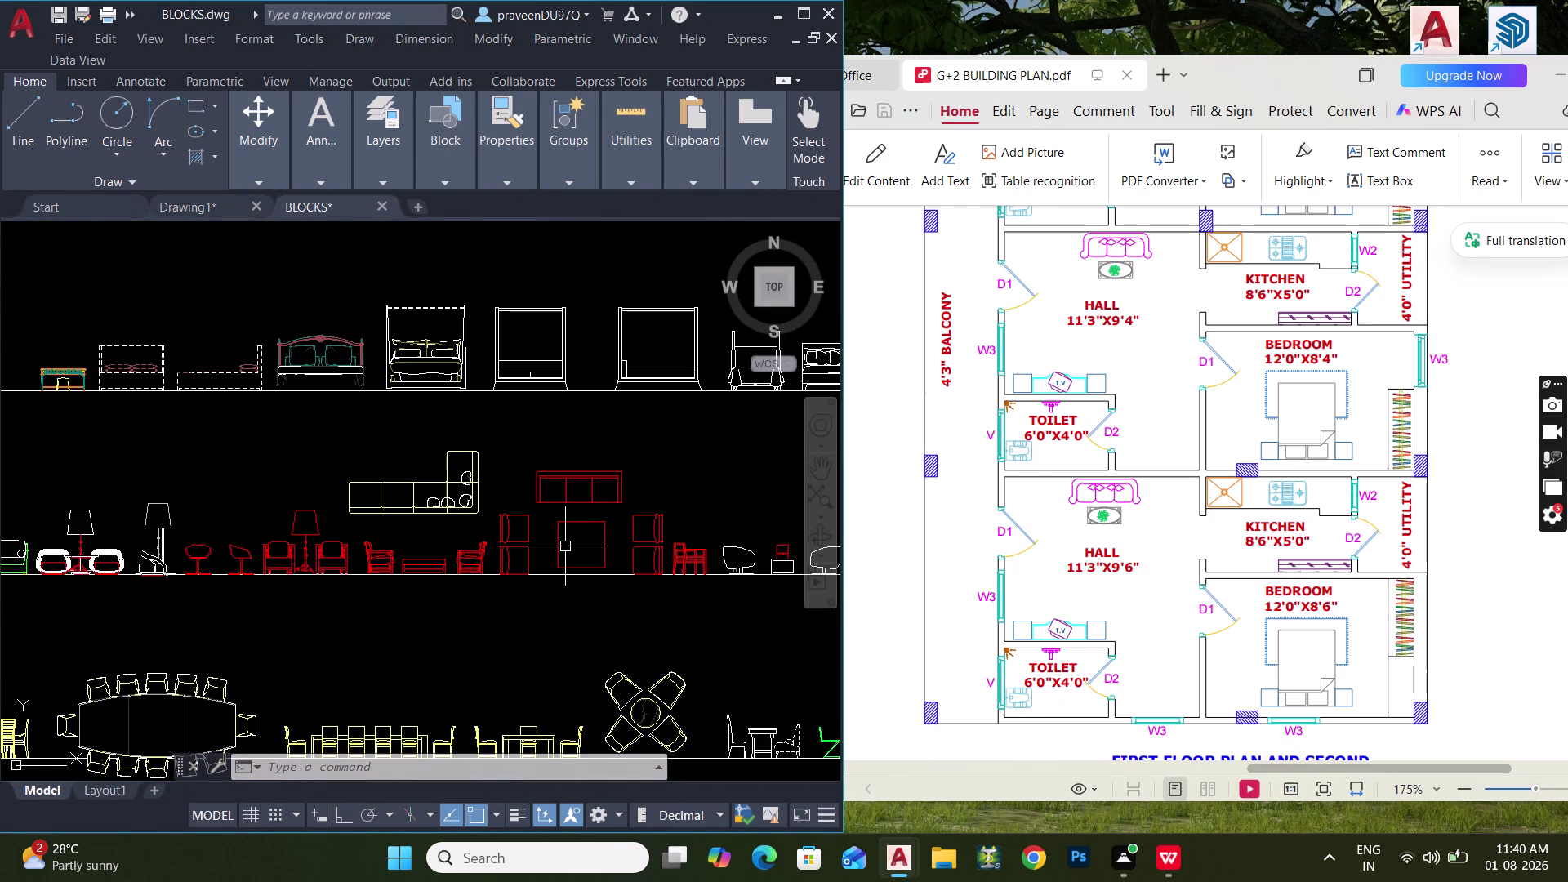
middle_drag(596, 528, 546, 536)
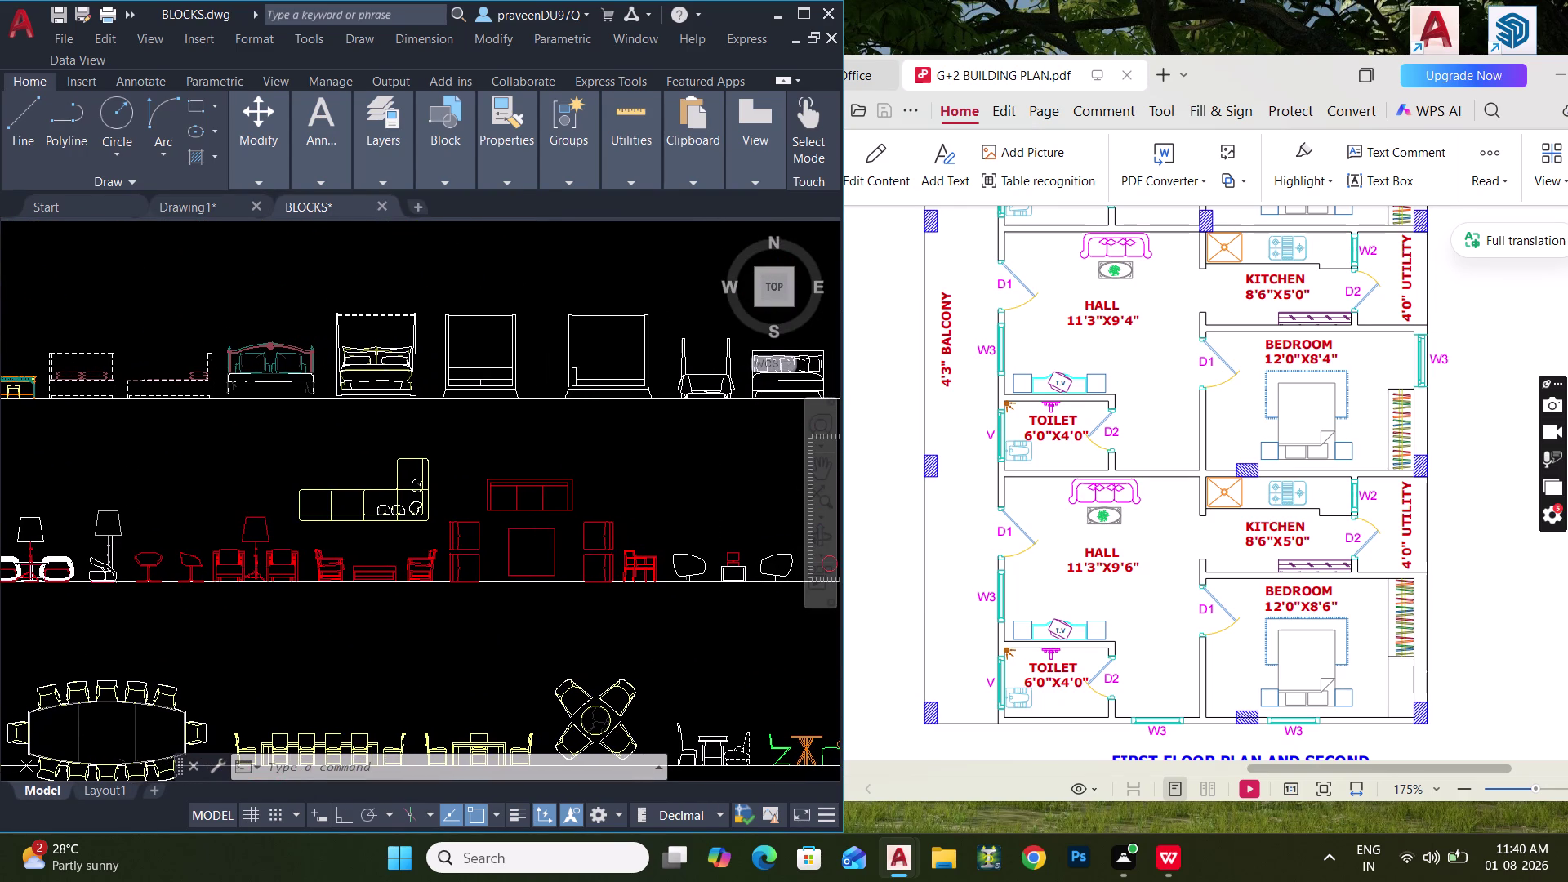
scroll(down, 3)
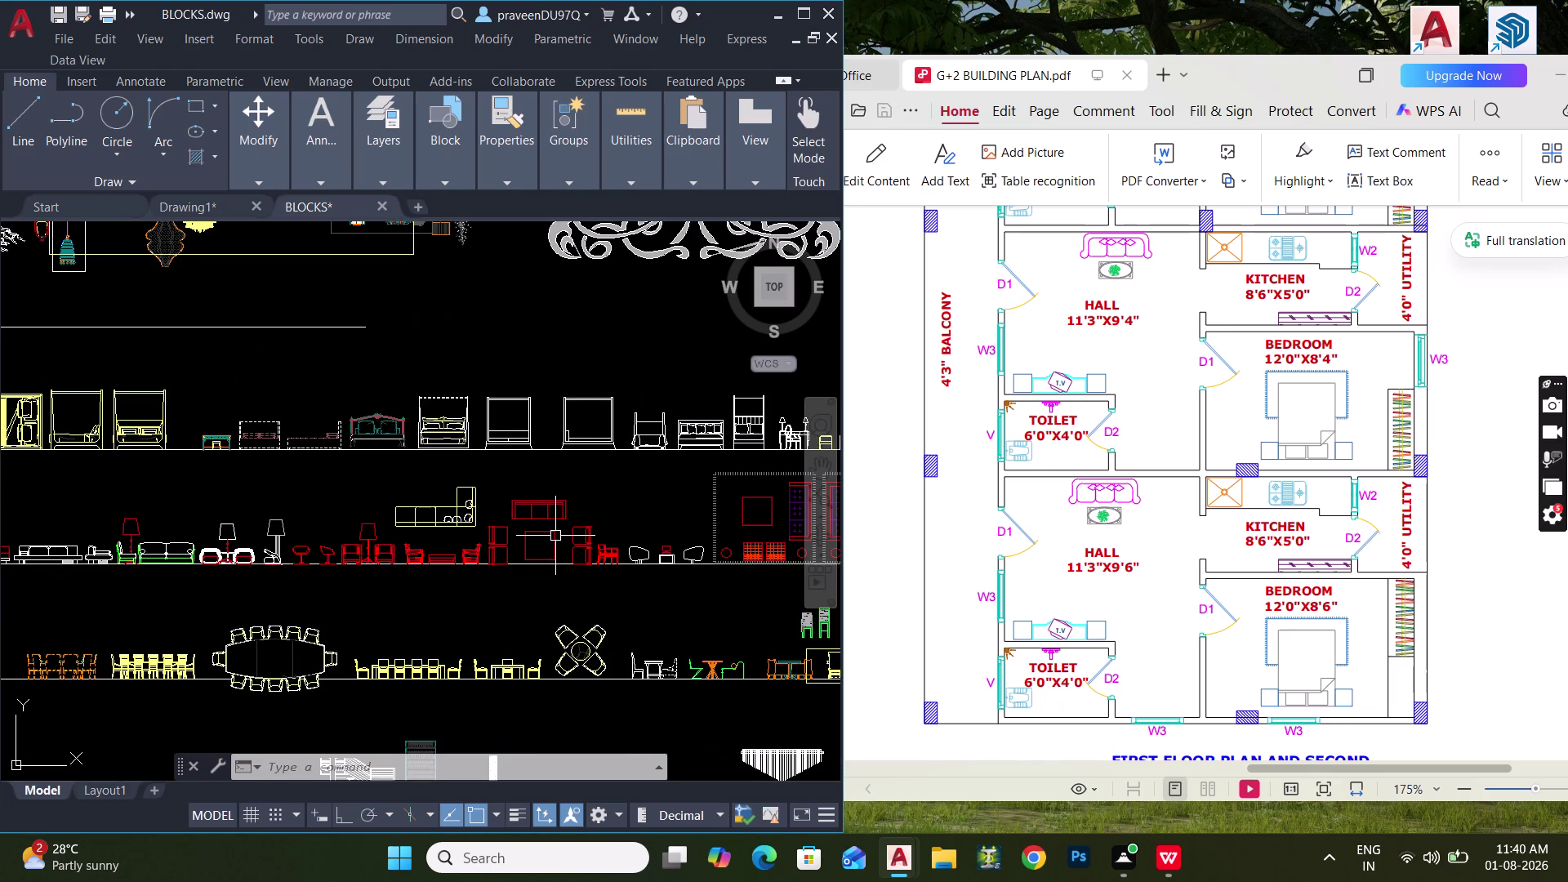
middle_drag(562, 532, 348, 533)
scroll(up, 3)
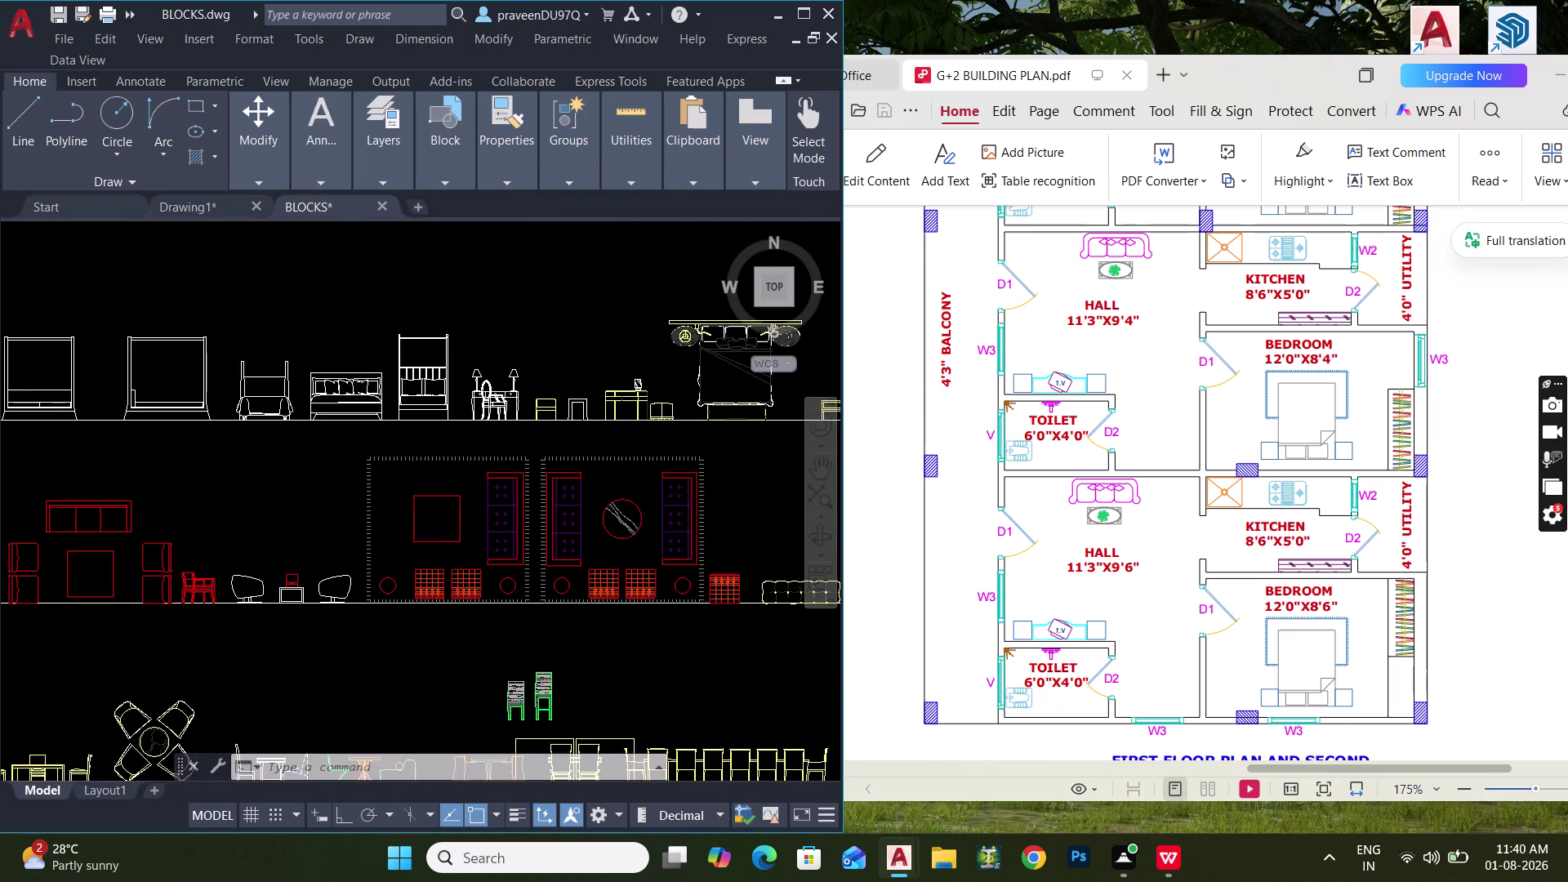
scroll(down, 3)
middle_drag(707, 501, 286, 472)
scroll(down, 3)
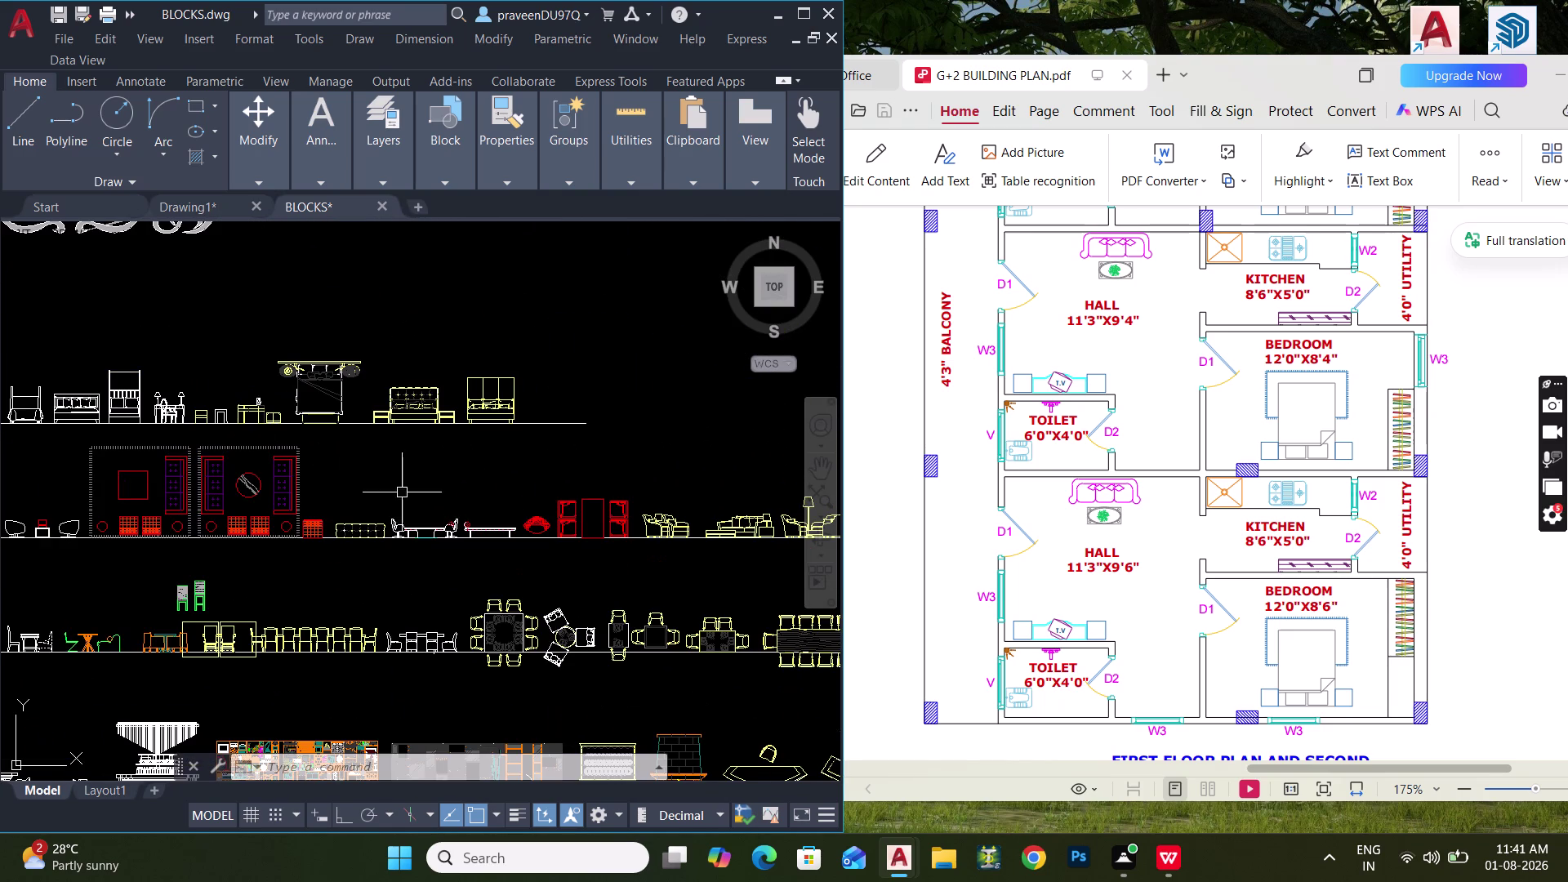
scroll(up, 3)
scroll(down, 3)
scroll(down, 3)
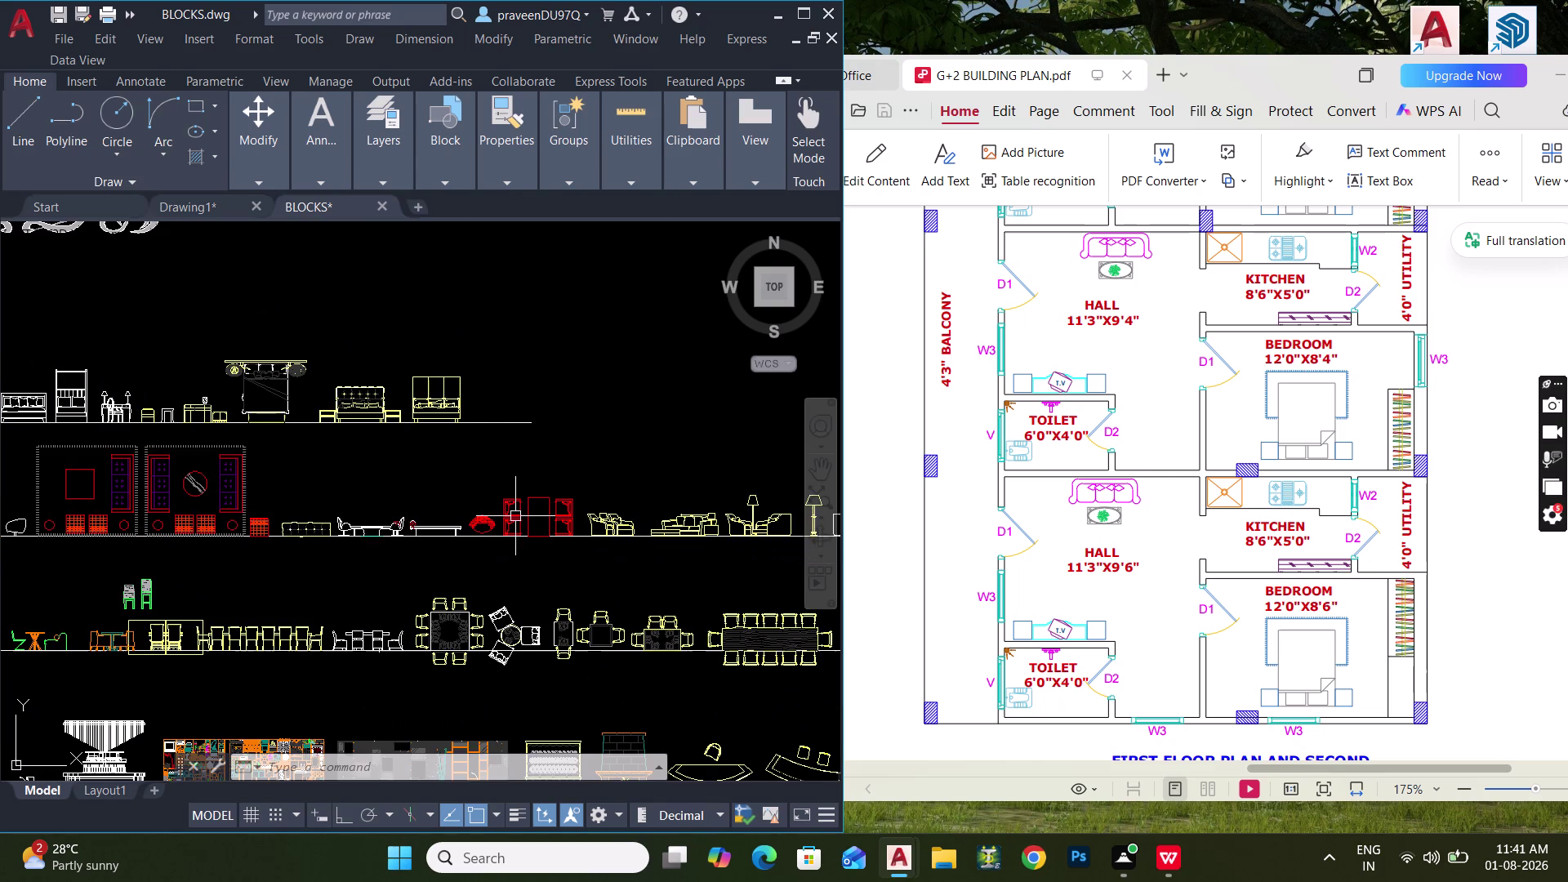
Locate the two sofa drawings and start a selection window around them.
middle_drag(524, 518, 172, 469)
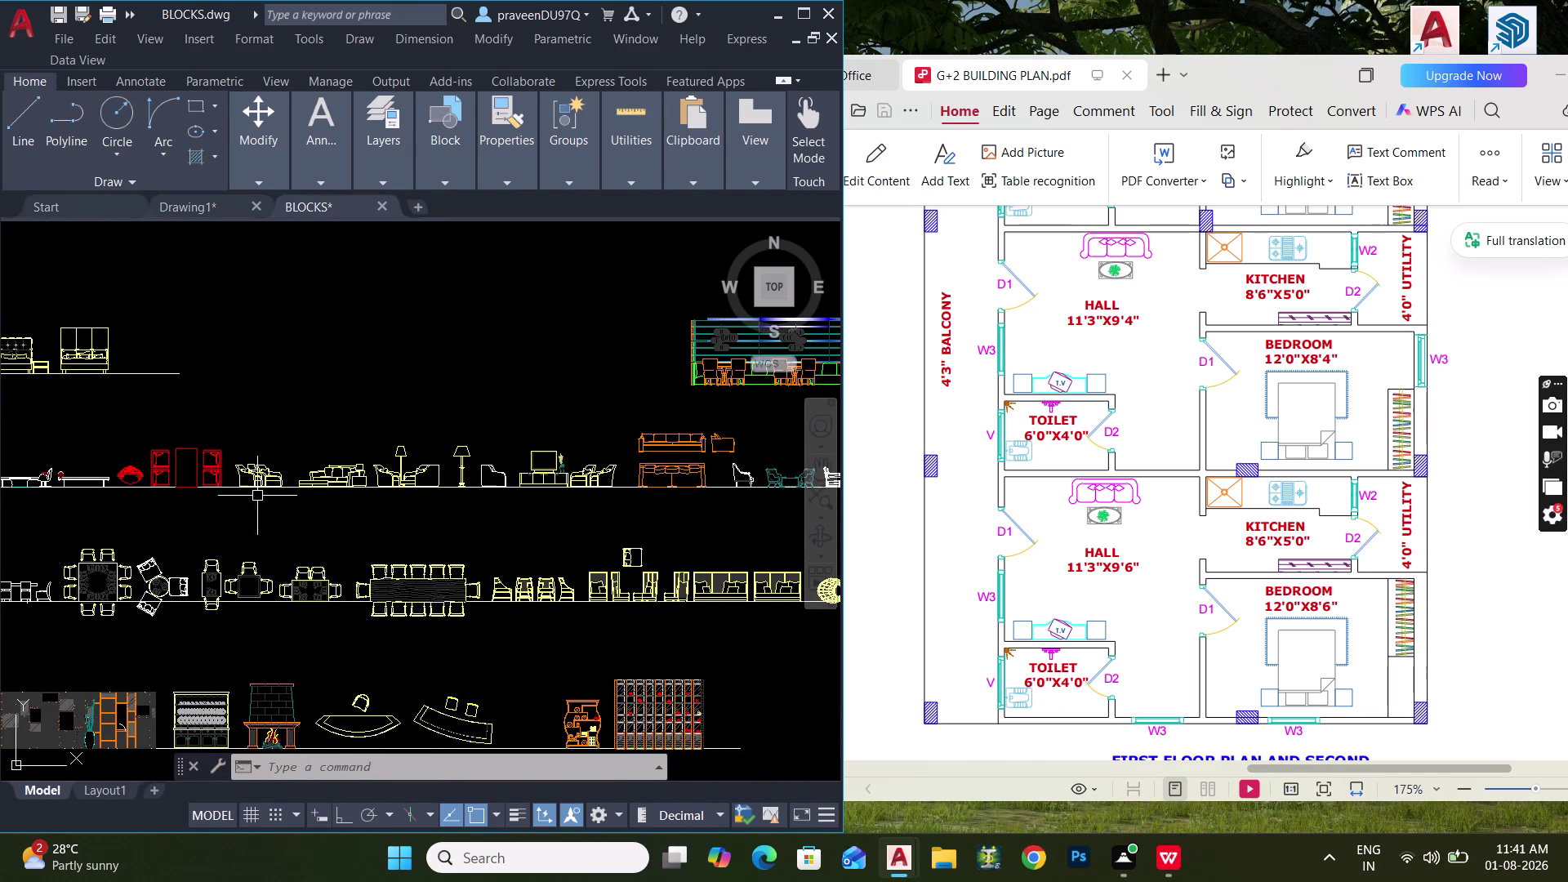
middle_drag(335, 503, 39, 533)
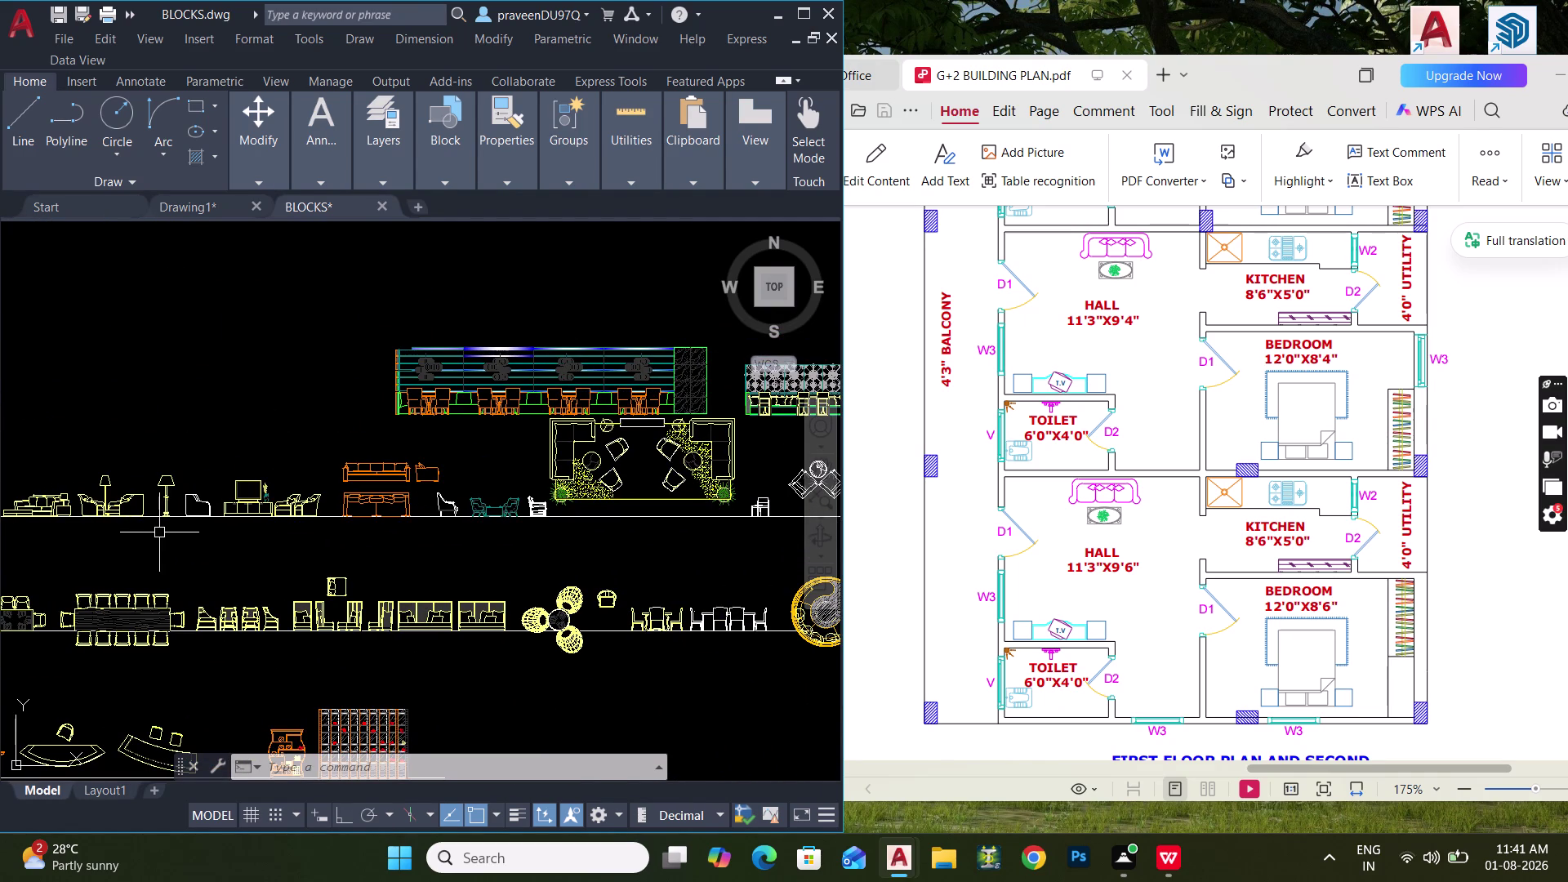
scroll(down, 3)
middle_drag(328, 538, 180, 502)
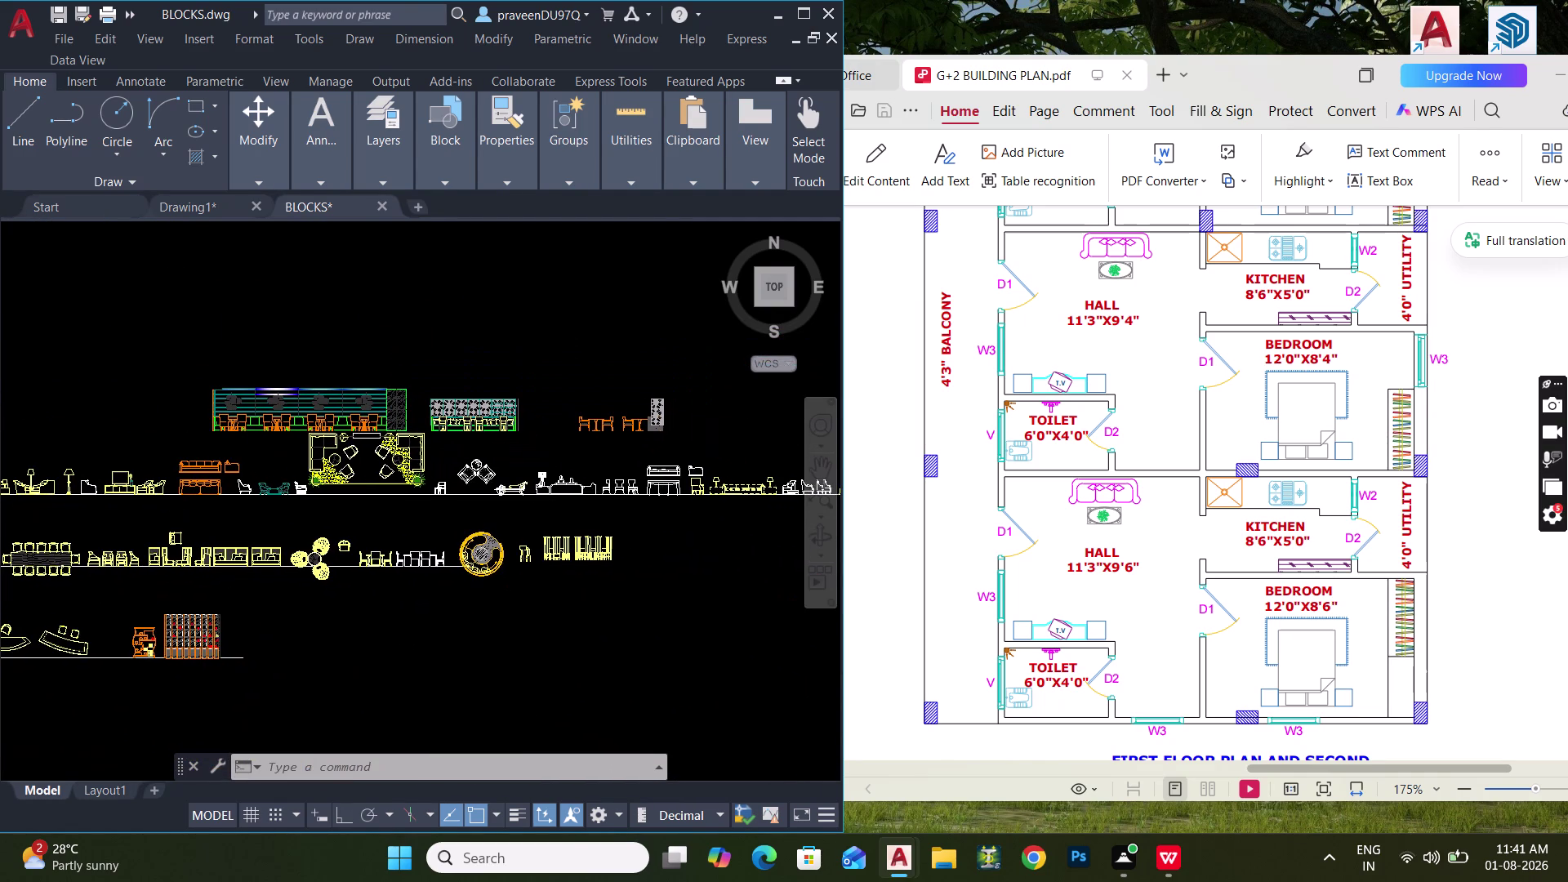
scroll(up, 3)
middle_drag(615, 490, 549, 418)
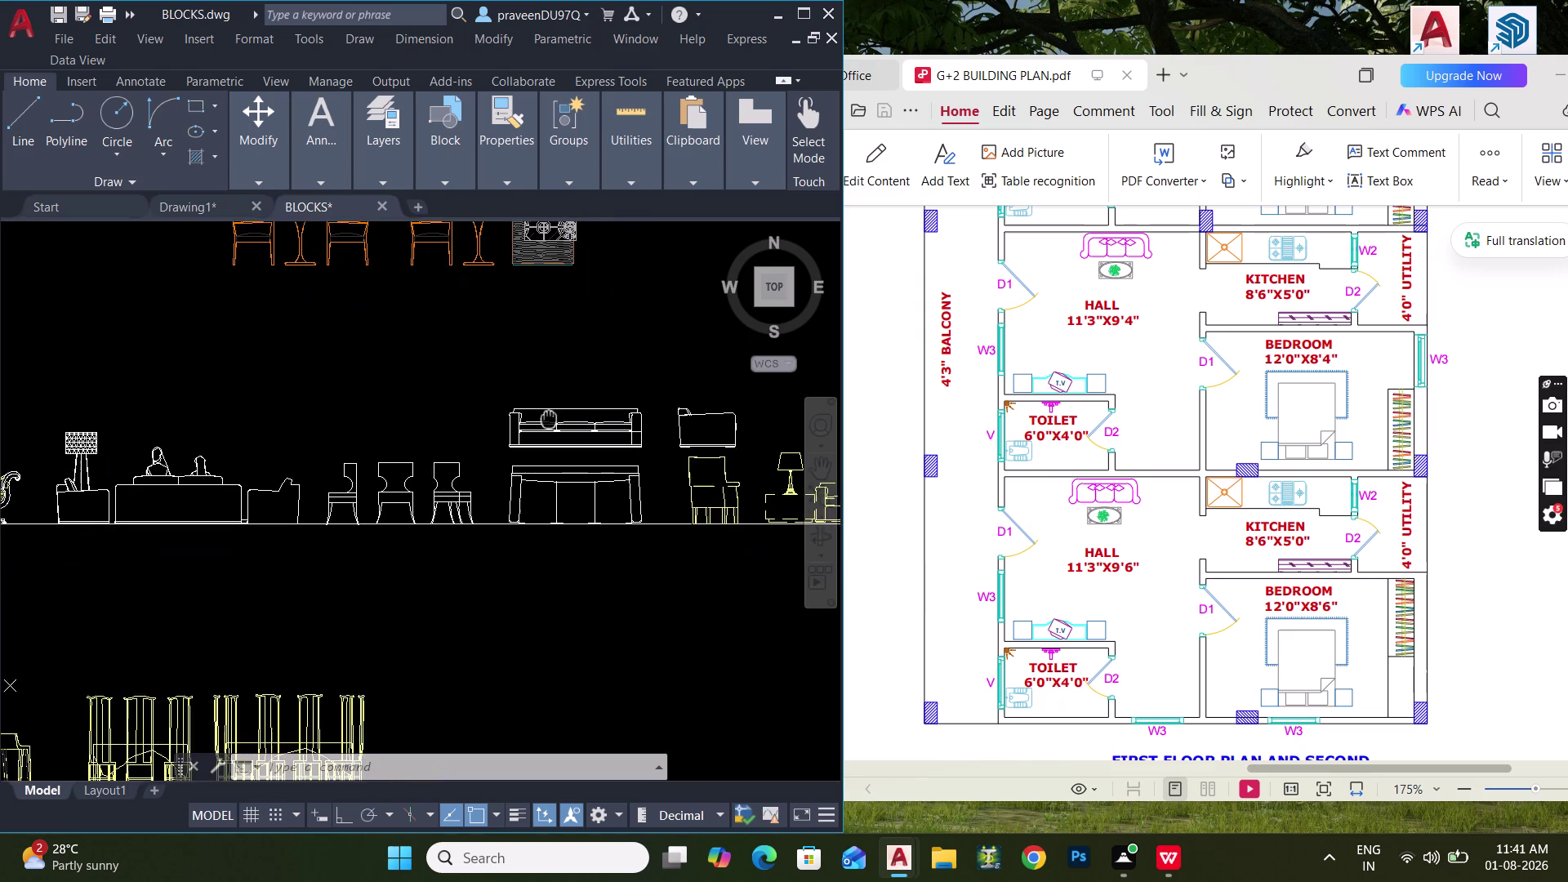
scroll(up, 3)
click(618, 455)
Copy the two boxed sofa drawings and paste them into the Drawing1 floor plan.
click(510, 547)
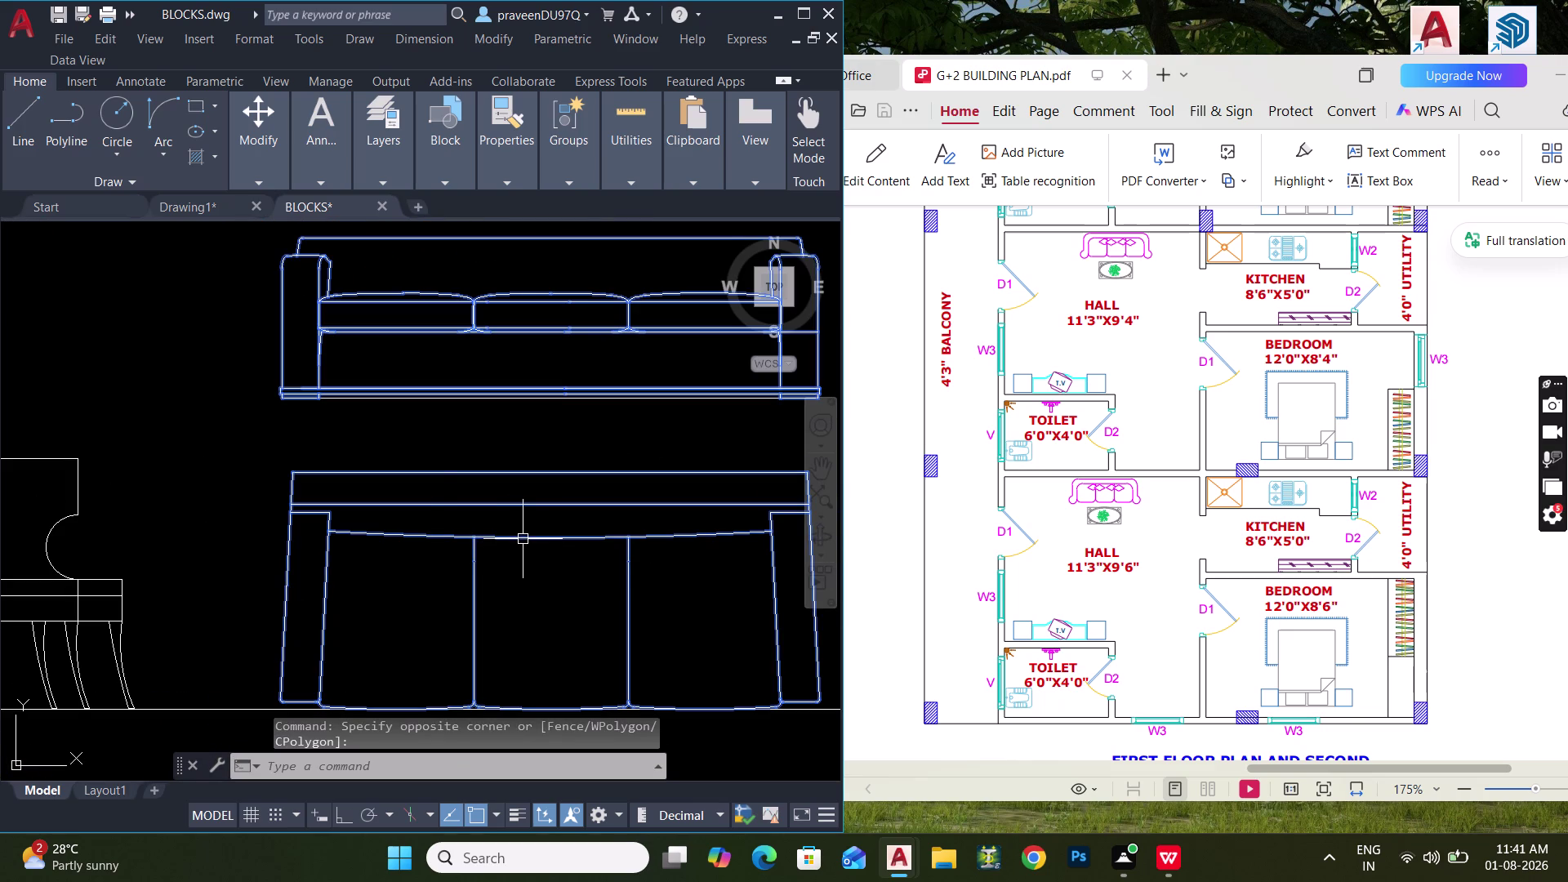
scroll(down, 3)
middle_drag(507, 539, 323, 503)
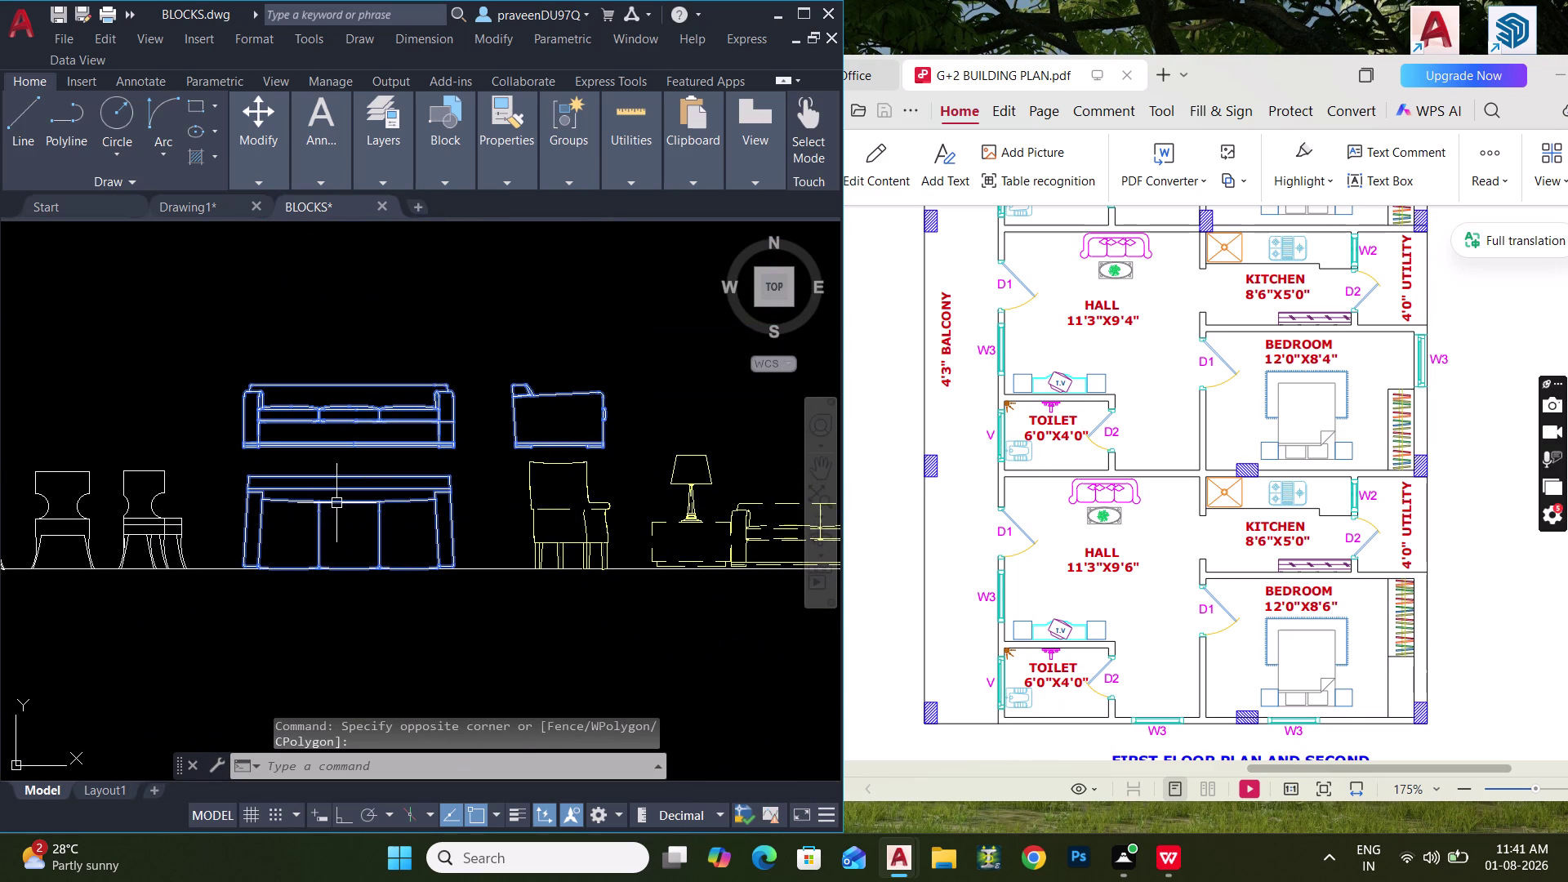
key(ctrl+c)
click(177, 203)
scroll(down, 3)
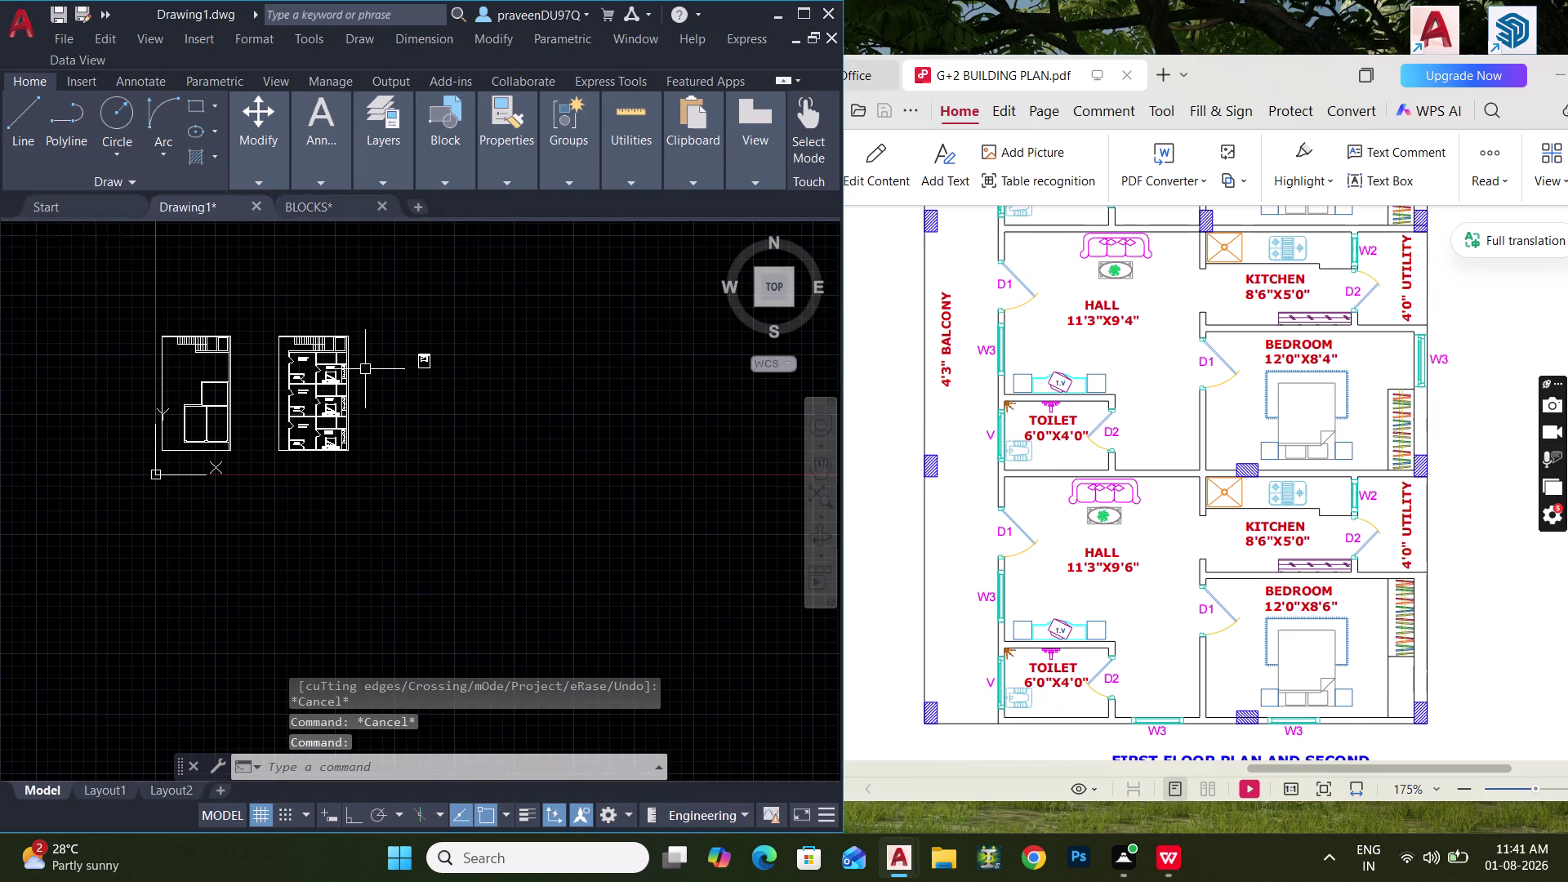
scroll(up, 3)
key(ctrl+v)
click(485, 515)
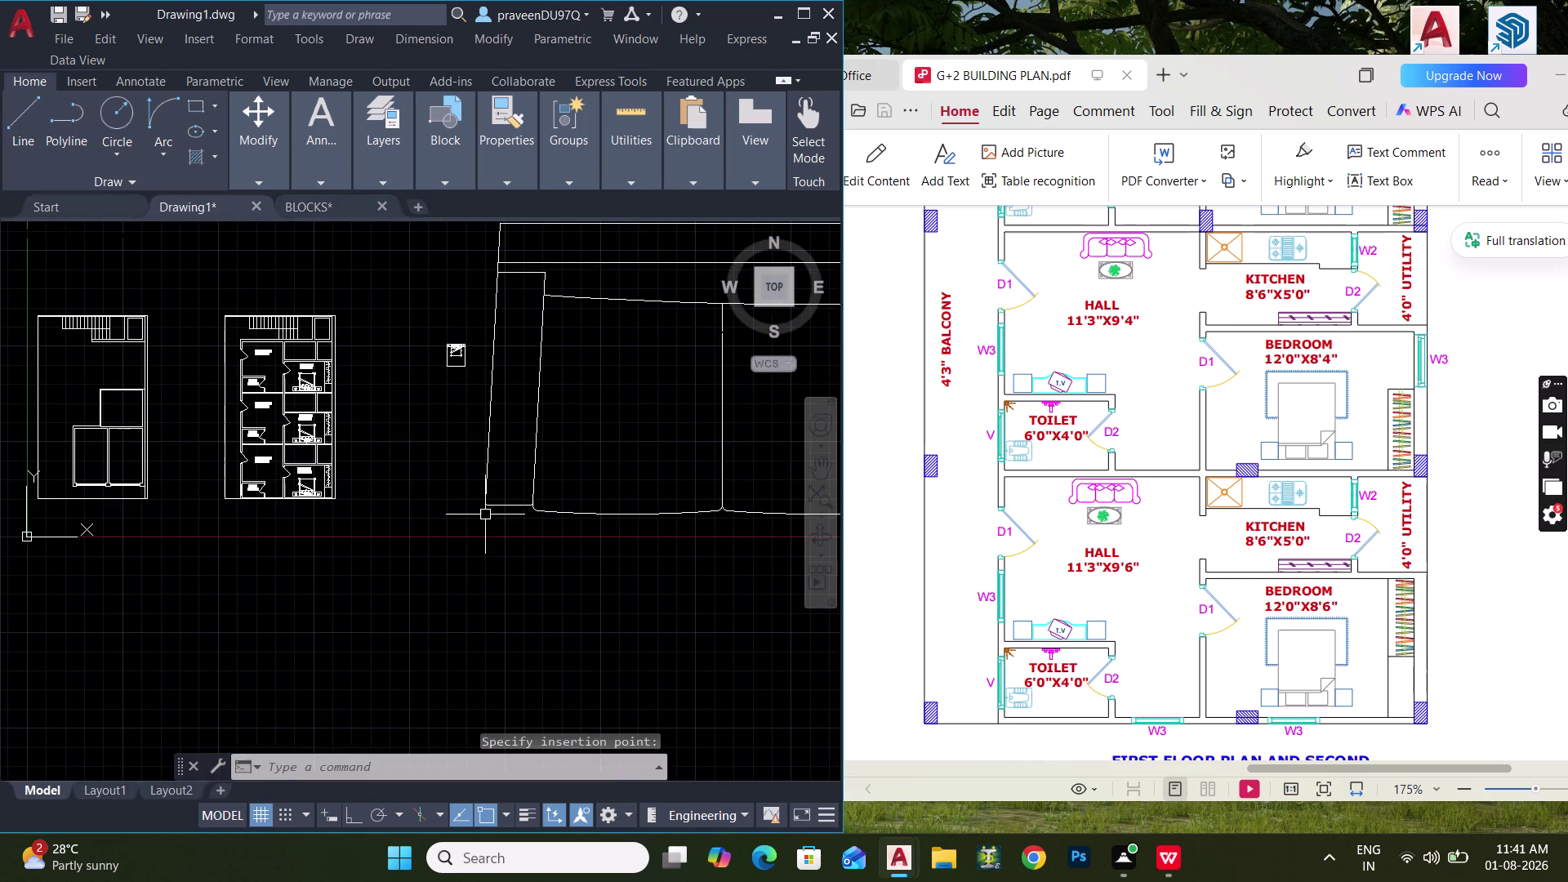
Scale the pasted sofas down to the floor plan's scale with SC.
scroll(down, 3)
drag(624, 552, 569, 501)
click(553, 462)
text(SC)
key(space)
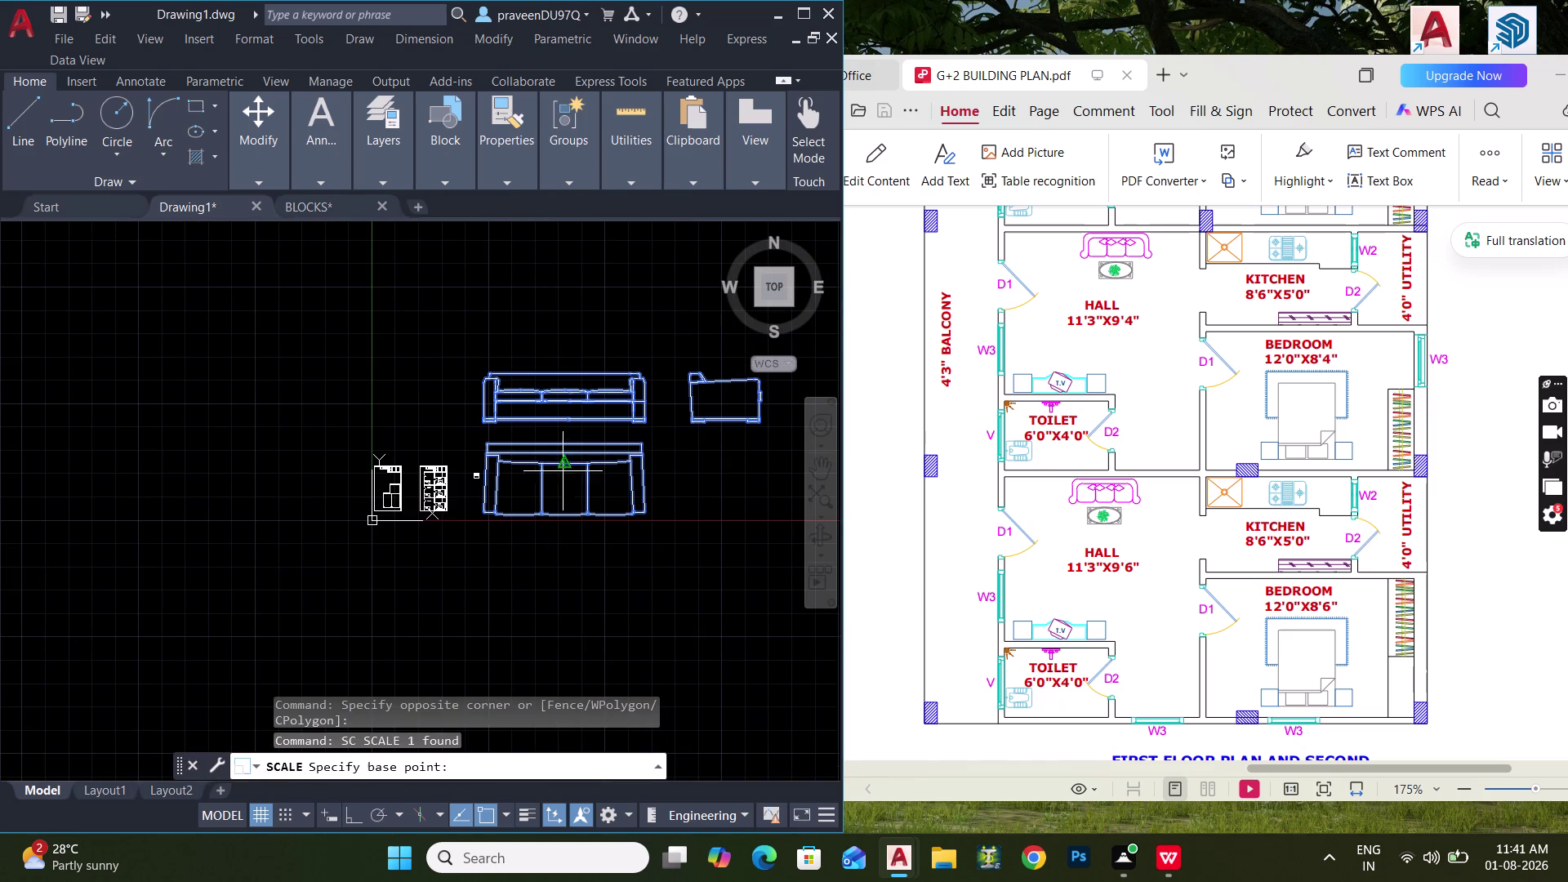
click(501, 504)
scroll(up, 3)
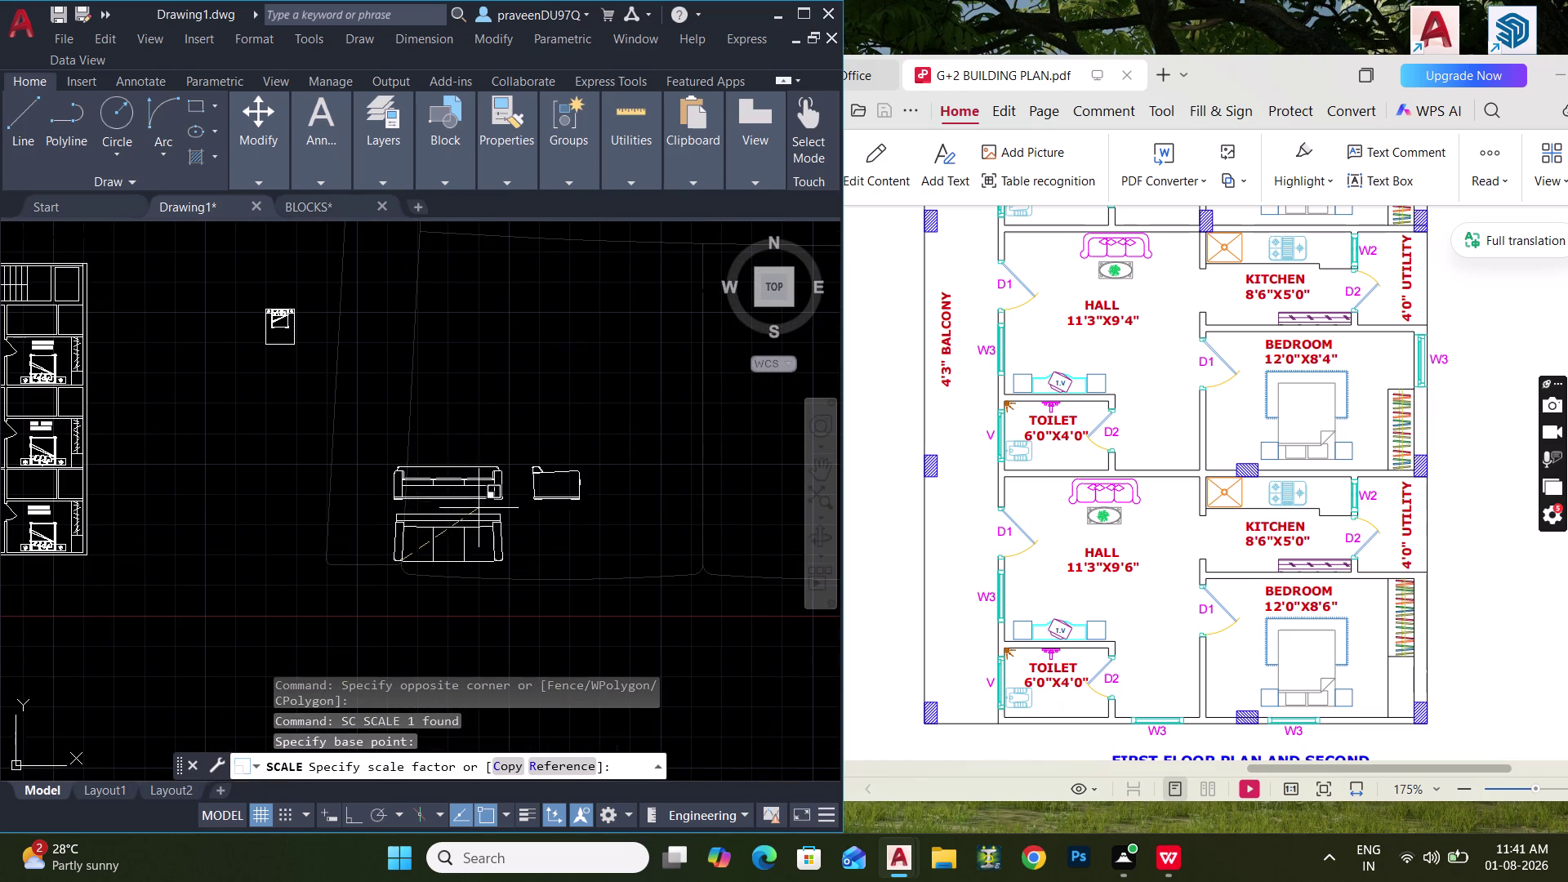
click(435, 518)
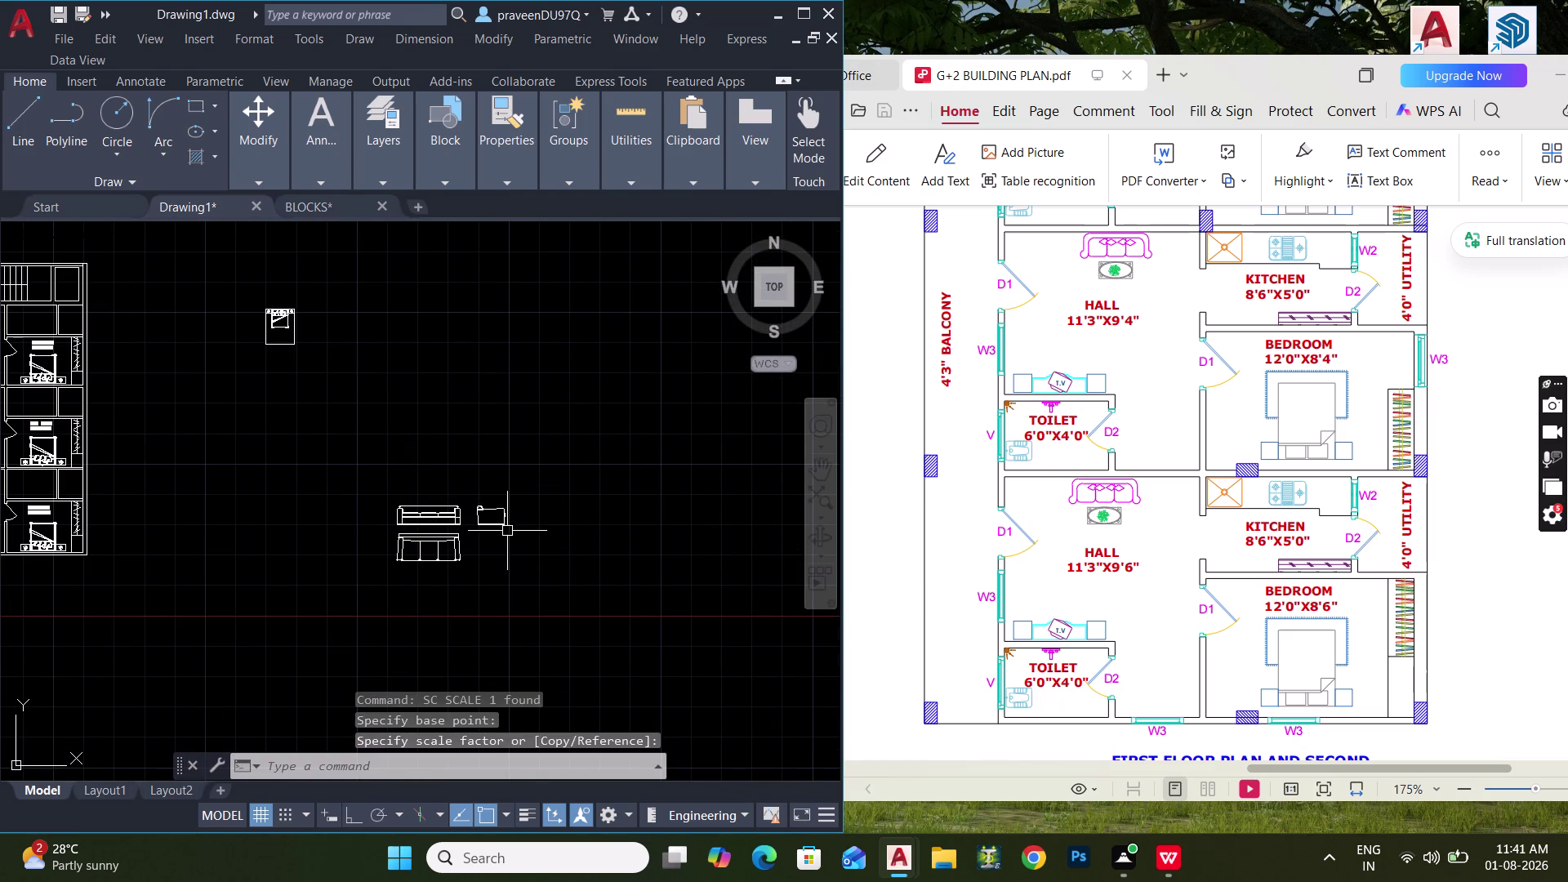
Explode the resized sofas into separate lines.
drag(507, 531, 500, 530)
click(448, 486)
text(X)
key(space)
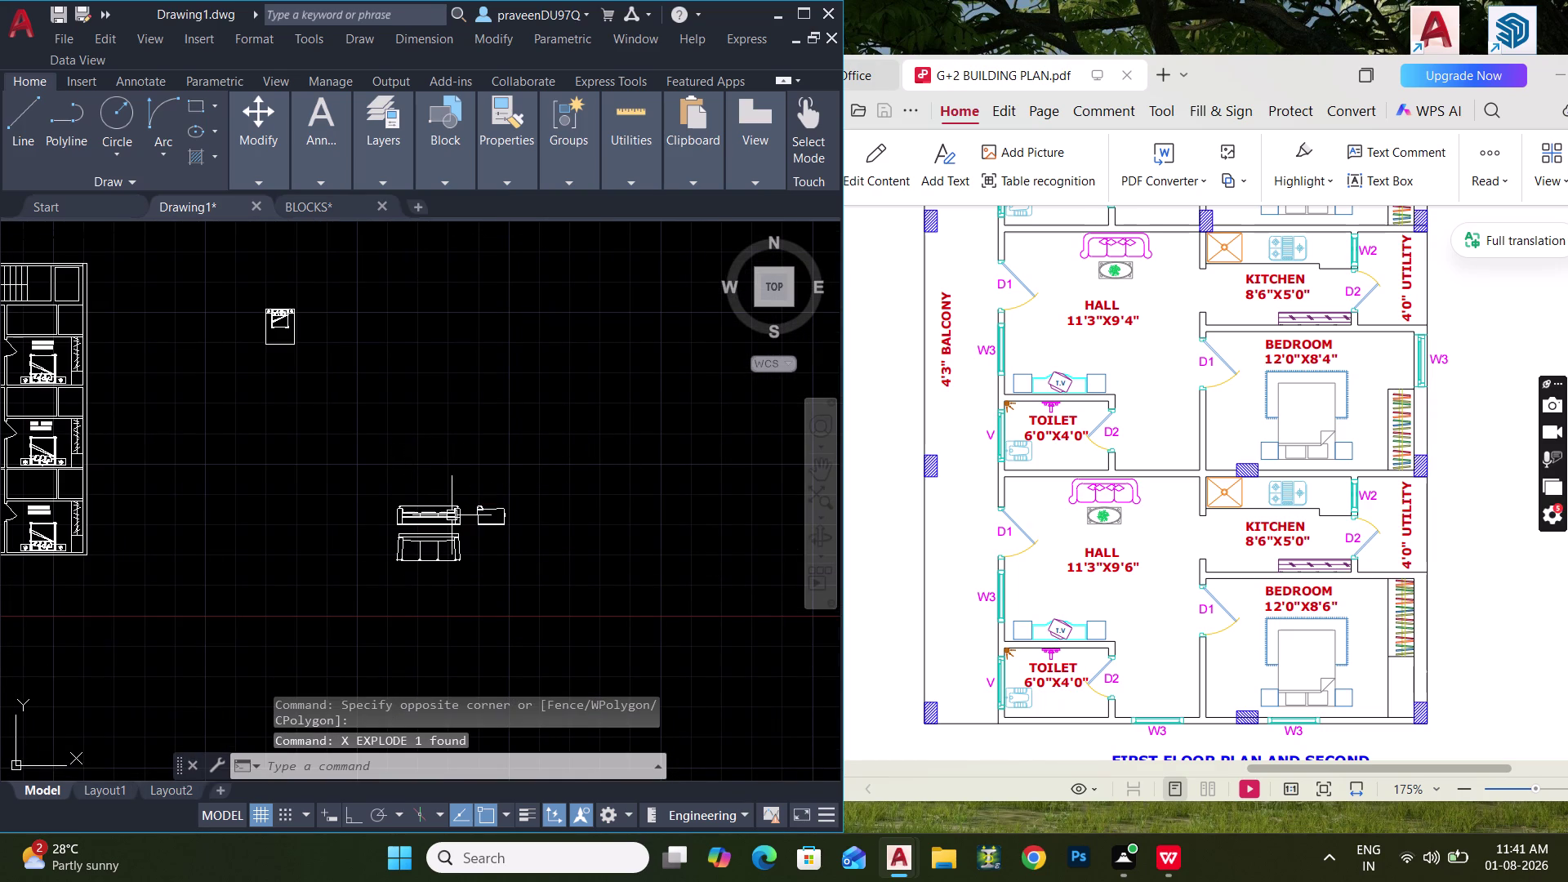
scroll(up, 3)
key(b)
key(space)
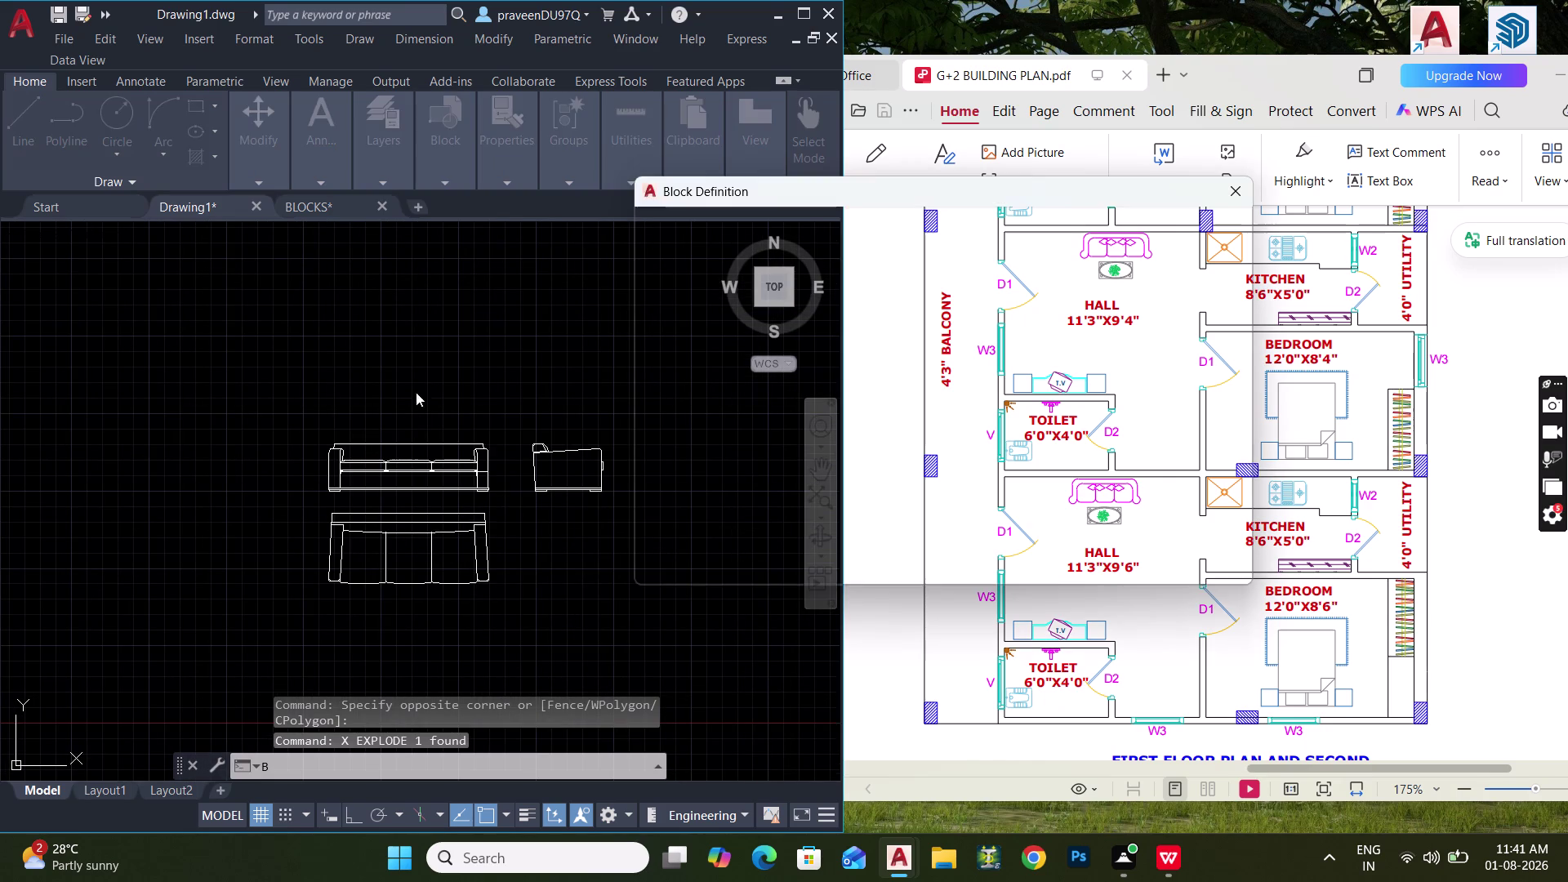
Name the new block SOFAA and pick its base point on the lower sofa.
click(762, 242)
text(SO)
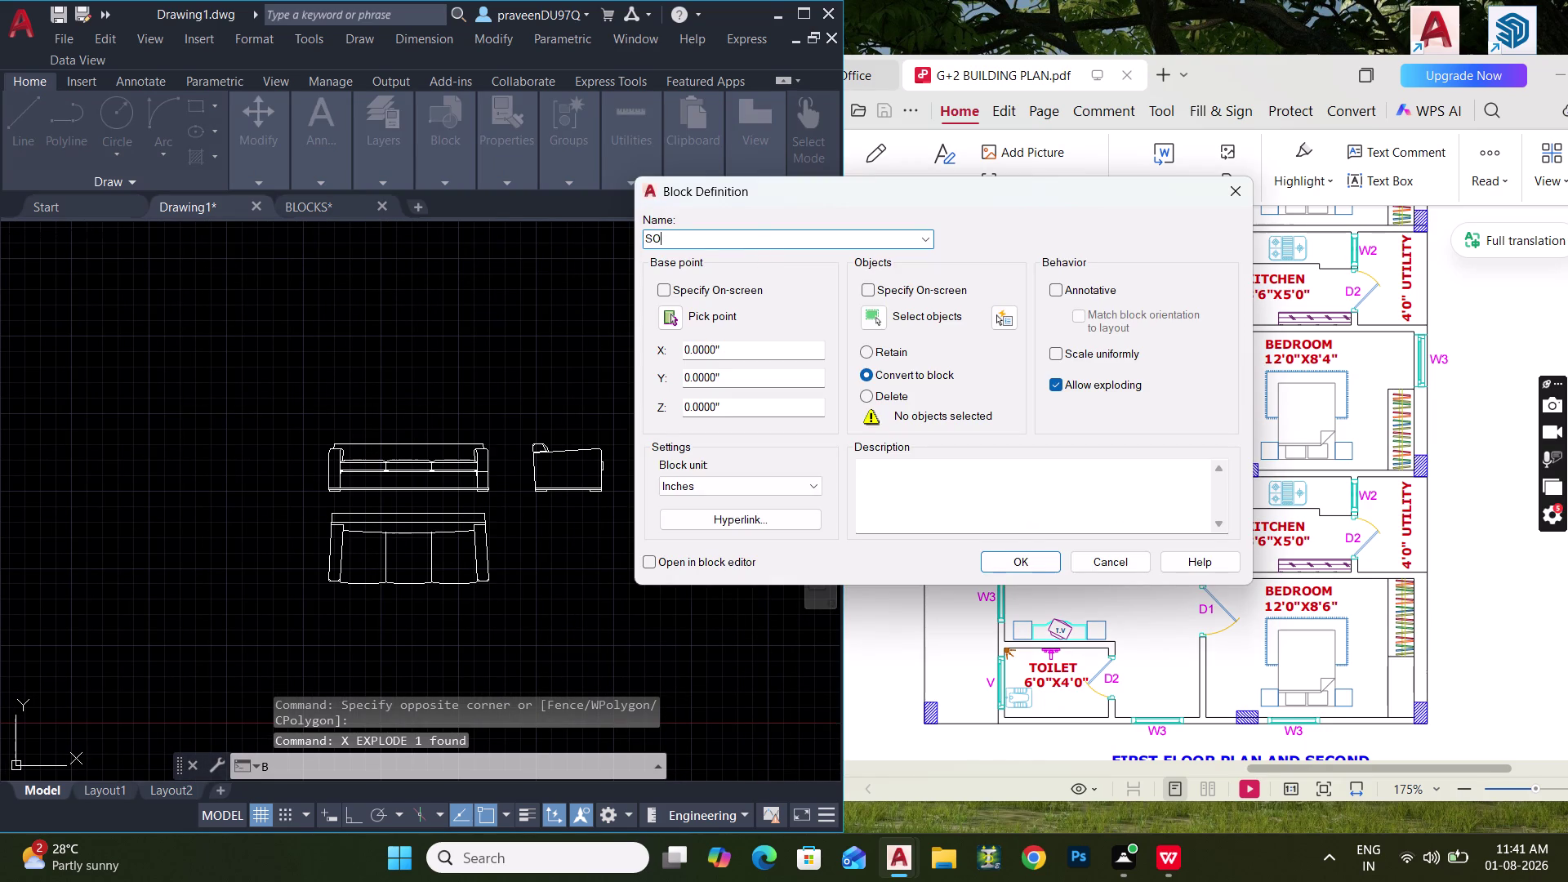
text(FAA)
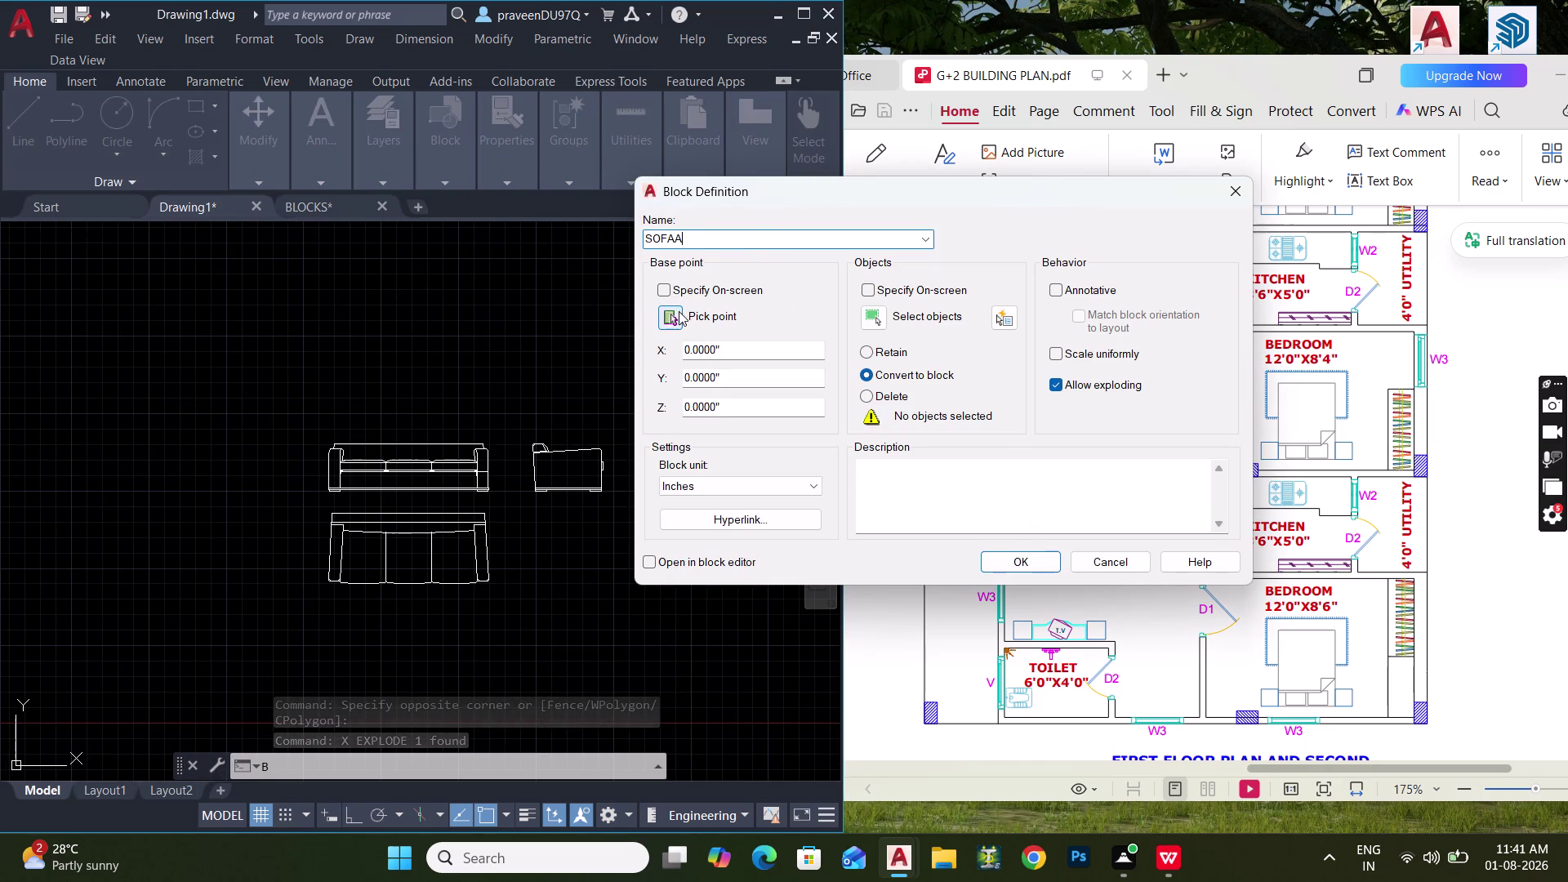
click(677, 314)
click(423, 523)
Window-select the lower sofa's lines and create the SOFAA block.
click(864, 317)
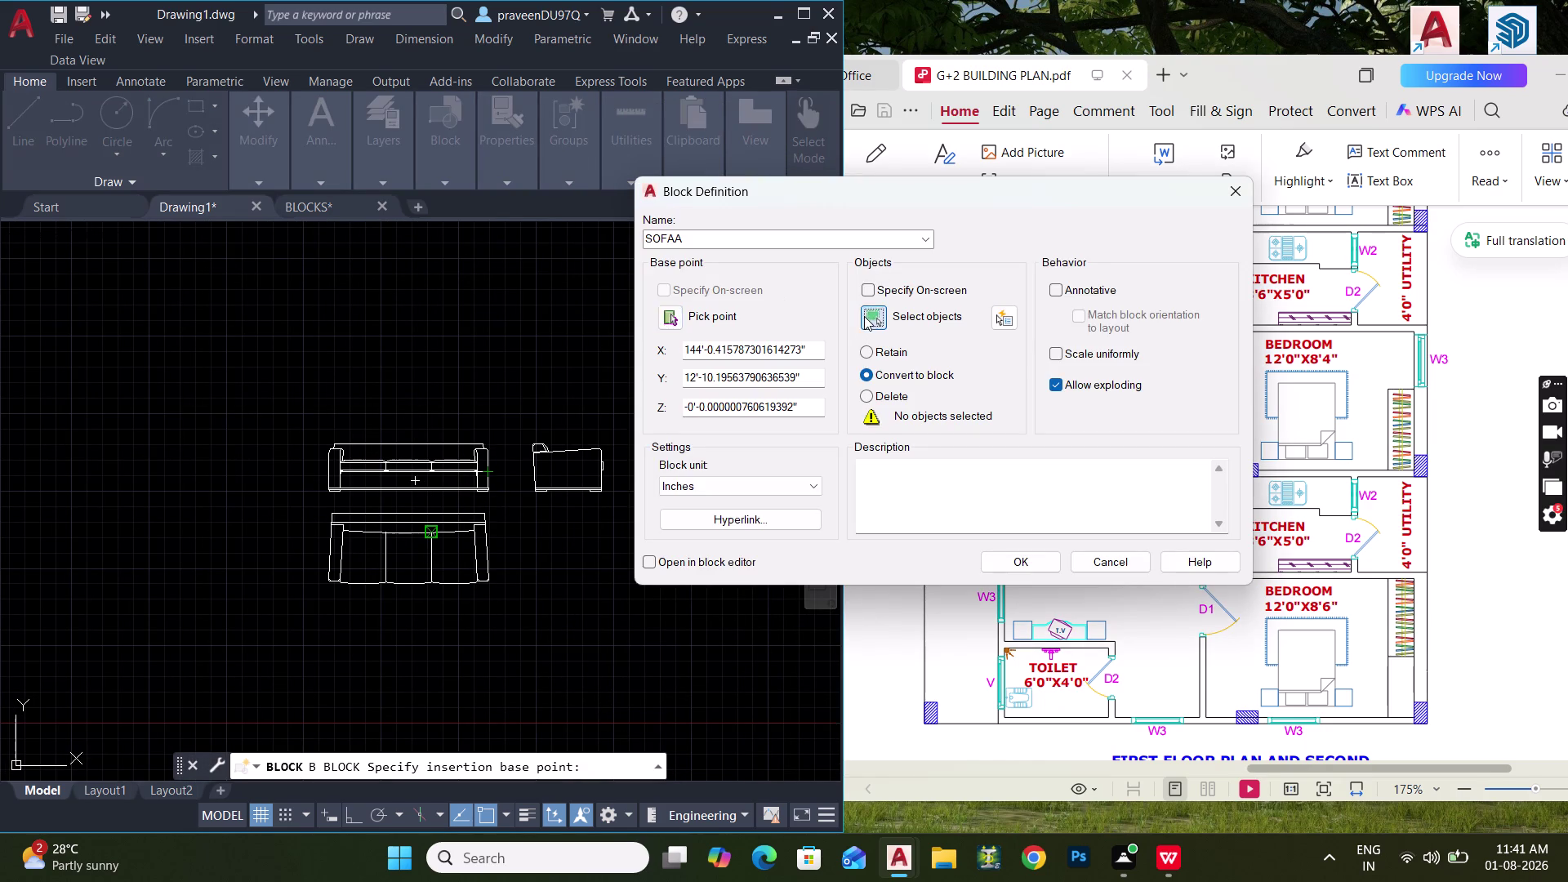
click(551, 617)
click(287, 508)
key(space)
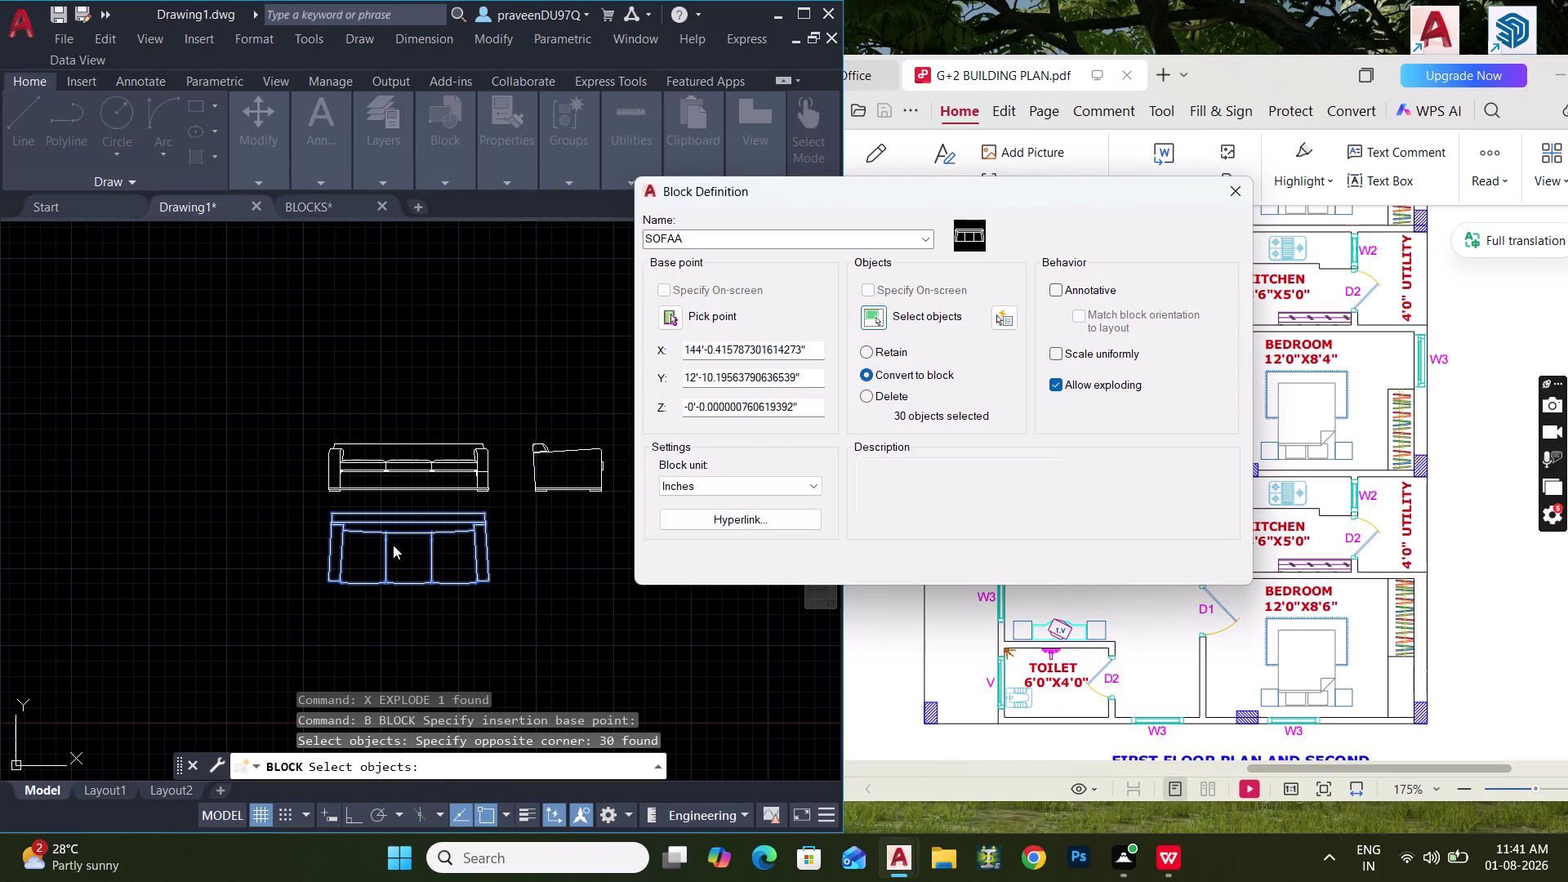
click(1019, 559)
click(388, 538)
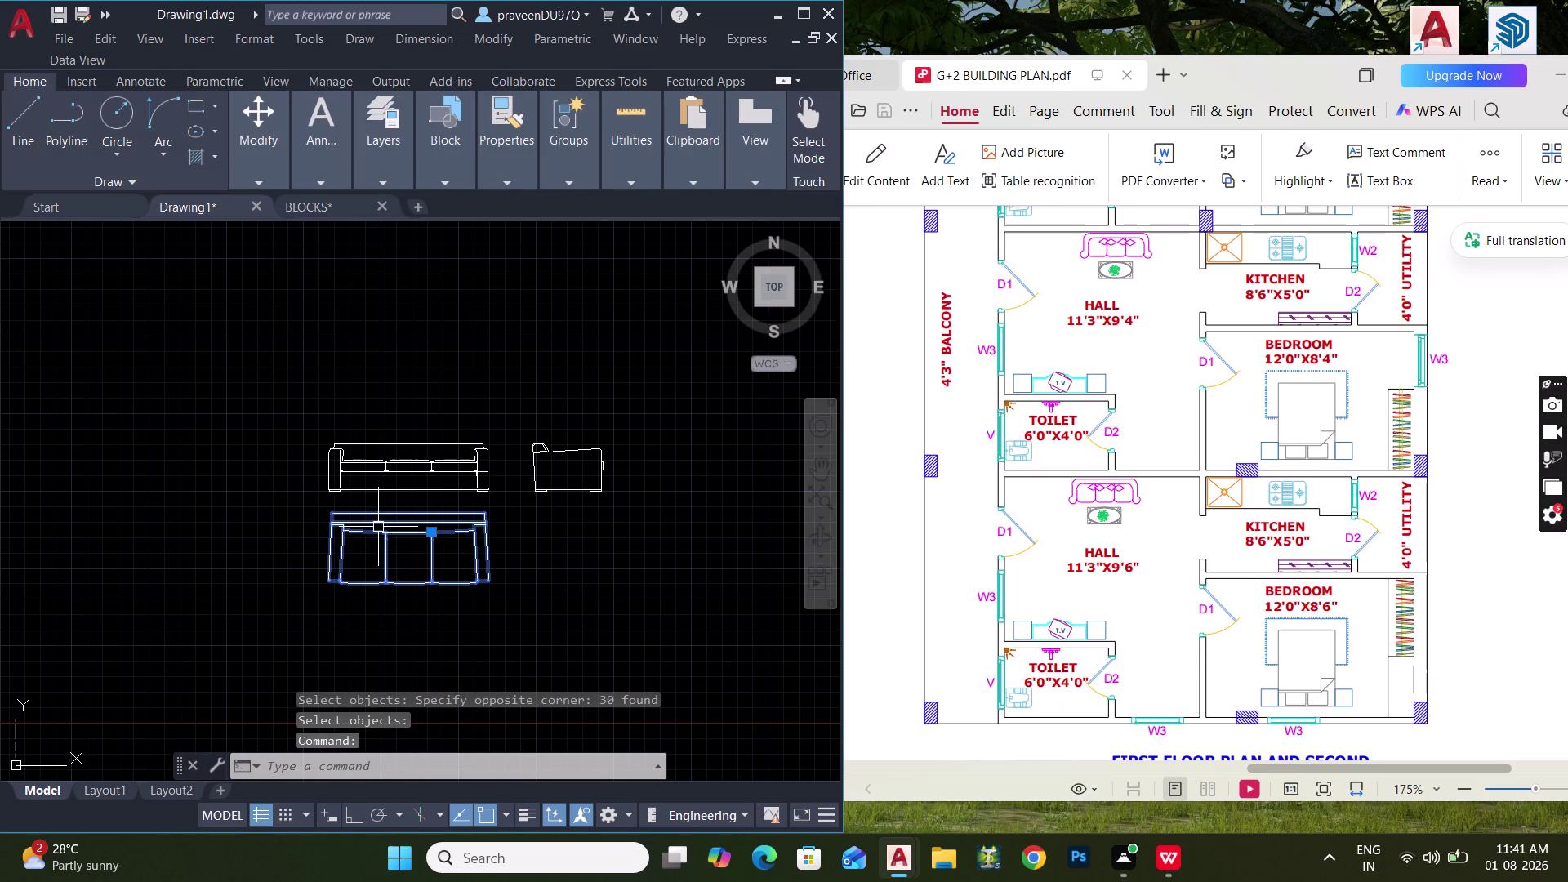
click(434, 532)
scroll(down, 3)
Select the SOFAA block and scale it down with SC.
middle_drag(311, 494, 676, 507)
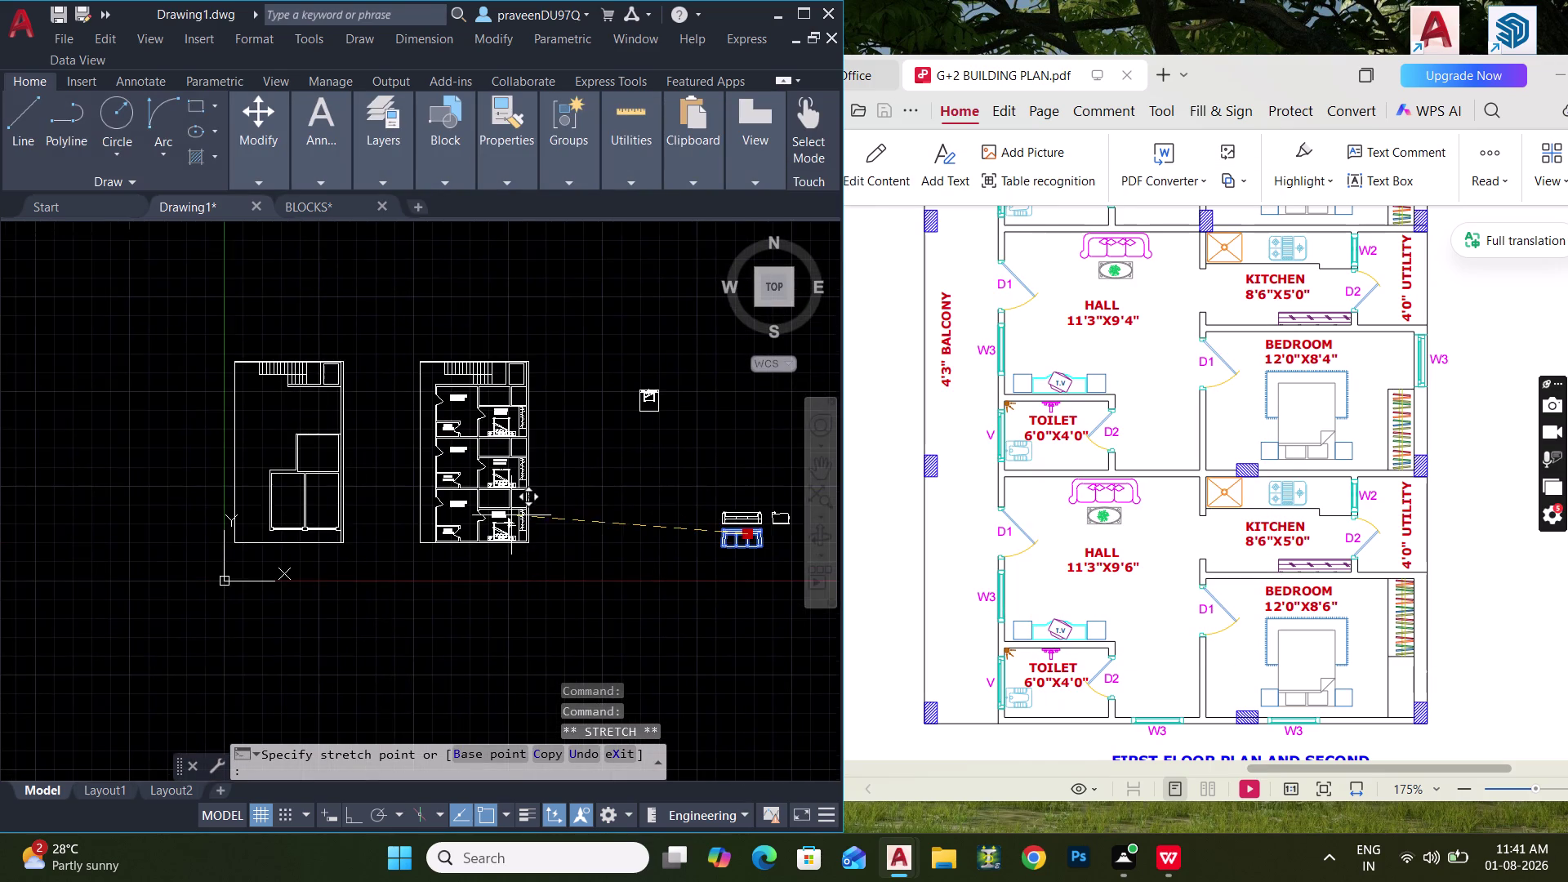
scroll(up, 3)
scroll(up, 3)
middle_drag(416, 503, 481, 501)
scroll(down, 3)
middle_drag(438, 502, 191, 484)
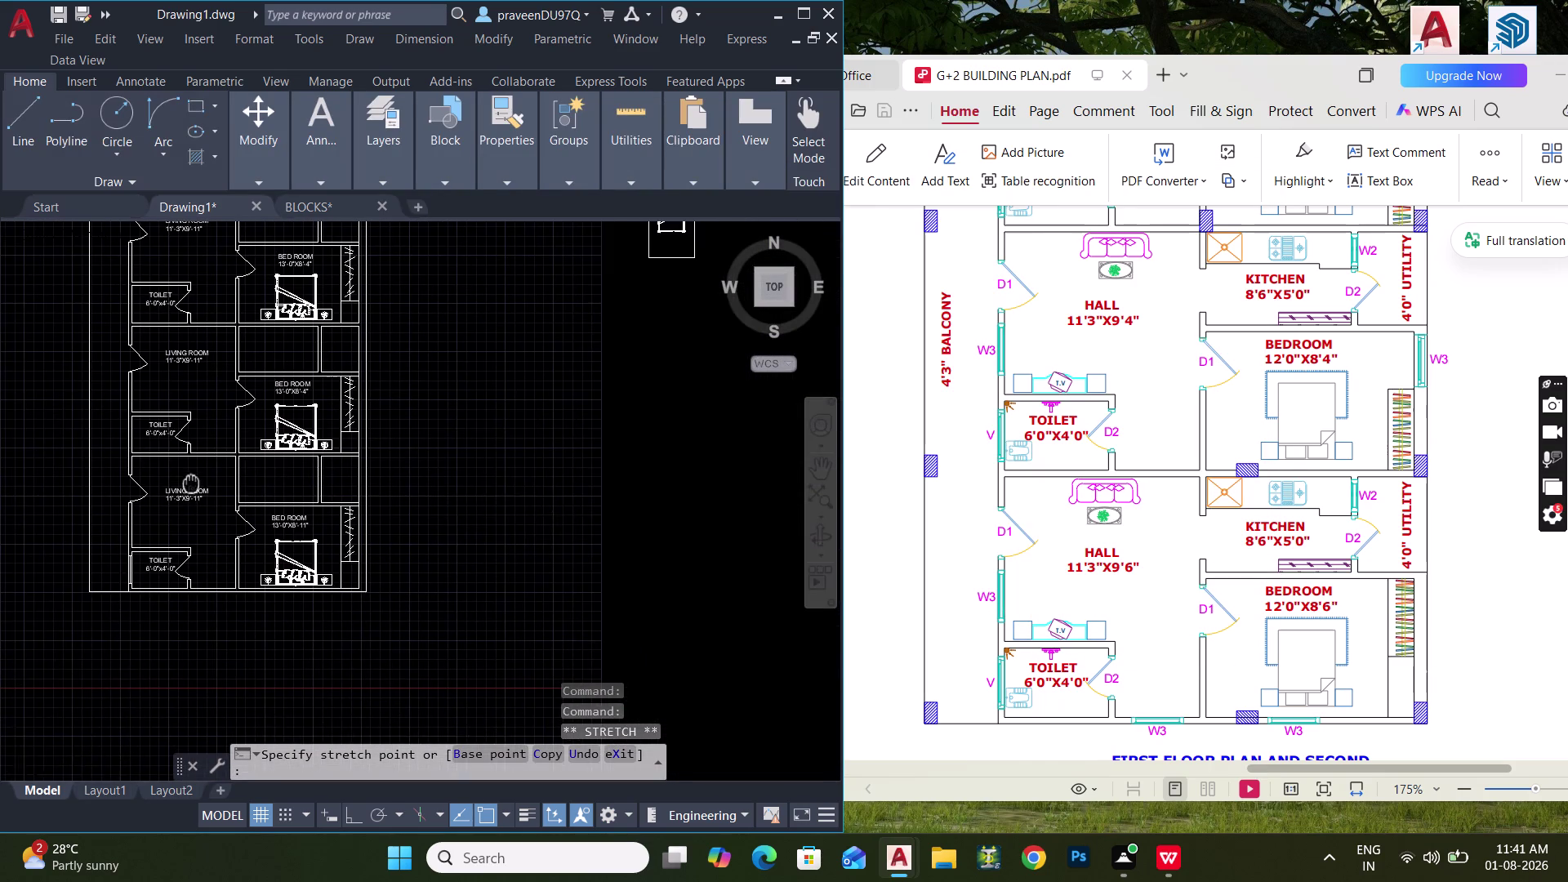
click(515, 500)
drag(598, 551, 542, 517)
click(500, 470)
text(SC)
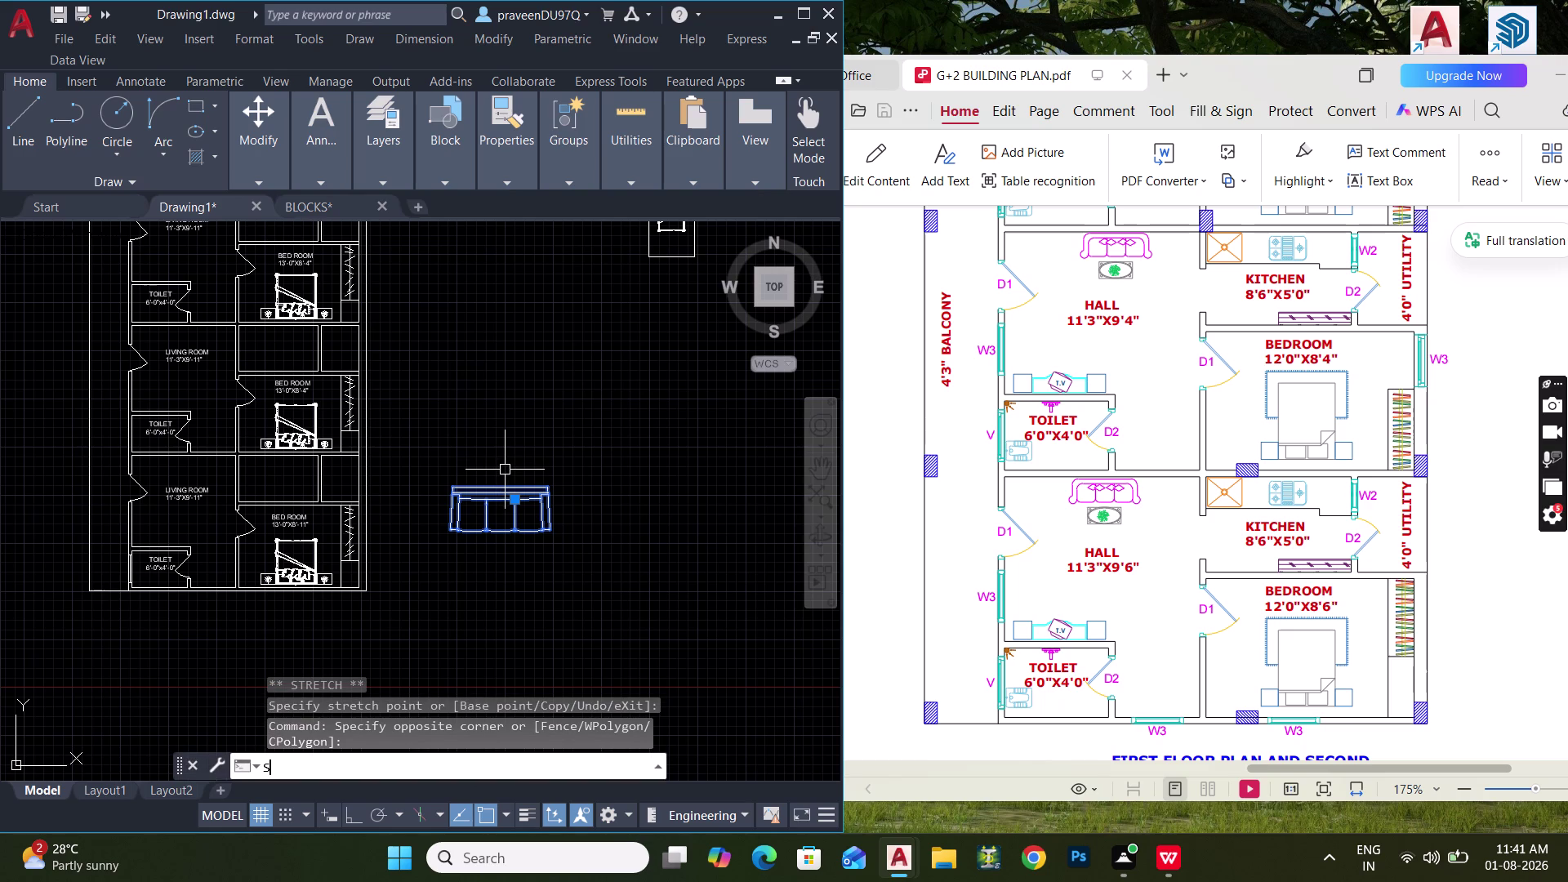
key(space)
click(461, 484)
click(472, 480)
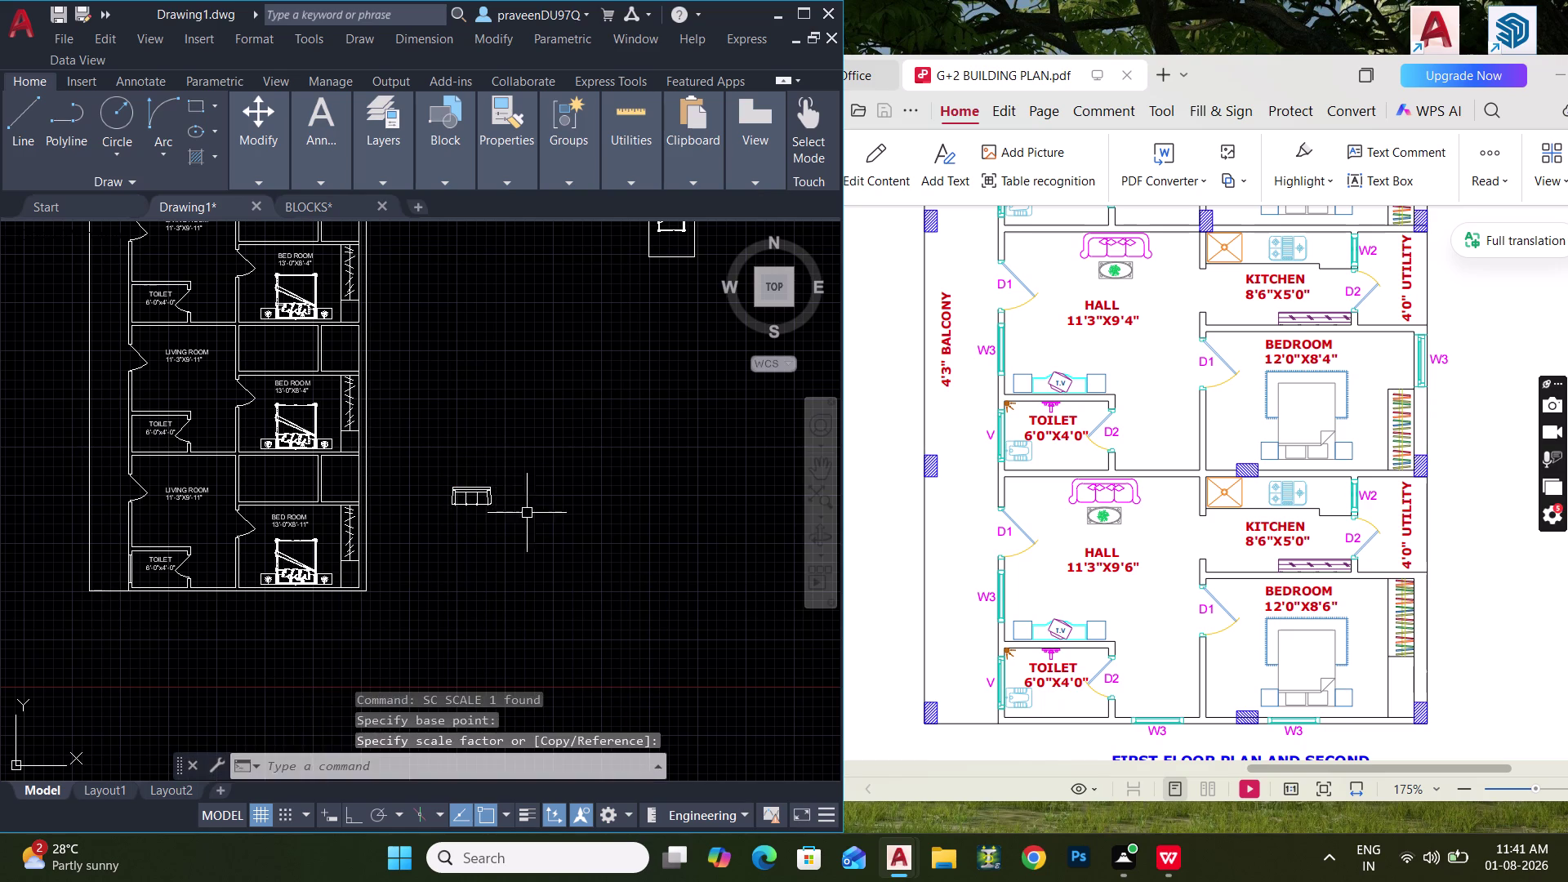
Move the resized SOFAA sofa into a flat's living room.
drag(534, 520, 479, 492)
click(454, 464)
middle_drag(471, 469, 439, 475)
key(m)
key(space)
scroll(up, 3)
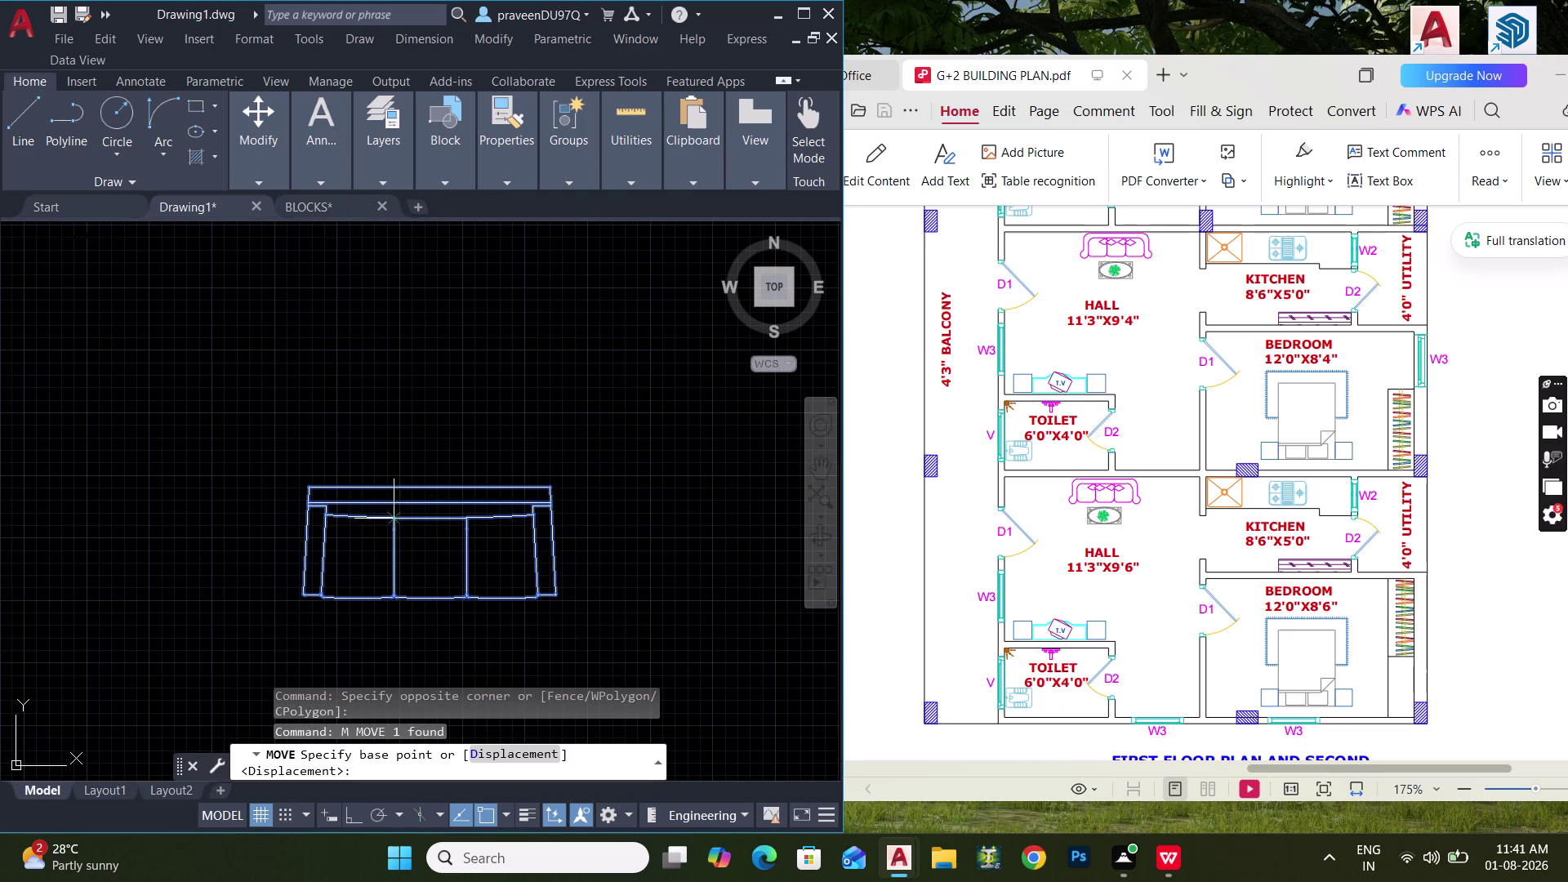
click(348, 482)
scroll(down, 3)
middle_drag(330, 502, 663, 496)
scroll(up, 3)
middle_drag(282, 513, 428, 549)
scroll(up, 3)
middle_drag(283, 453, 315, 471)
click(297, 433)
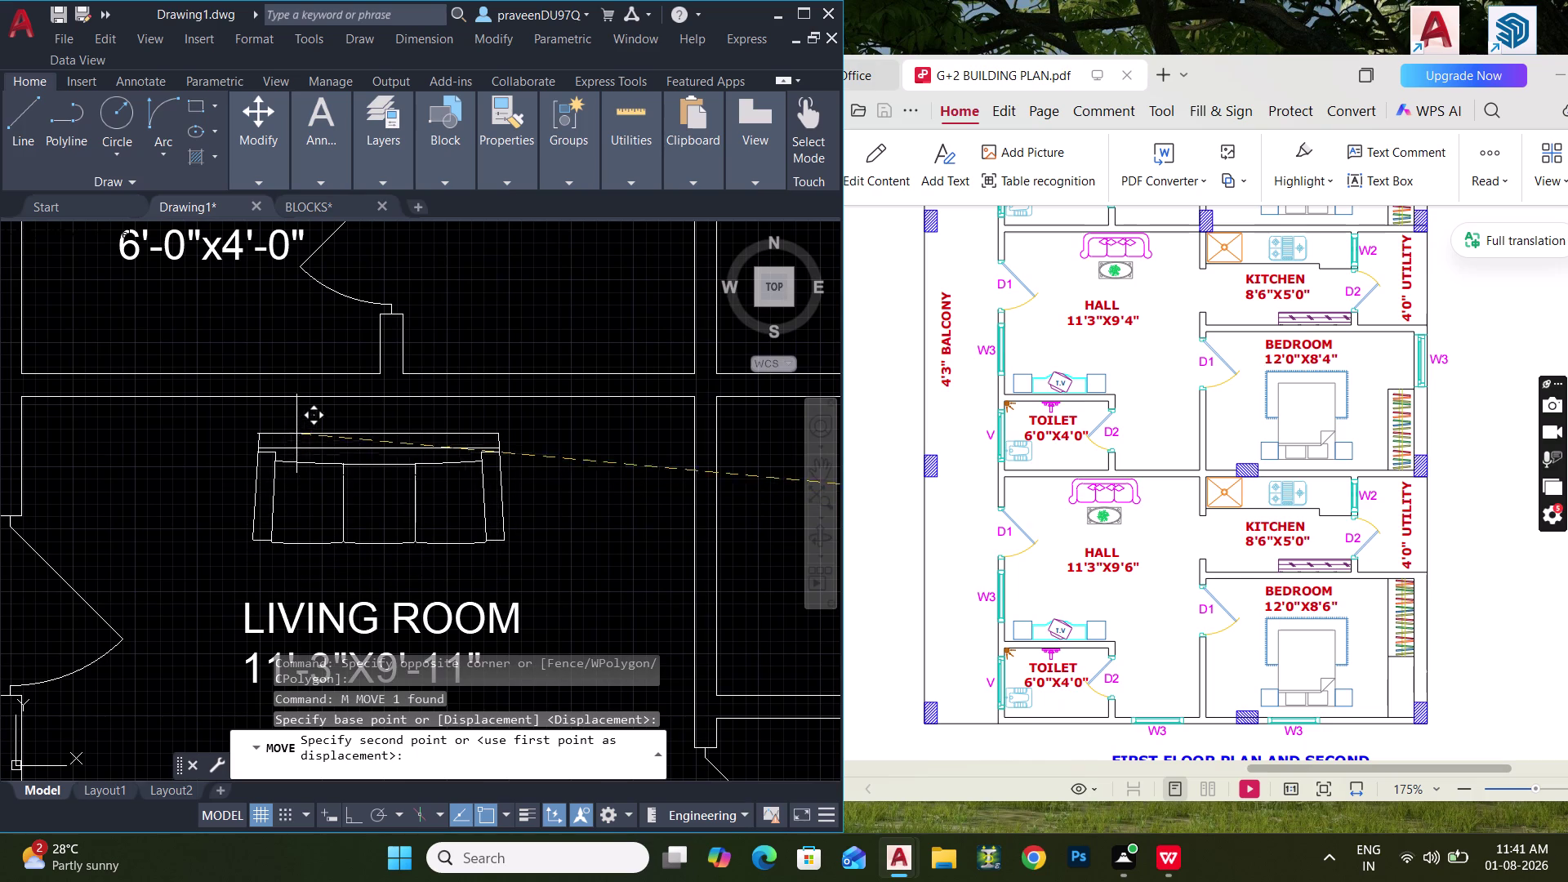
scroll(down, 3)
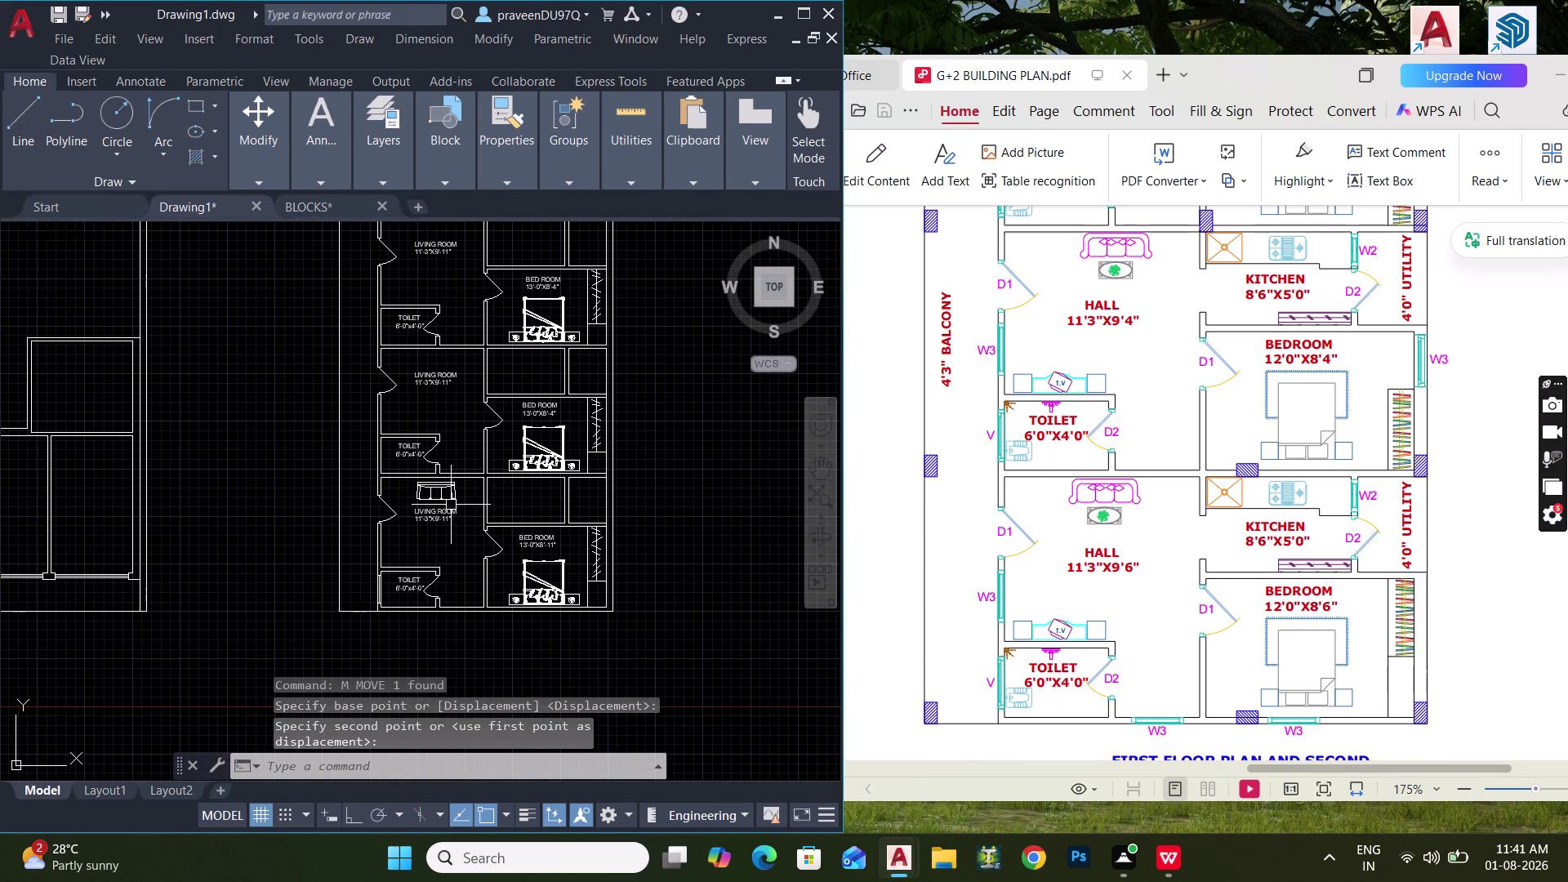
scroll(up, 3)
Copy the sofa and table set from the furniture library drawing.
click(327, 208)
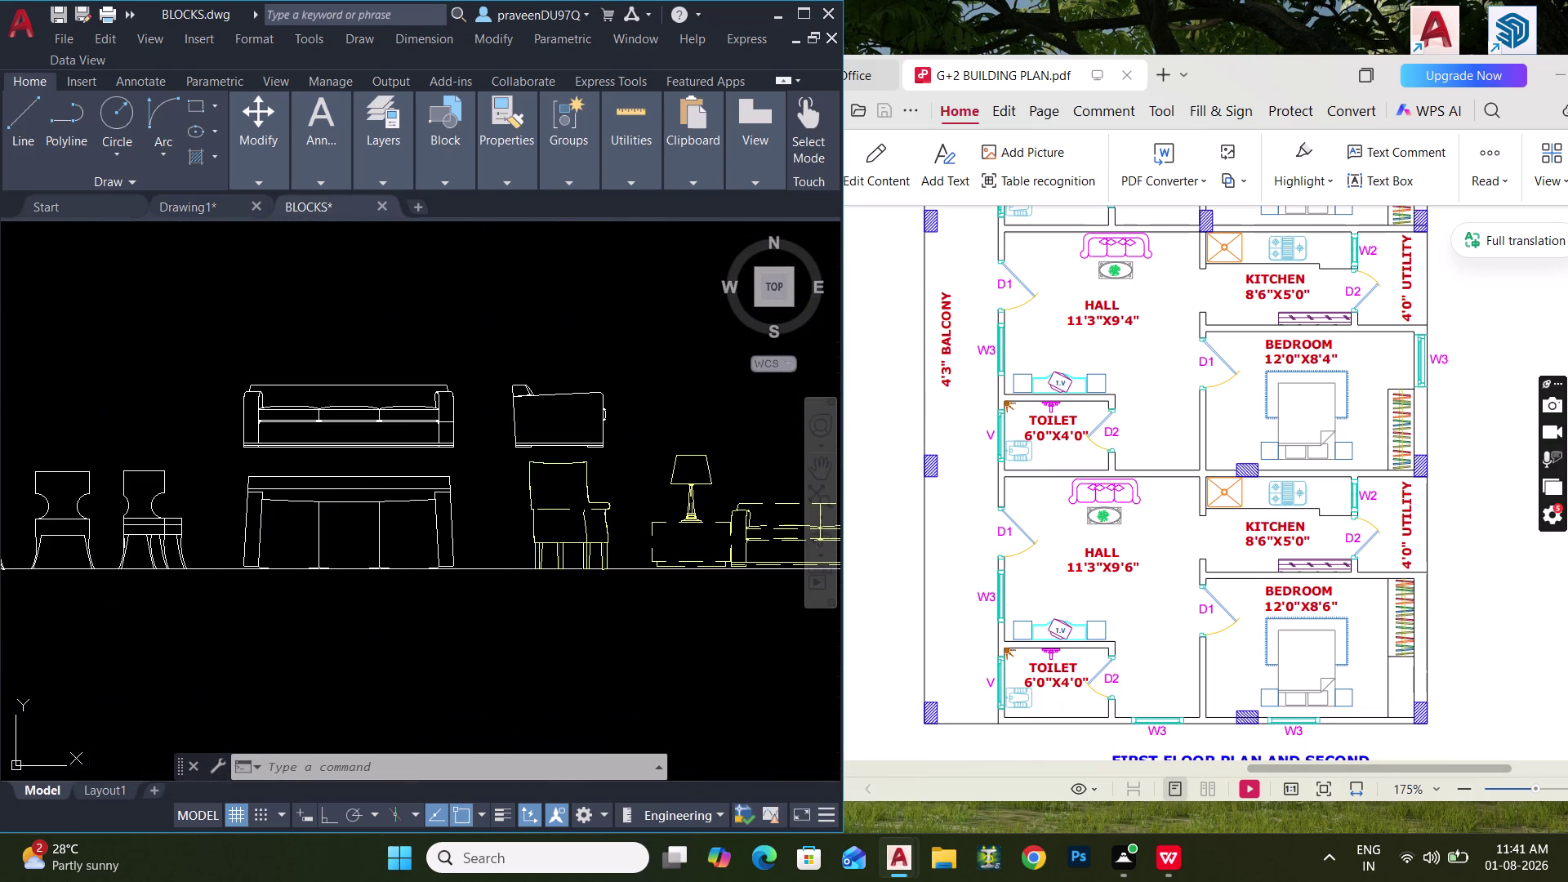
scroll(down, 3)
scroll(down, 3)
middle_drag(369, 465, 653, 458)
middle_drag(162, 457, 732, 451)
scroll(up, 3)
middle_drag(422, 491, 797, 499)
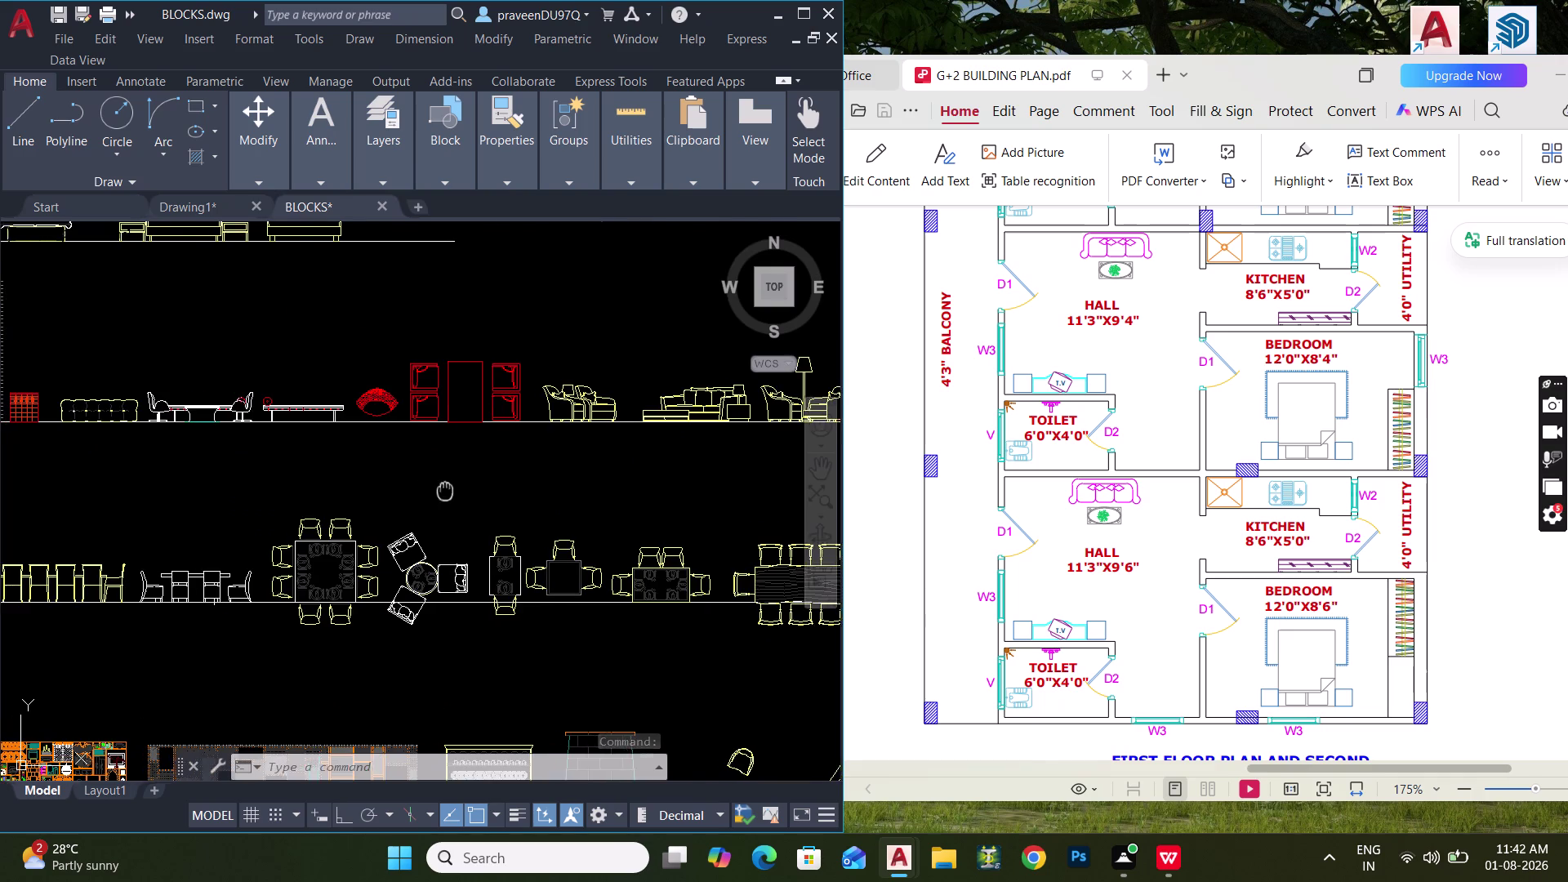
middle_drag(796, 499, 882, 499)
scroll(down, 3)
middle_drag(397, 458, 671, 469)
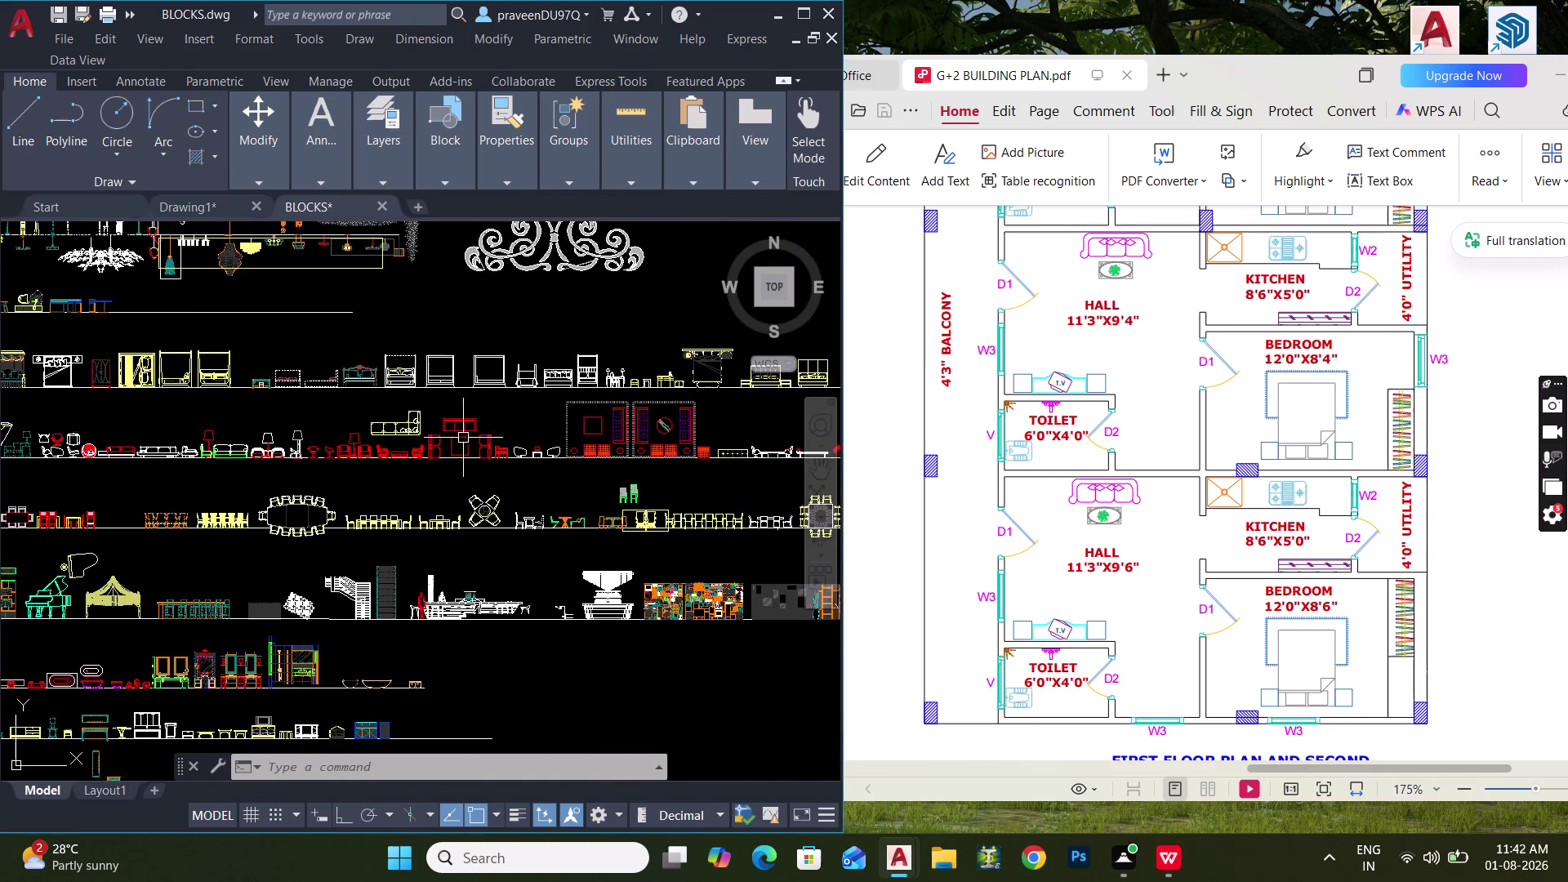
scroll(up, 3)
click(493, 419)
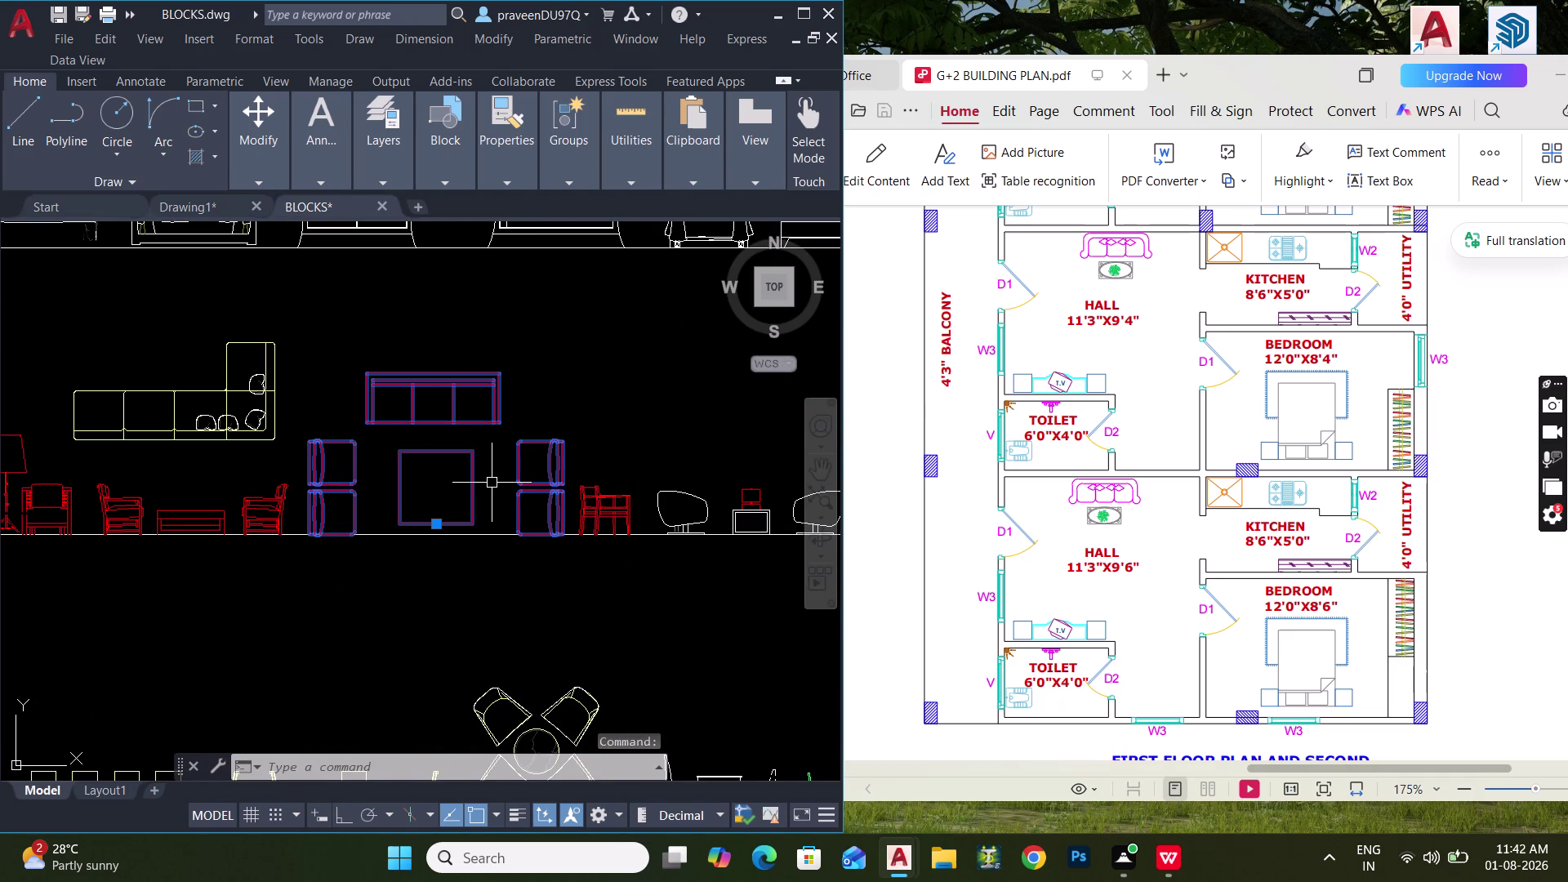
key(ctrl+c)
Paste the sofa set into empty space beside the floor plans.
click(198, 197)
scroll(down, 3)
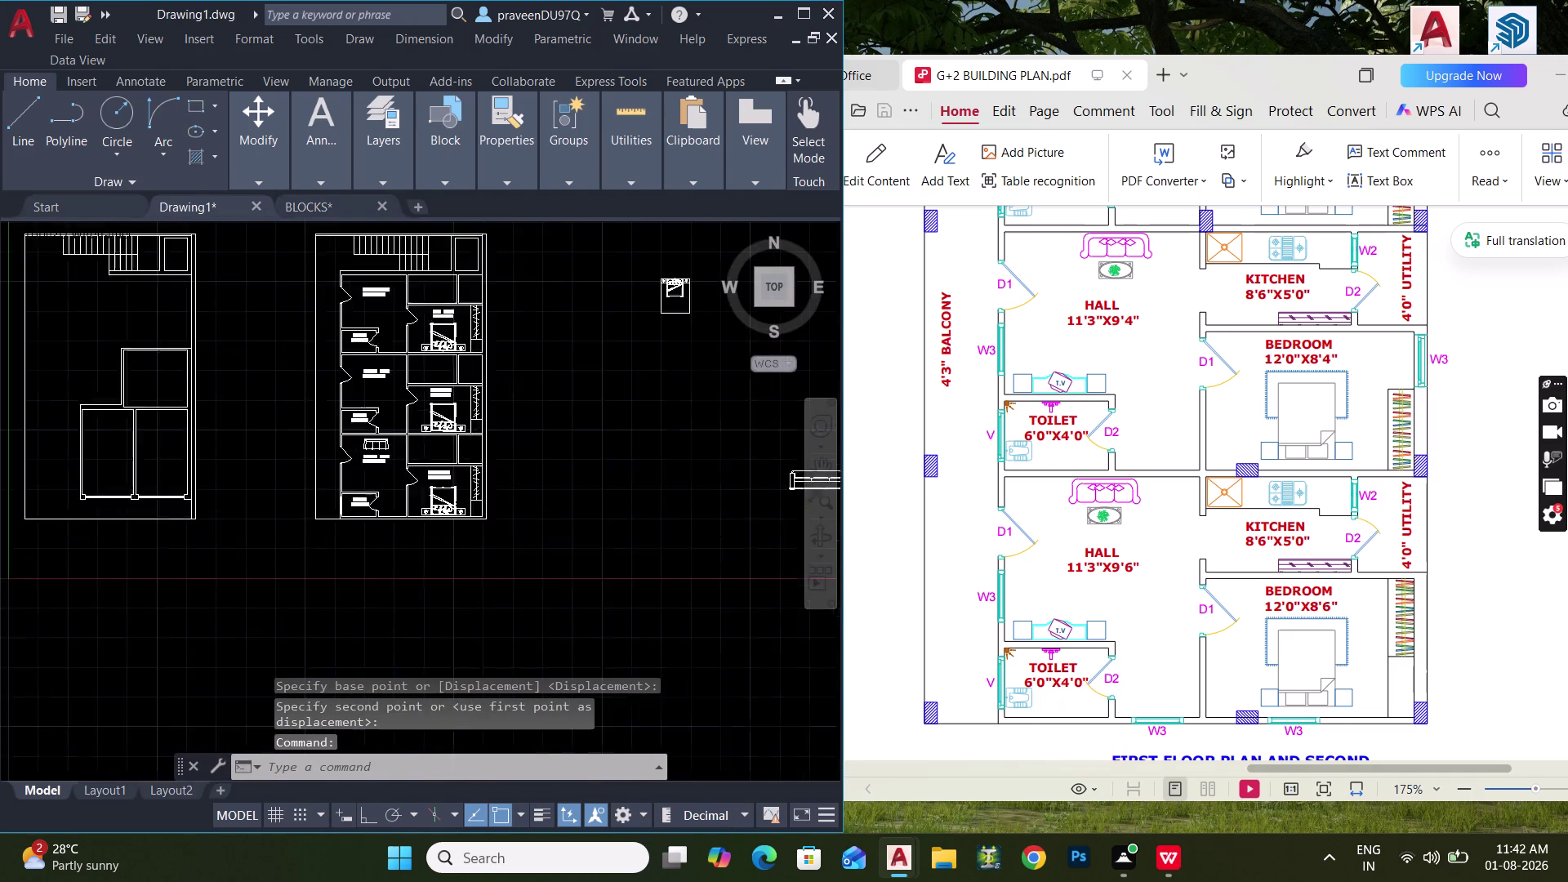
middle_drag(418, 459, 379, 471)
key(ctrl+v)
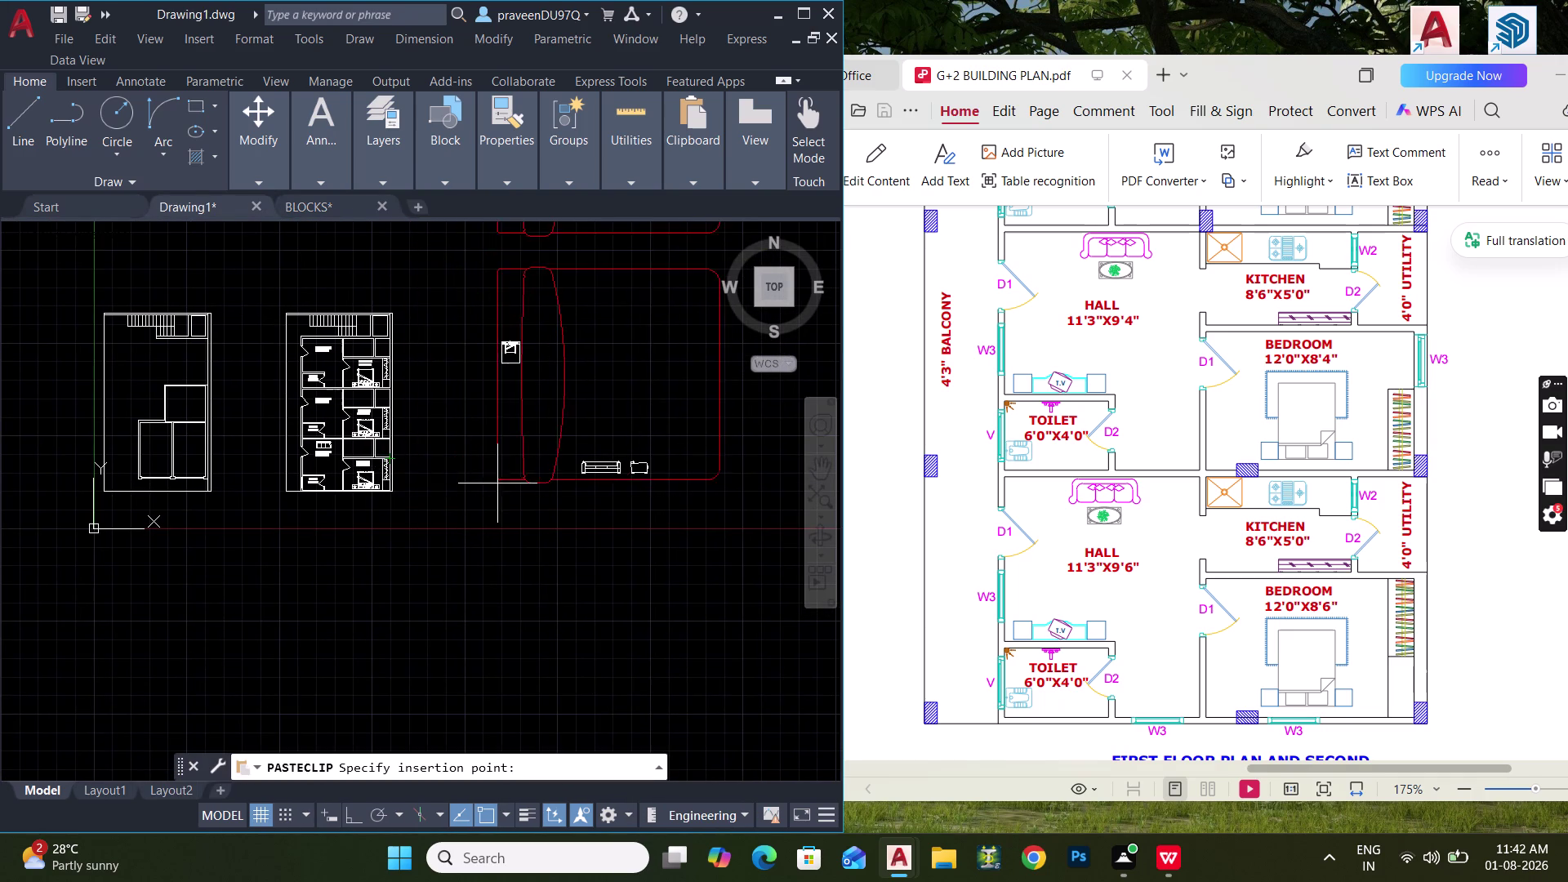
scroll(down, 3)
middle_drag(491, 489, 462, 527)
click(548, 462)
Select the pasted sofa set and check its layer and property settings.
drag(676, 534, 650, 520)
click(582, 416)
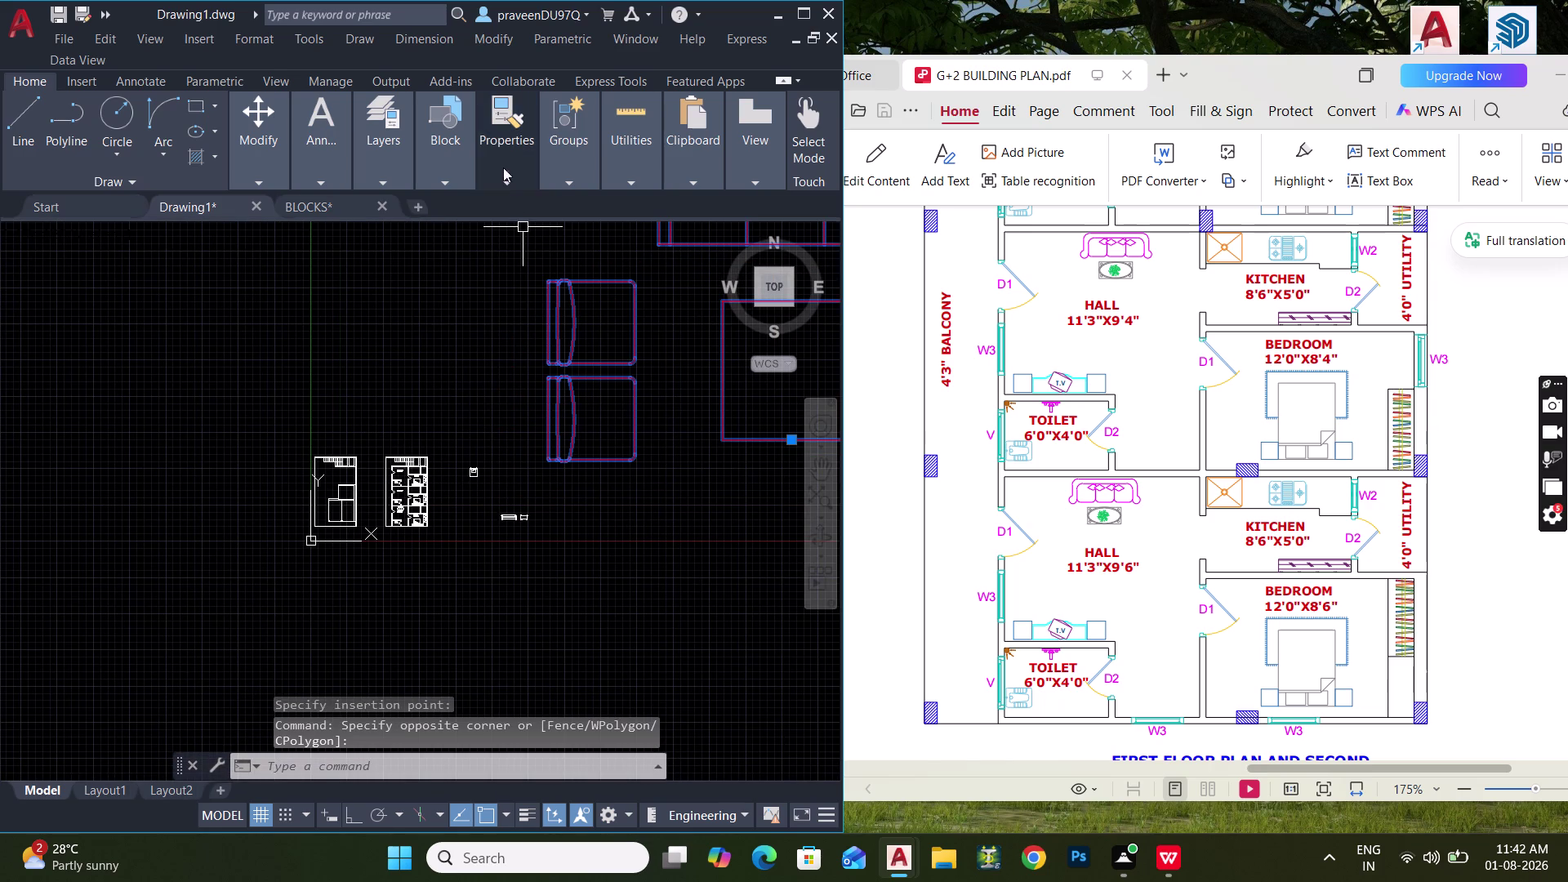
click(386, 151)
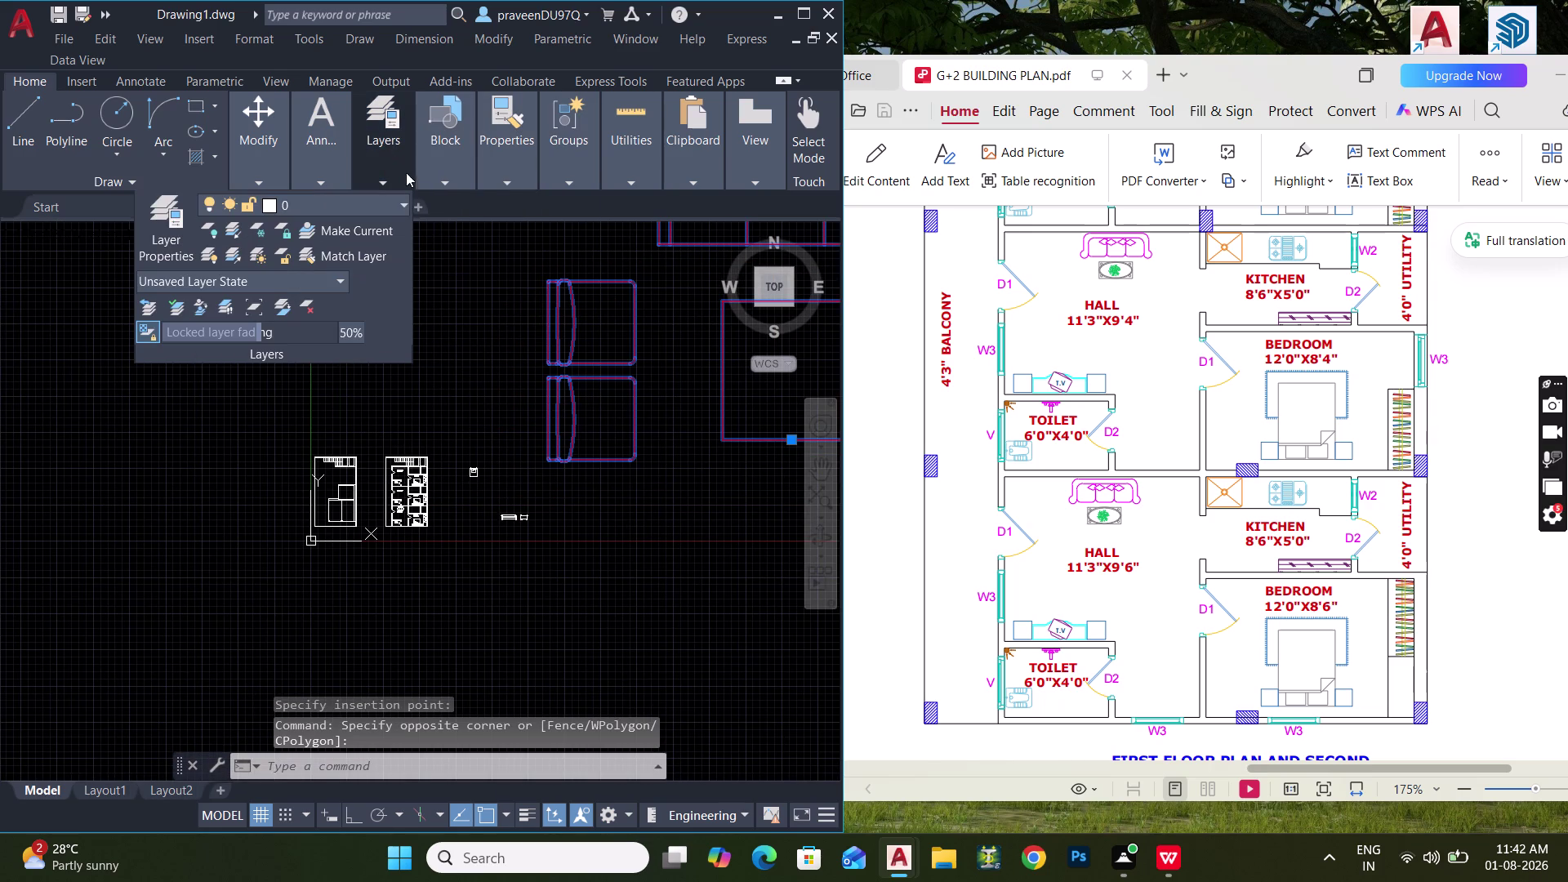
click(353, 210)
click(301, 224)
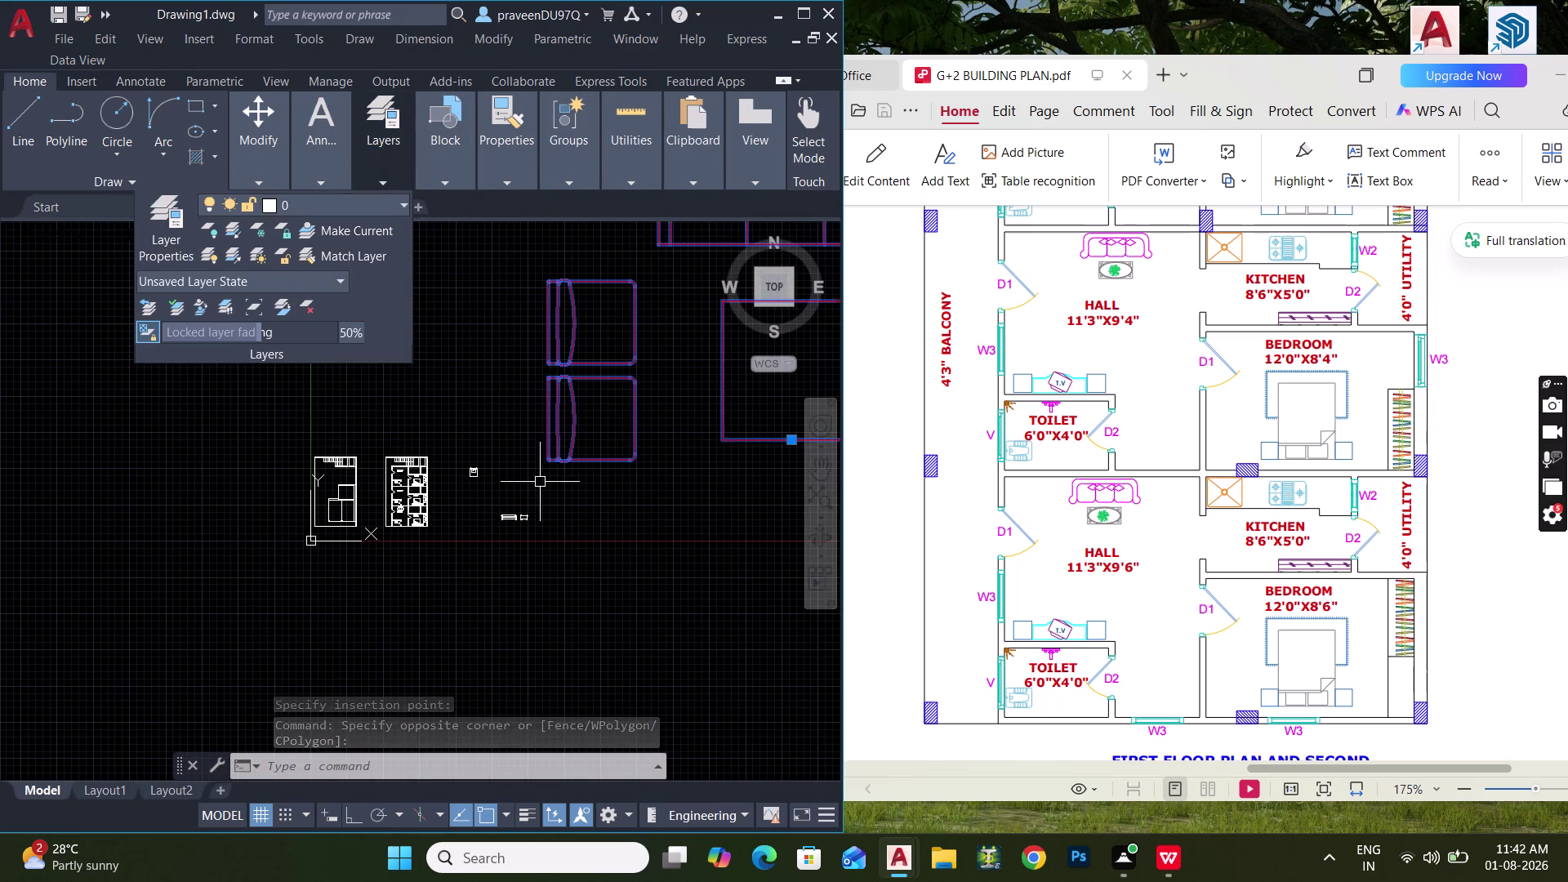
middle_drag(555, 499, 497, 548)
click(611, 456)
click(548, 415)
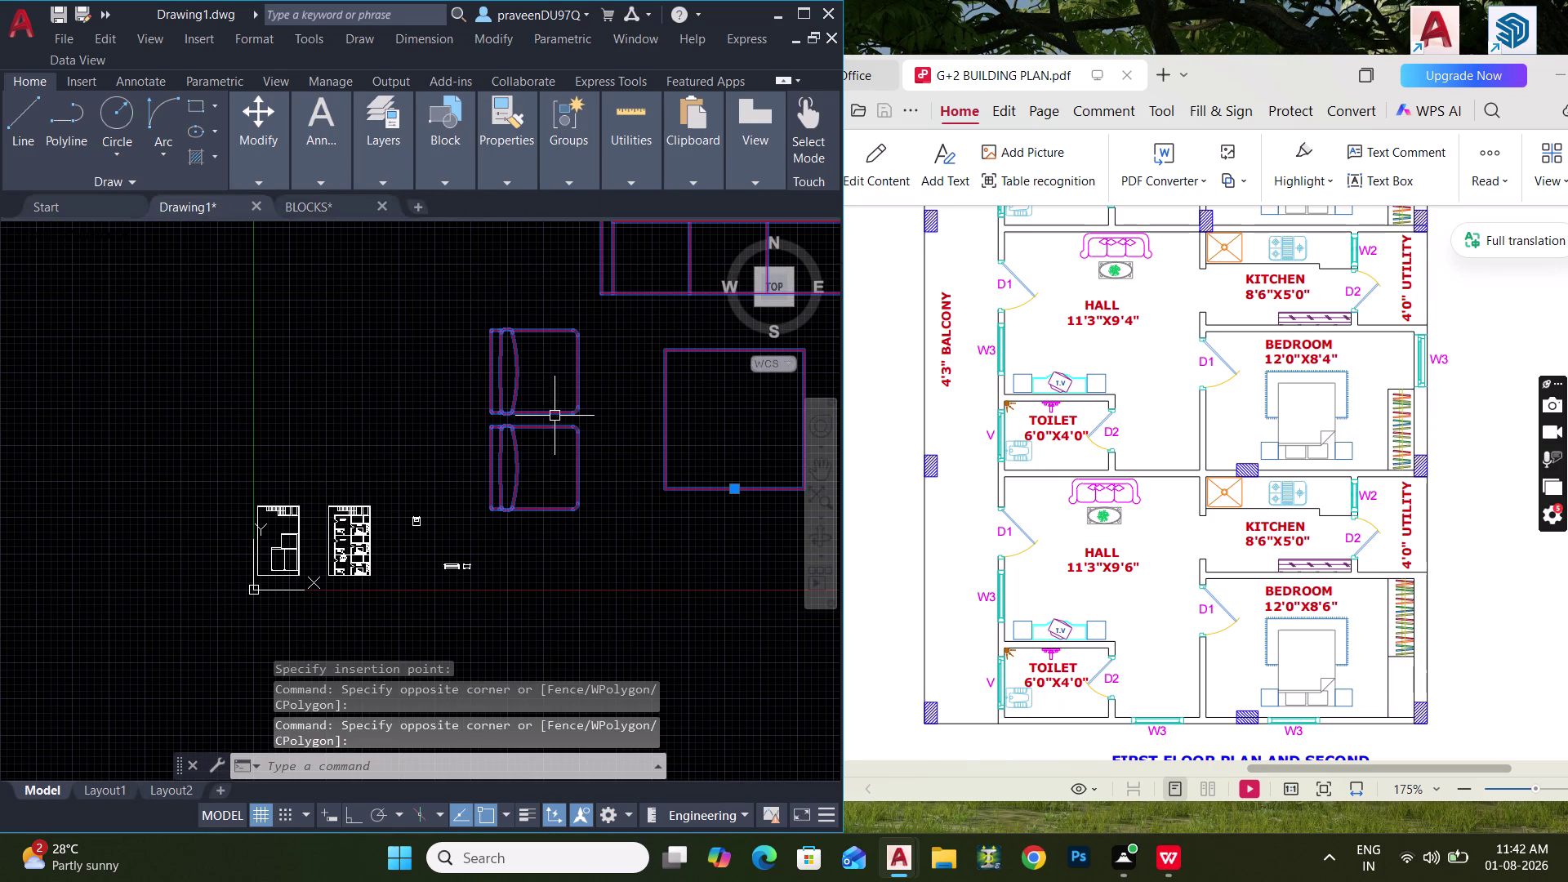
middle_drag(565, 428, 515, 542)
click(468, 210)
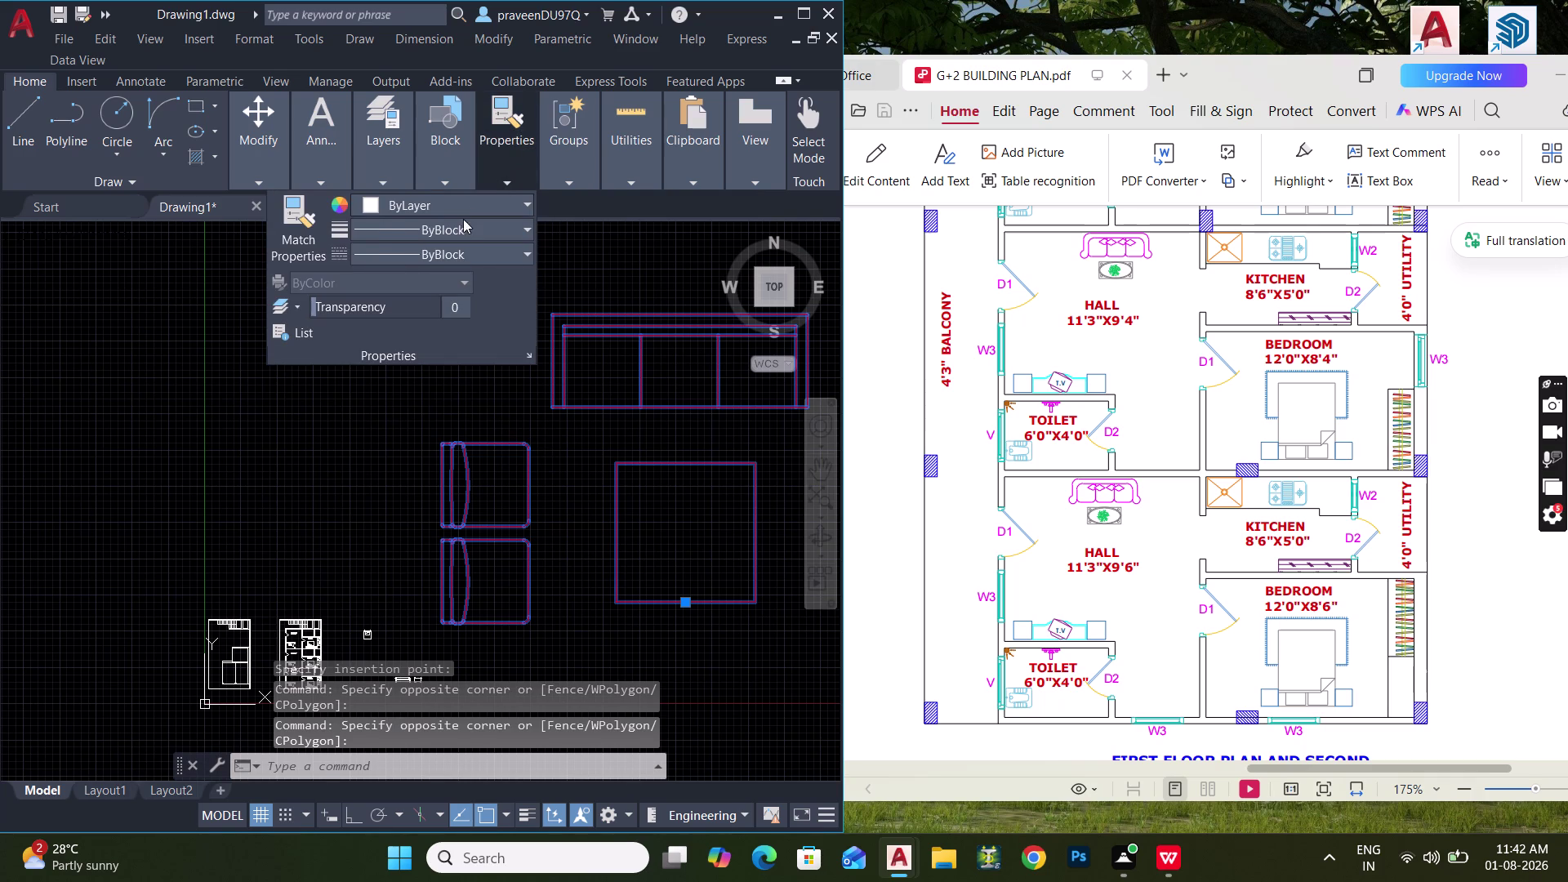
click(400, 225)
Reselect the whole sofa set and show its properties with Ctrl+1.
key(Escape)
key(Escape)
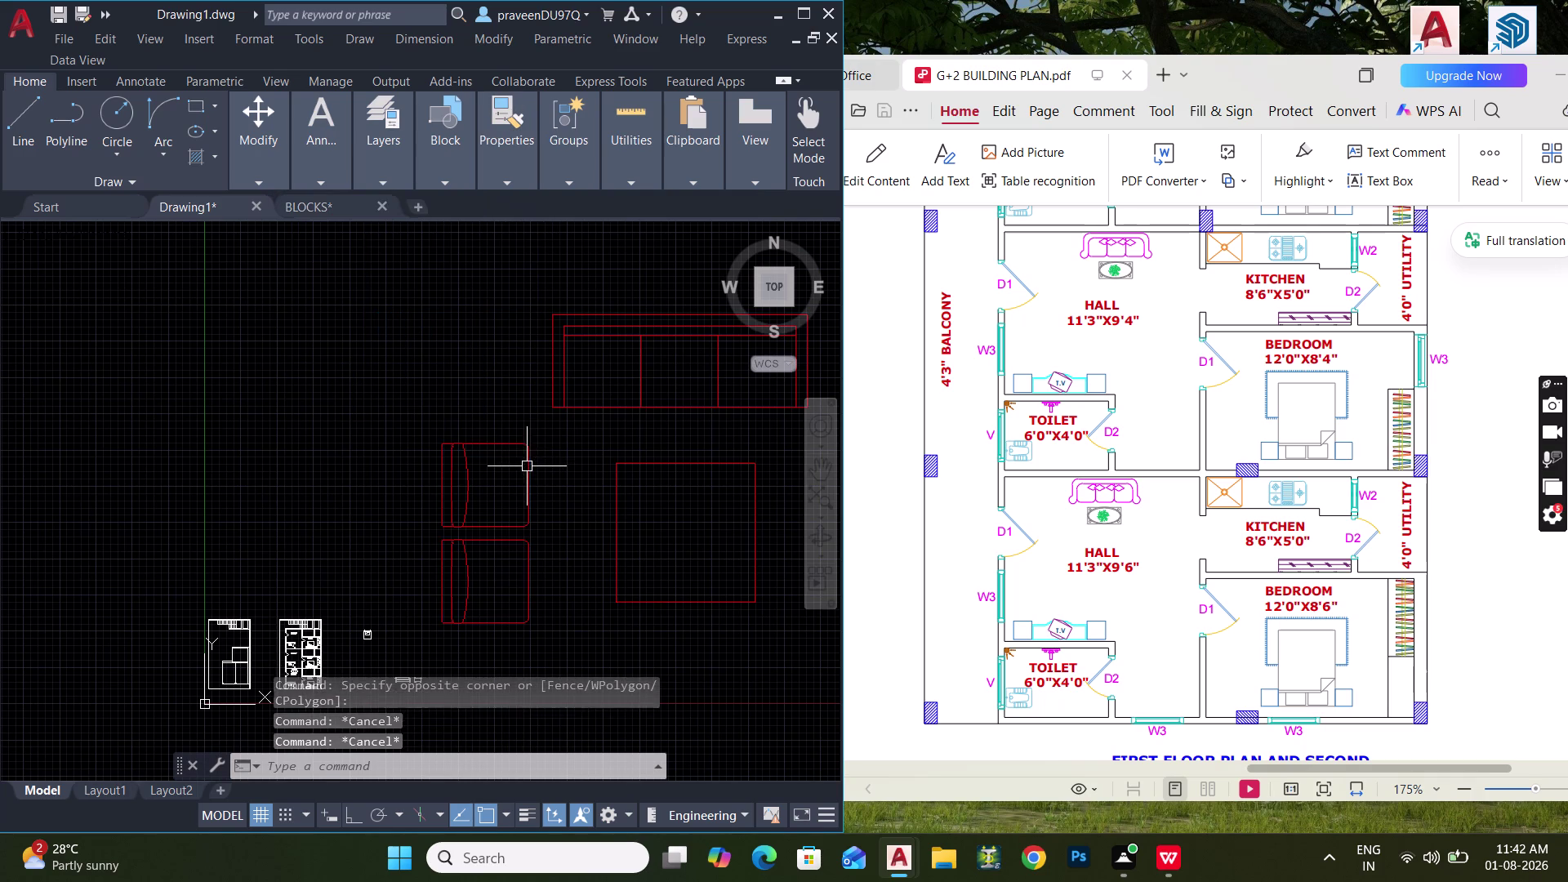
drag(537, 471, 511, 466)
click(483, 445)
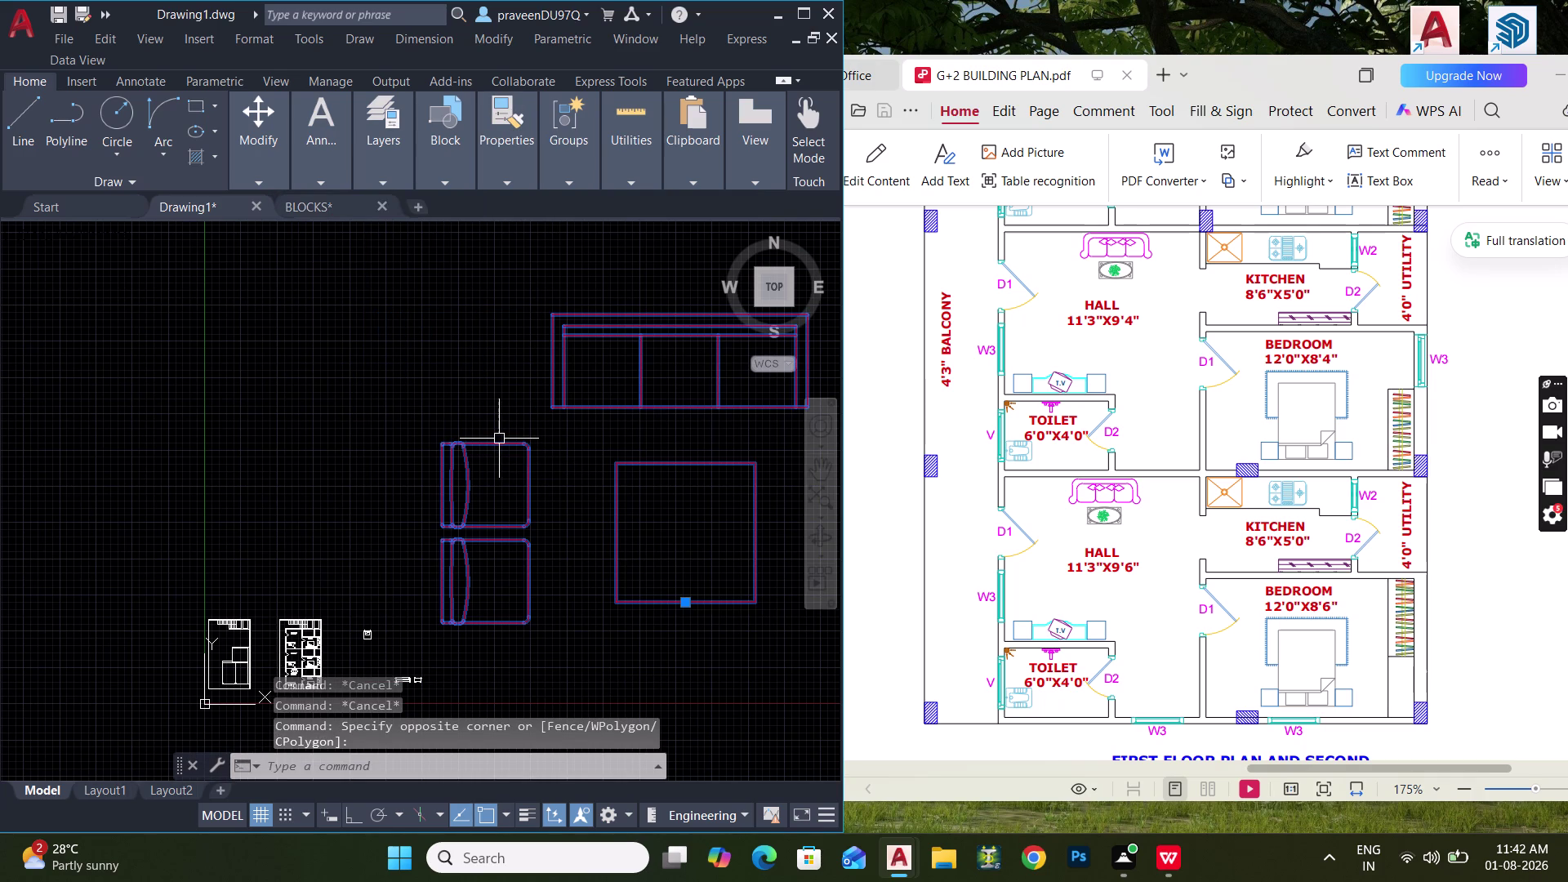
key(ctrl+1)
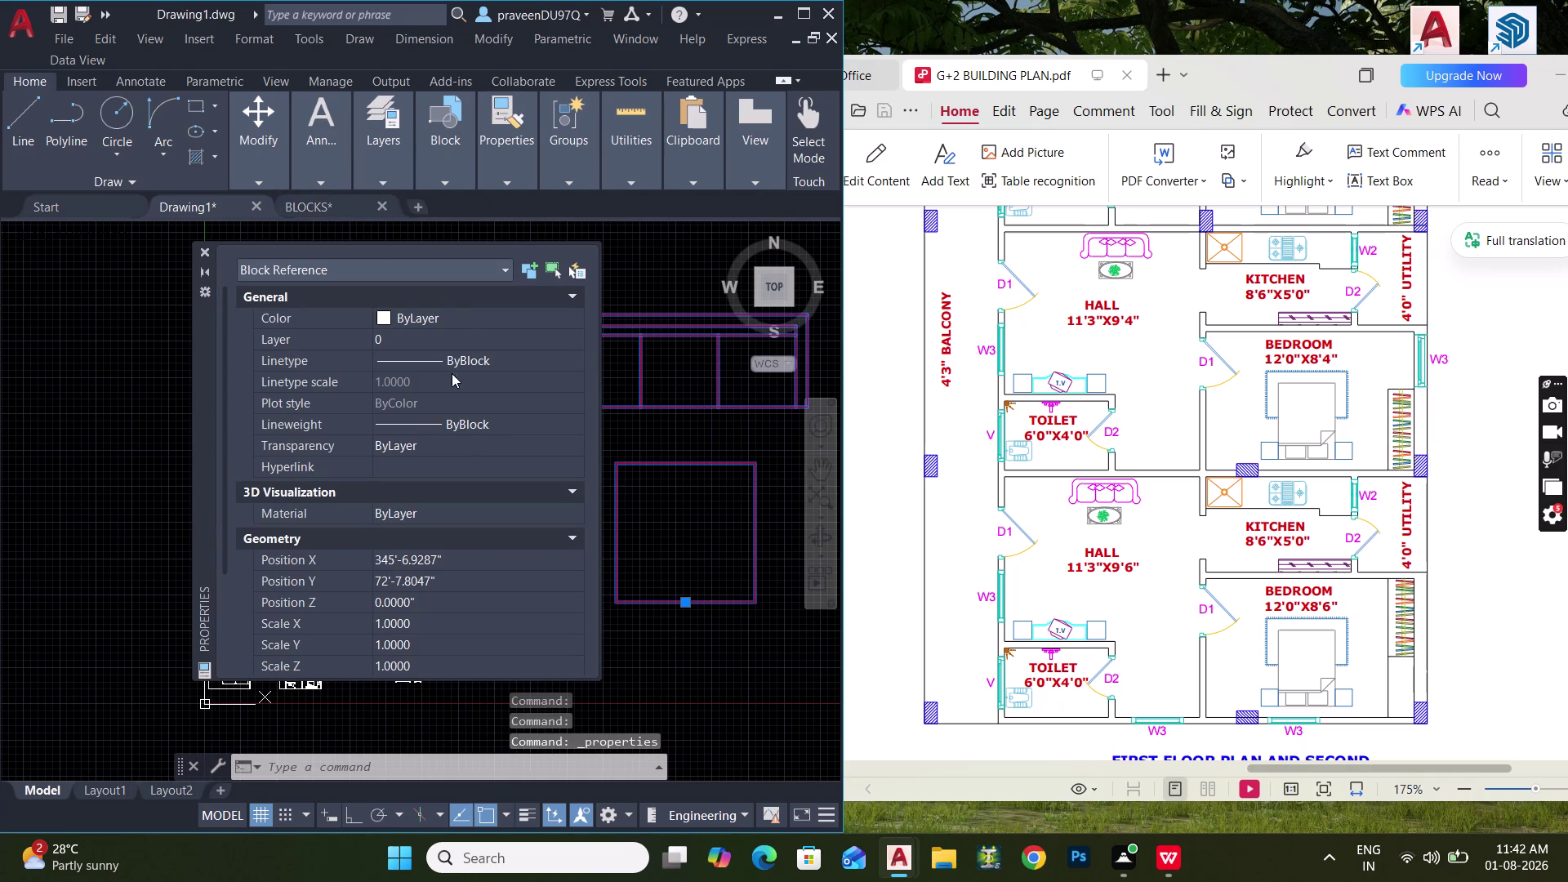
Change the sofa set block's Color property to White, after browsing the full colour palette.
click(465, 321)
click(465, 321)
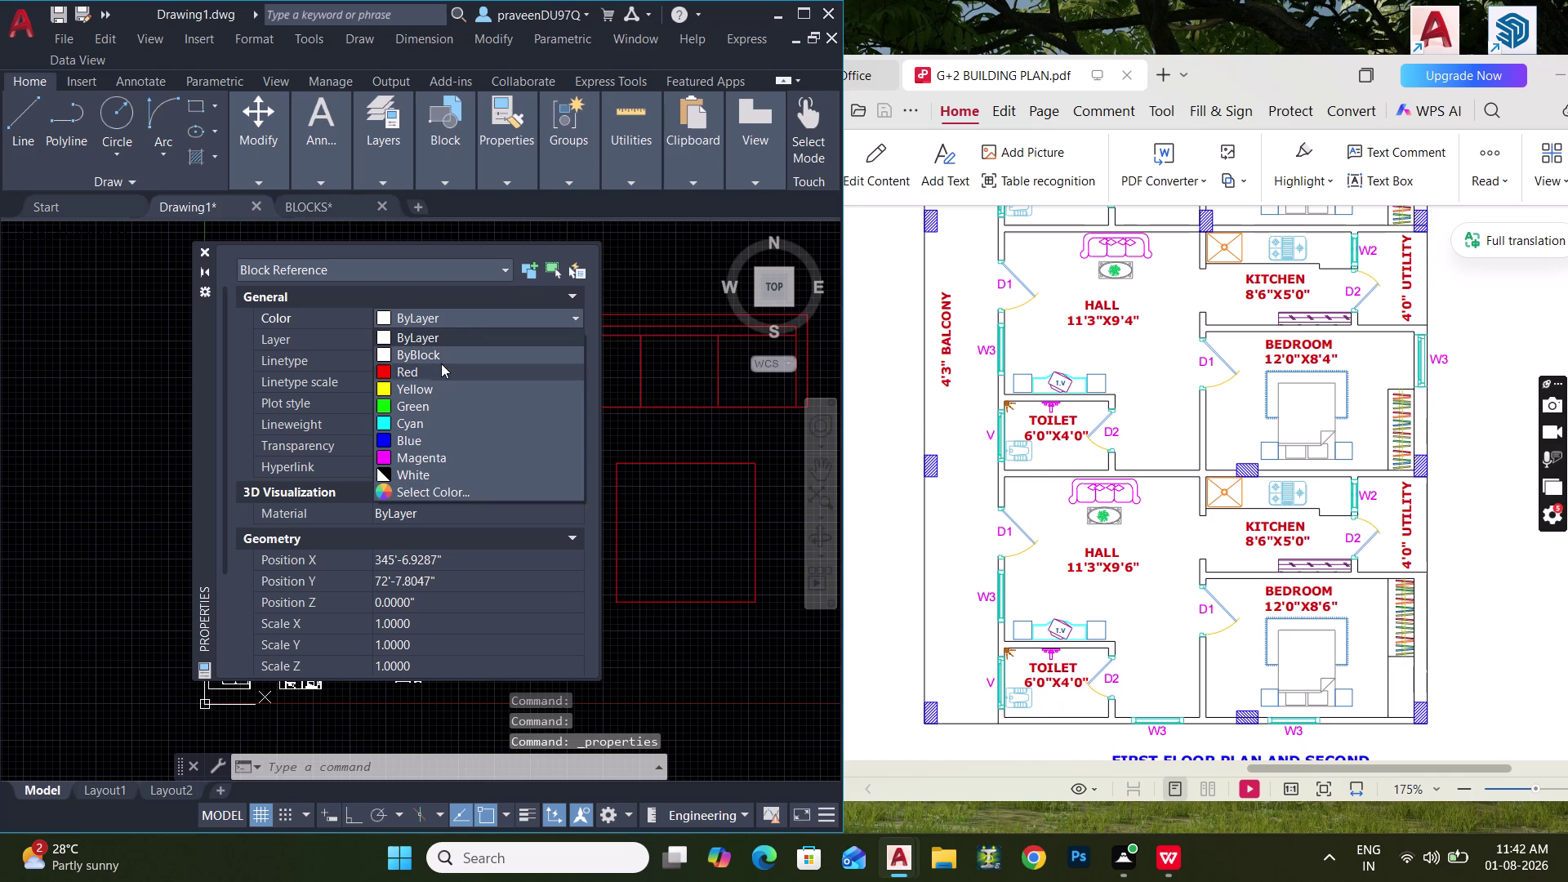
click(402, 494)
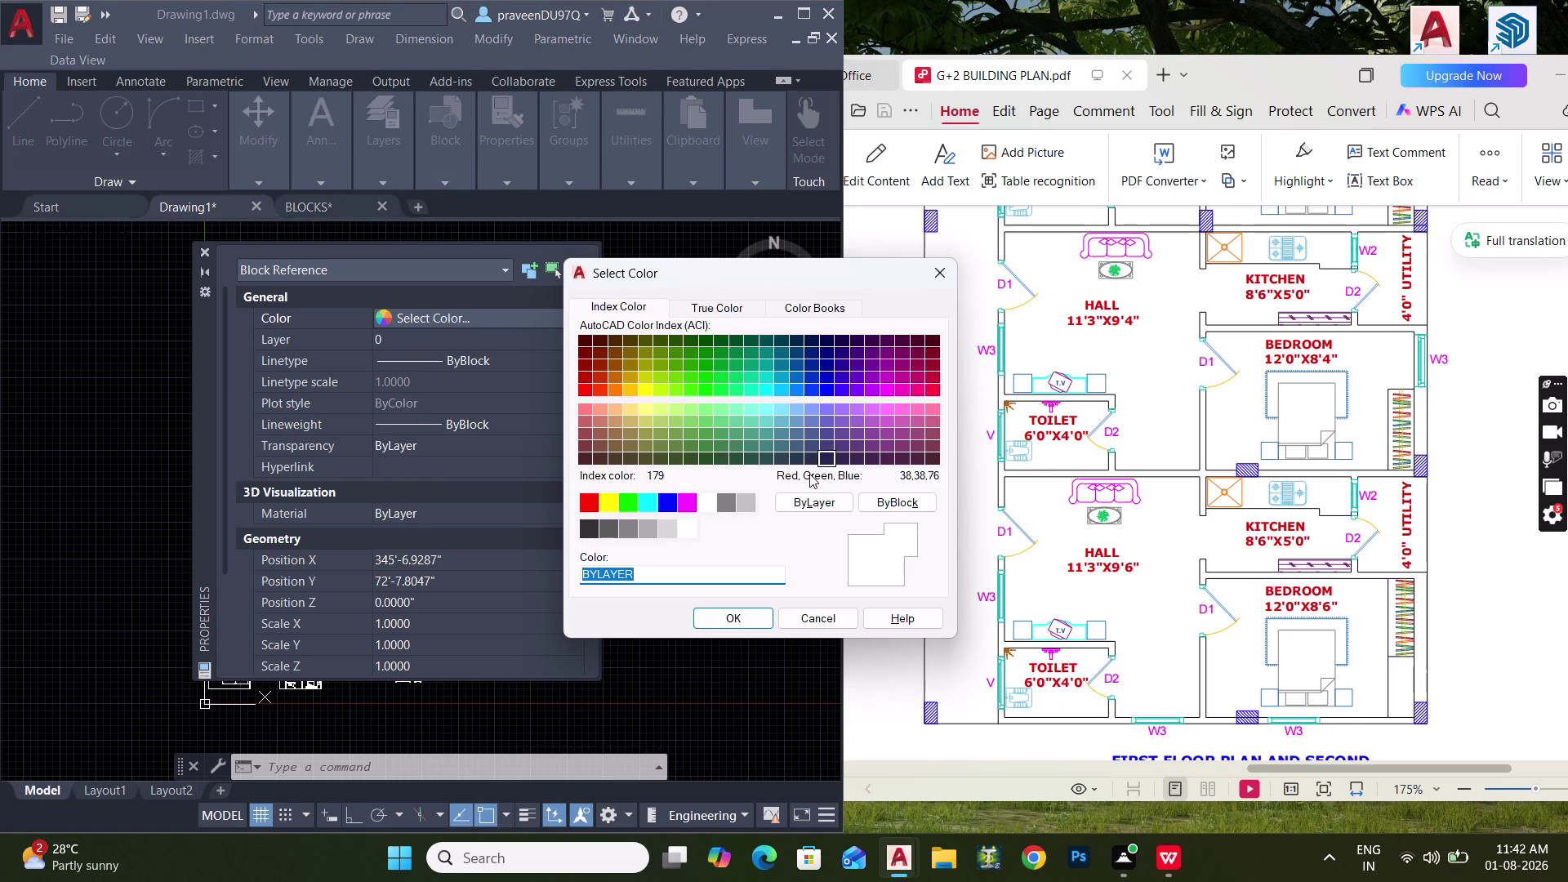
click(706, 505)
click(753, 620)
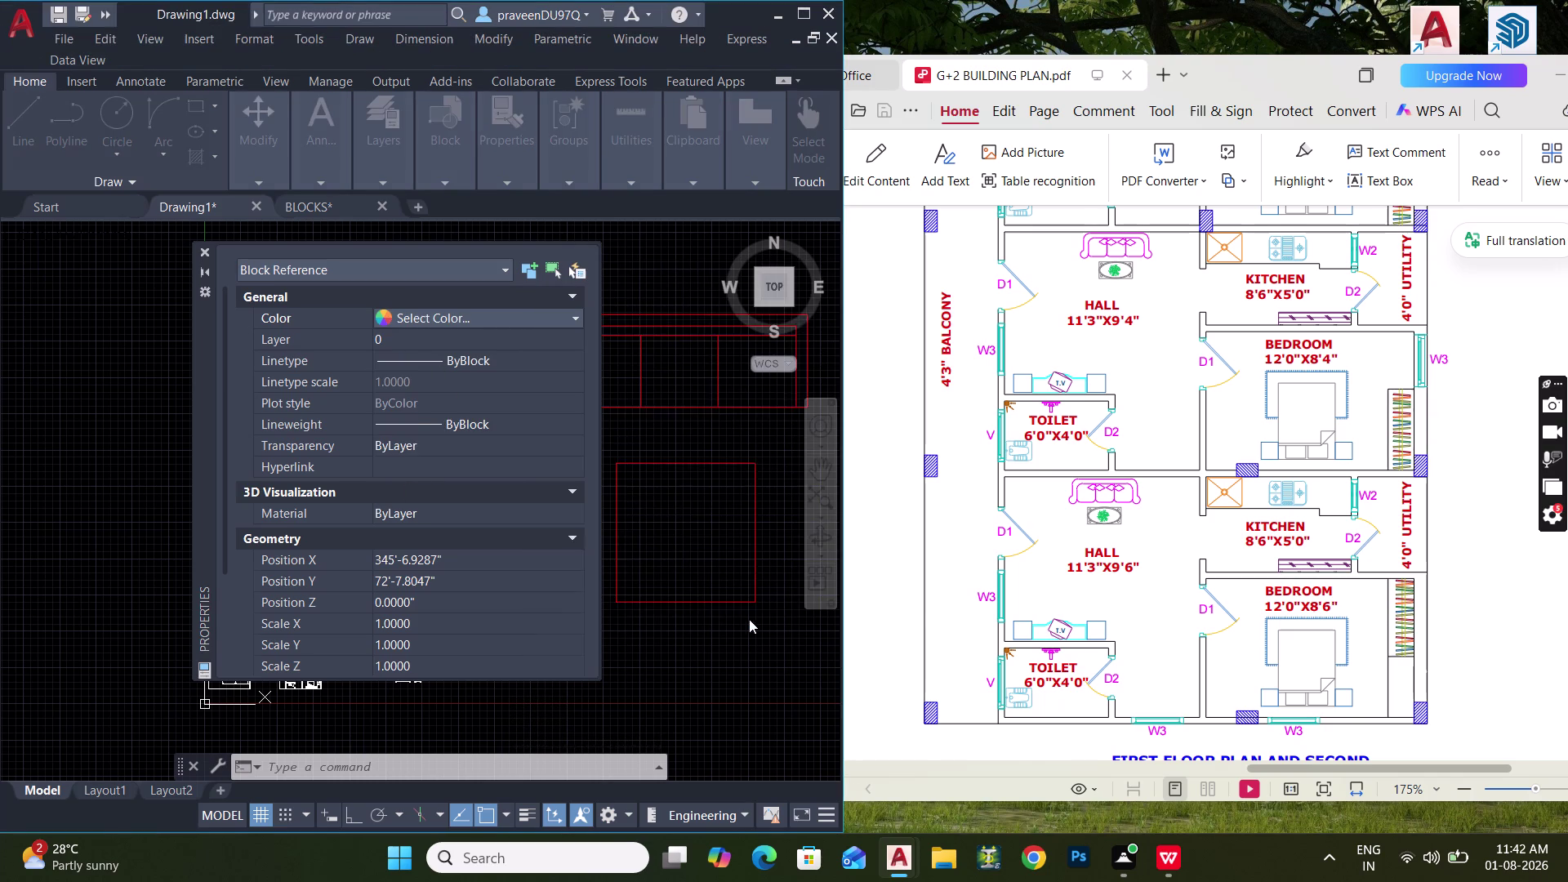
click(201, 251)
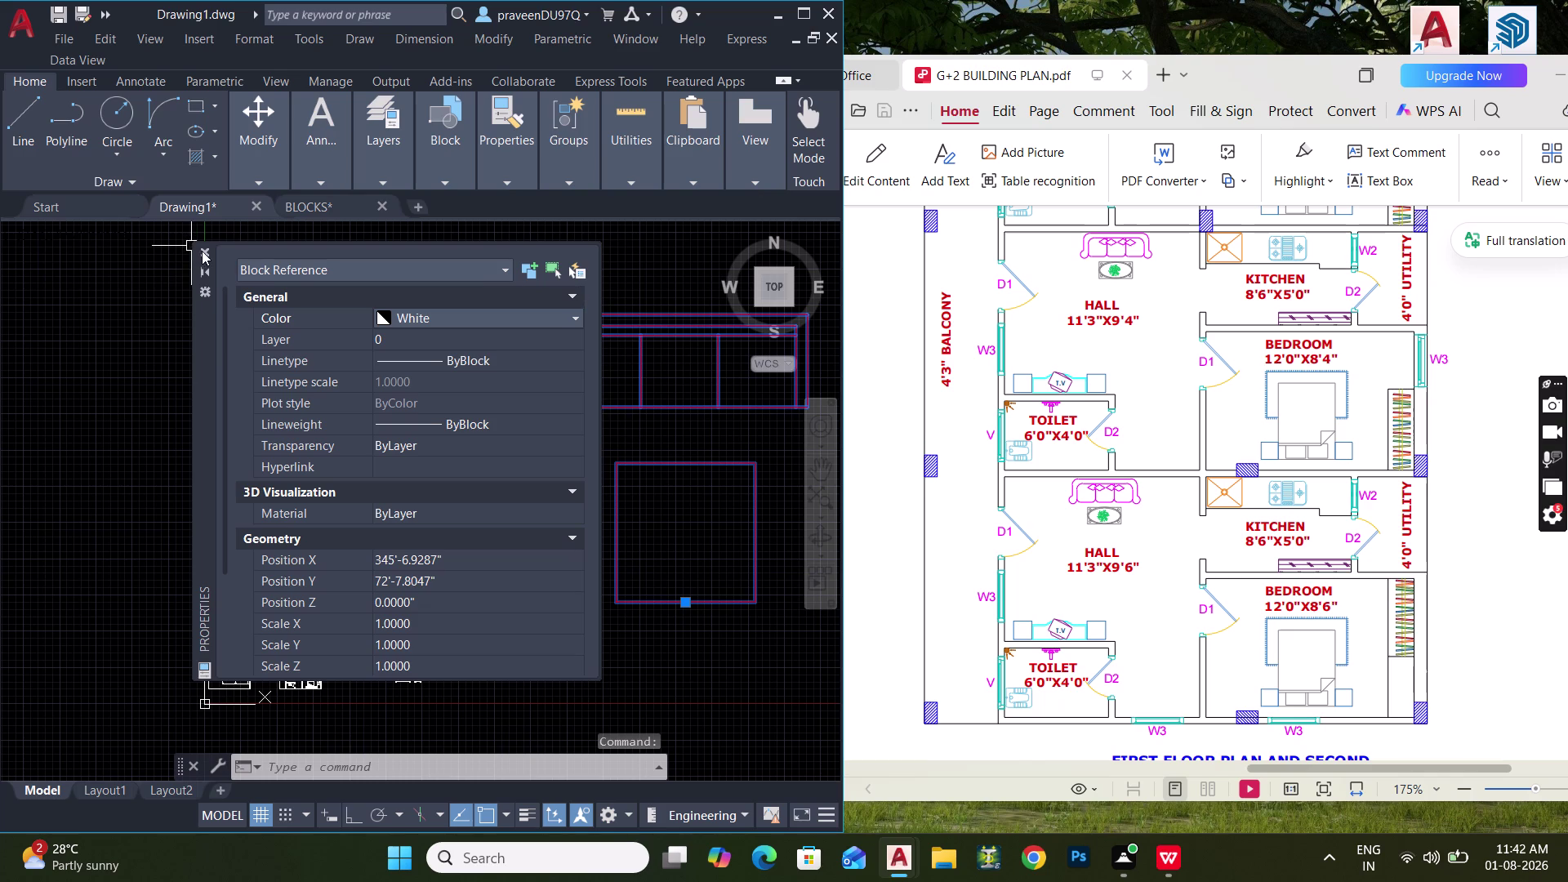
scroll(up, 3)
middle_drag(446, 472, 531, 256)
scroll(up, 3)
middle_drag(387, 476, 327, 458)
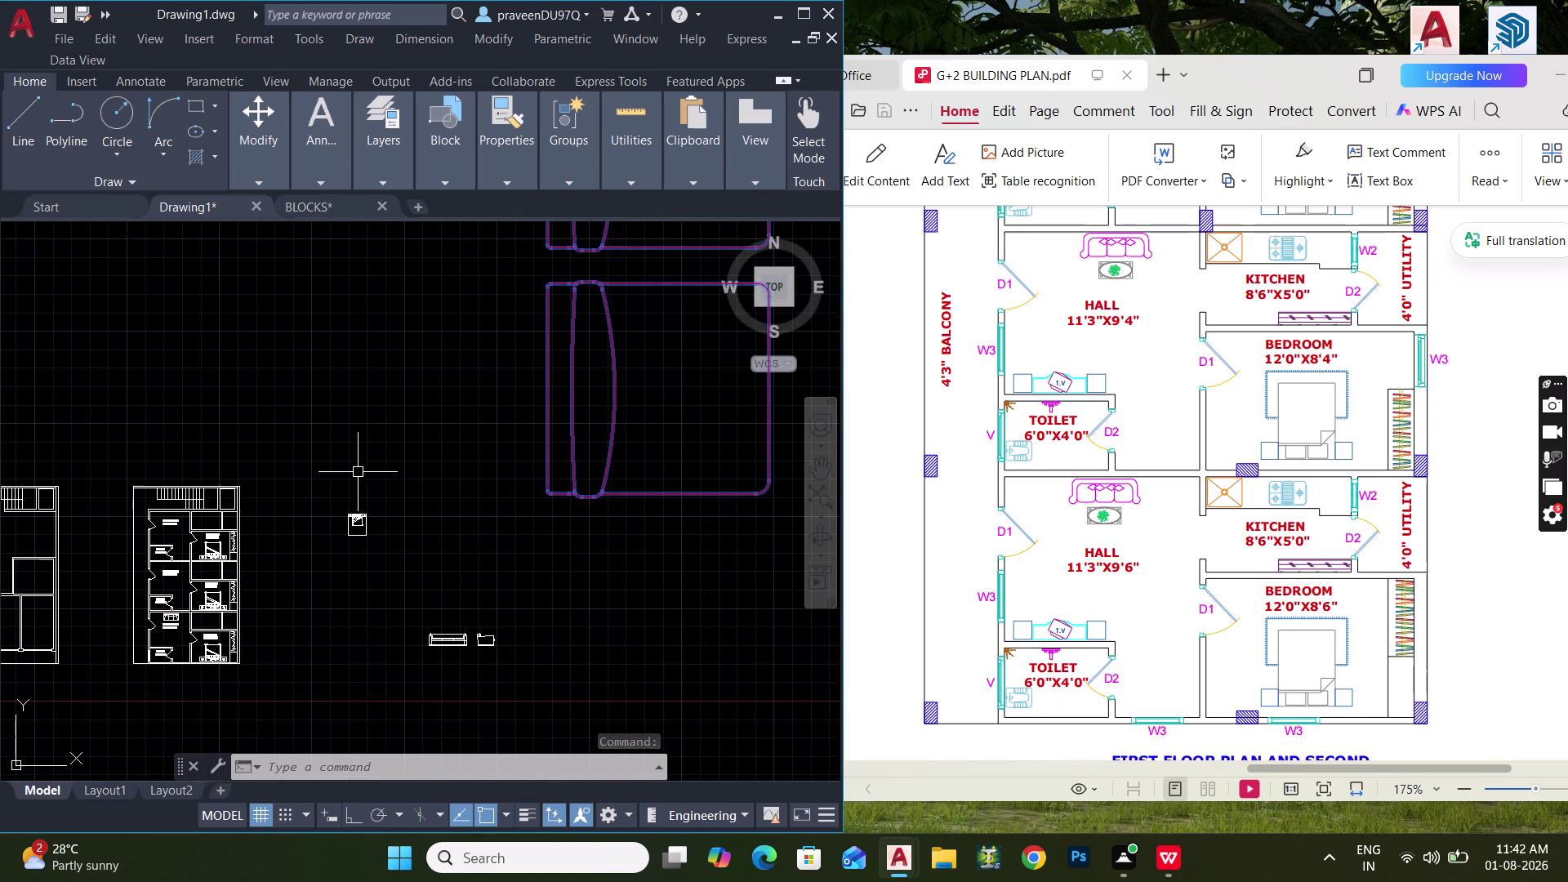
Match the sofa's properties to a source object using MATCHPROP.
key(Escape)
key(m)
key(a)
key(space)
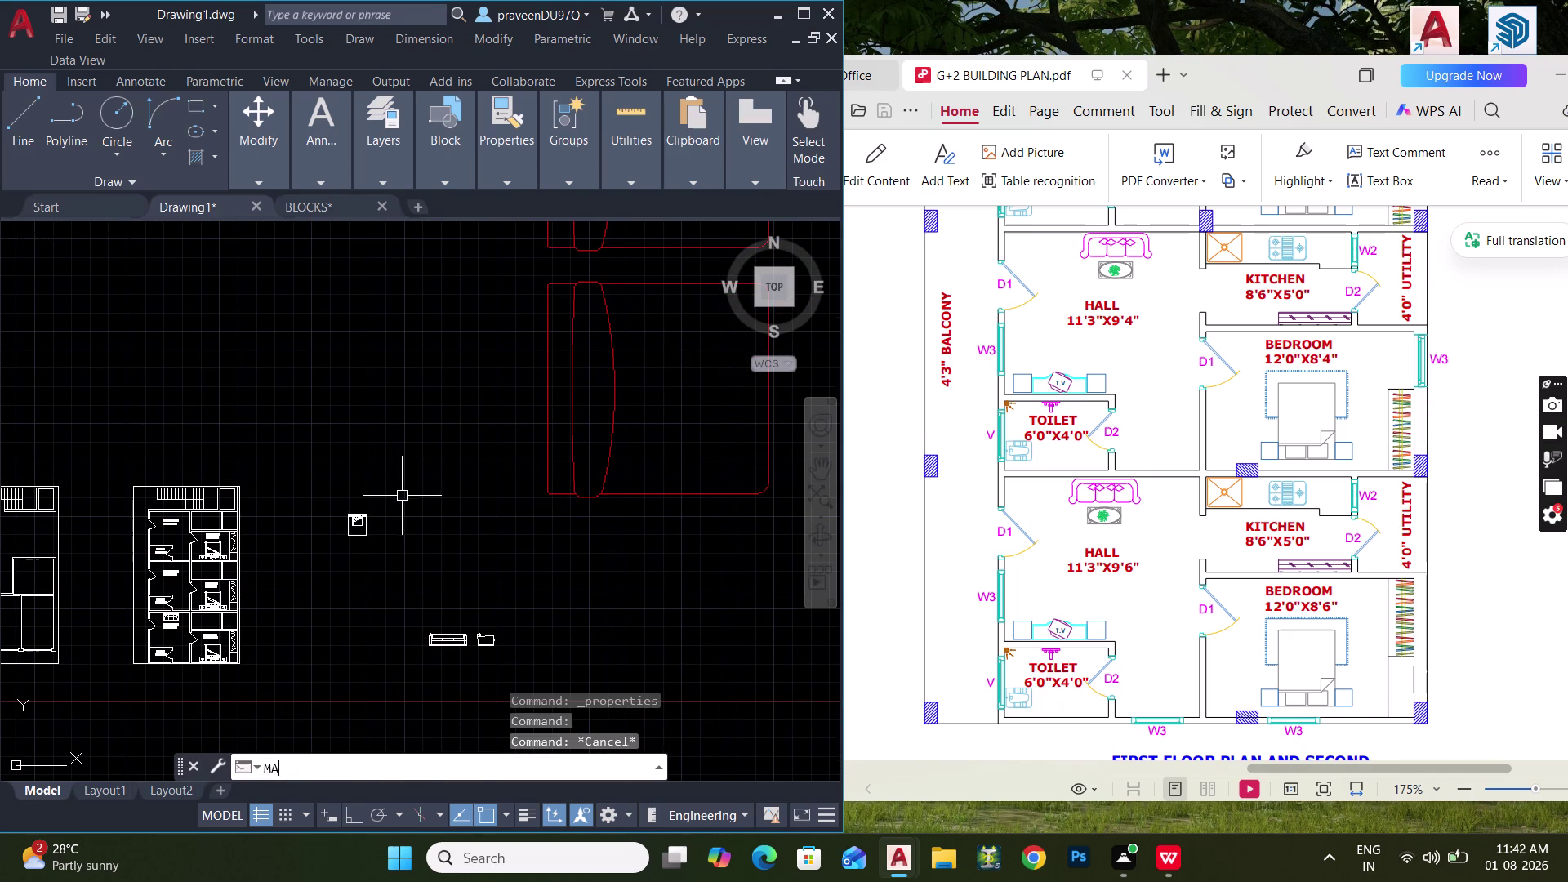
click(352, 522)
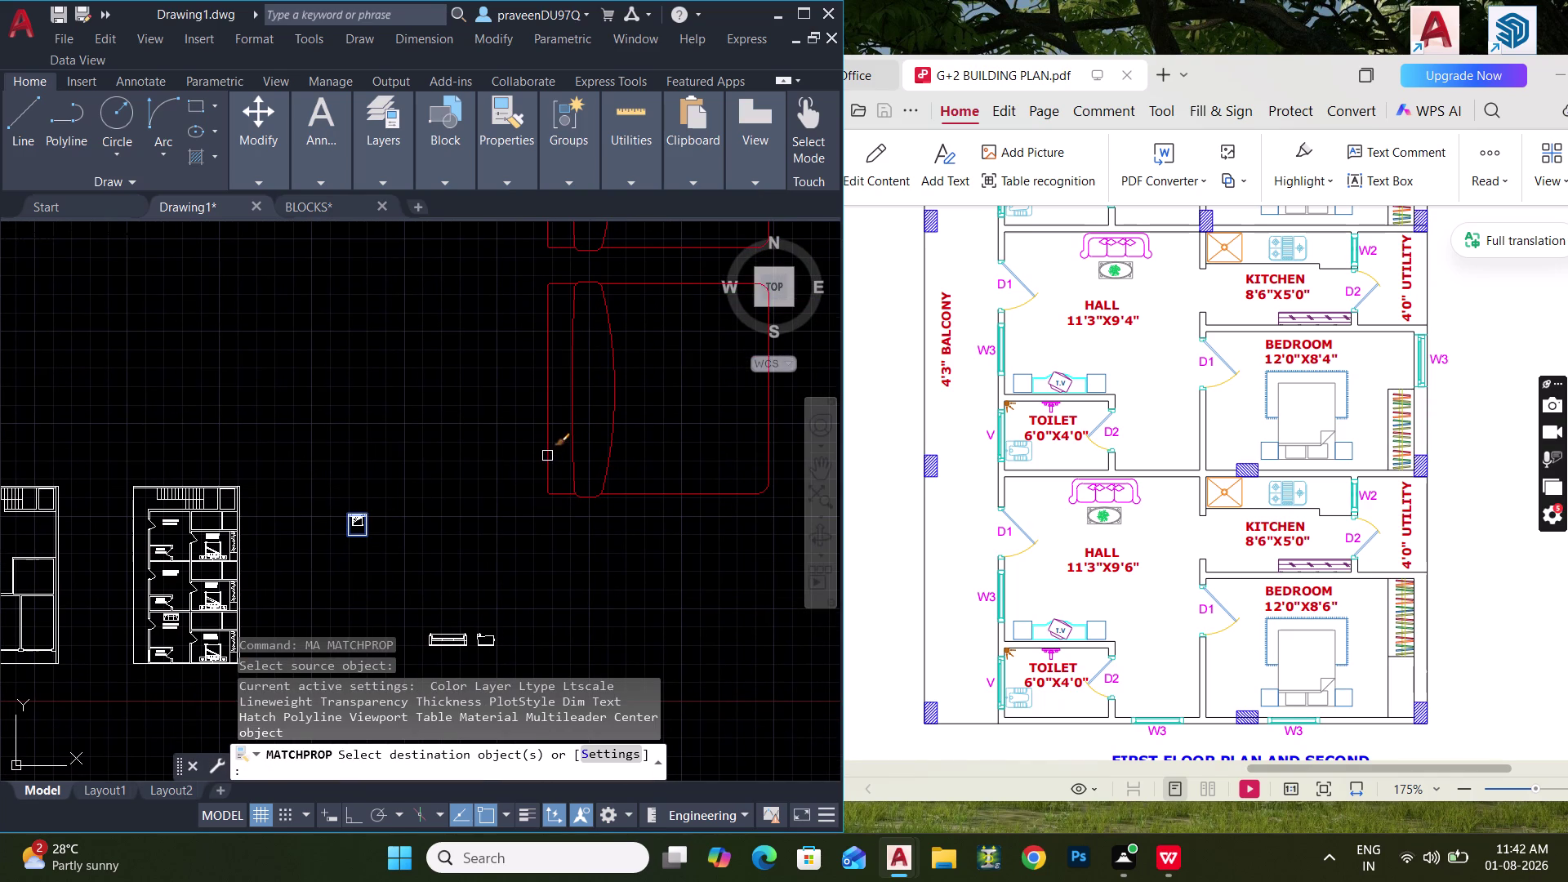
click(547, 456)
key(Escape)
Window-select the sofa set and scale it down from a base point.
scroll(down, 3)
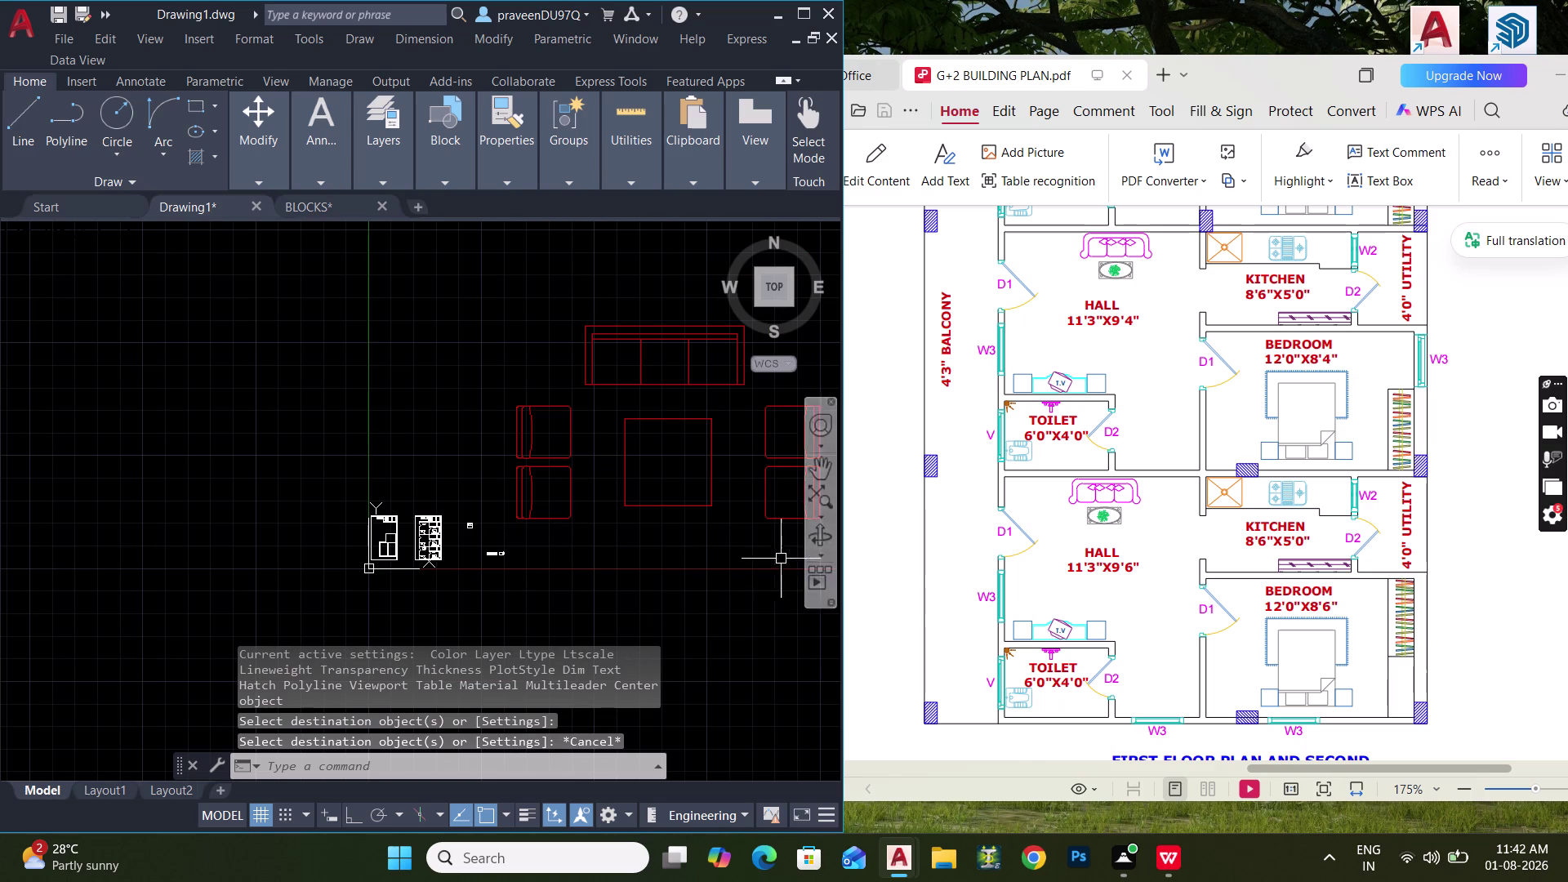
middle_drag(745, 549, 679, 538)
drag(729, 529, 707, 523)
click(523, 367)
key(s)
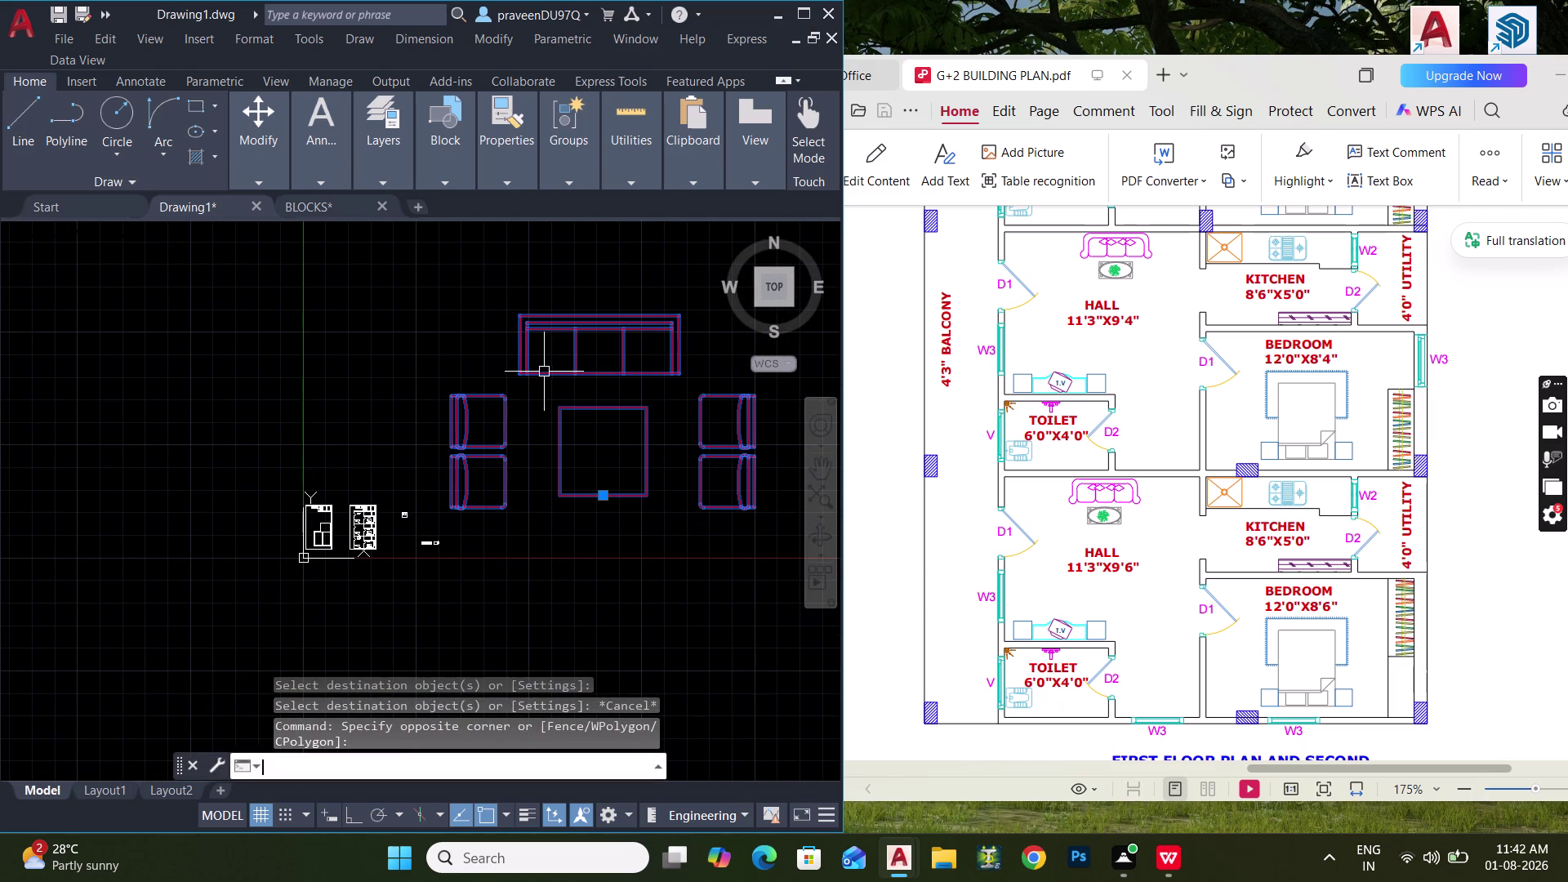
key(c)
key(space)
click(514, 477)
scroll(up, 3)
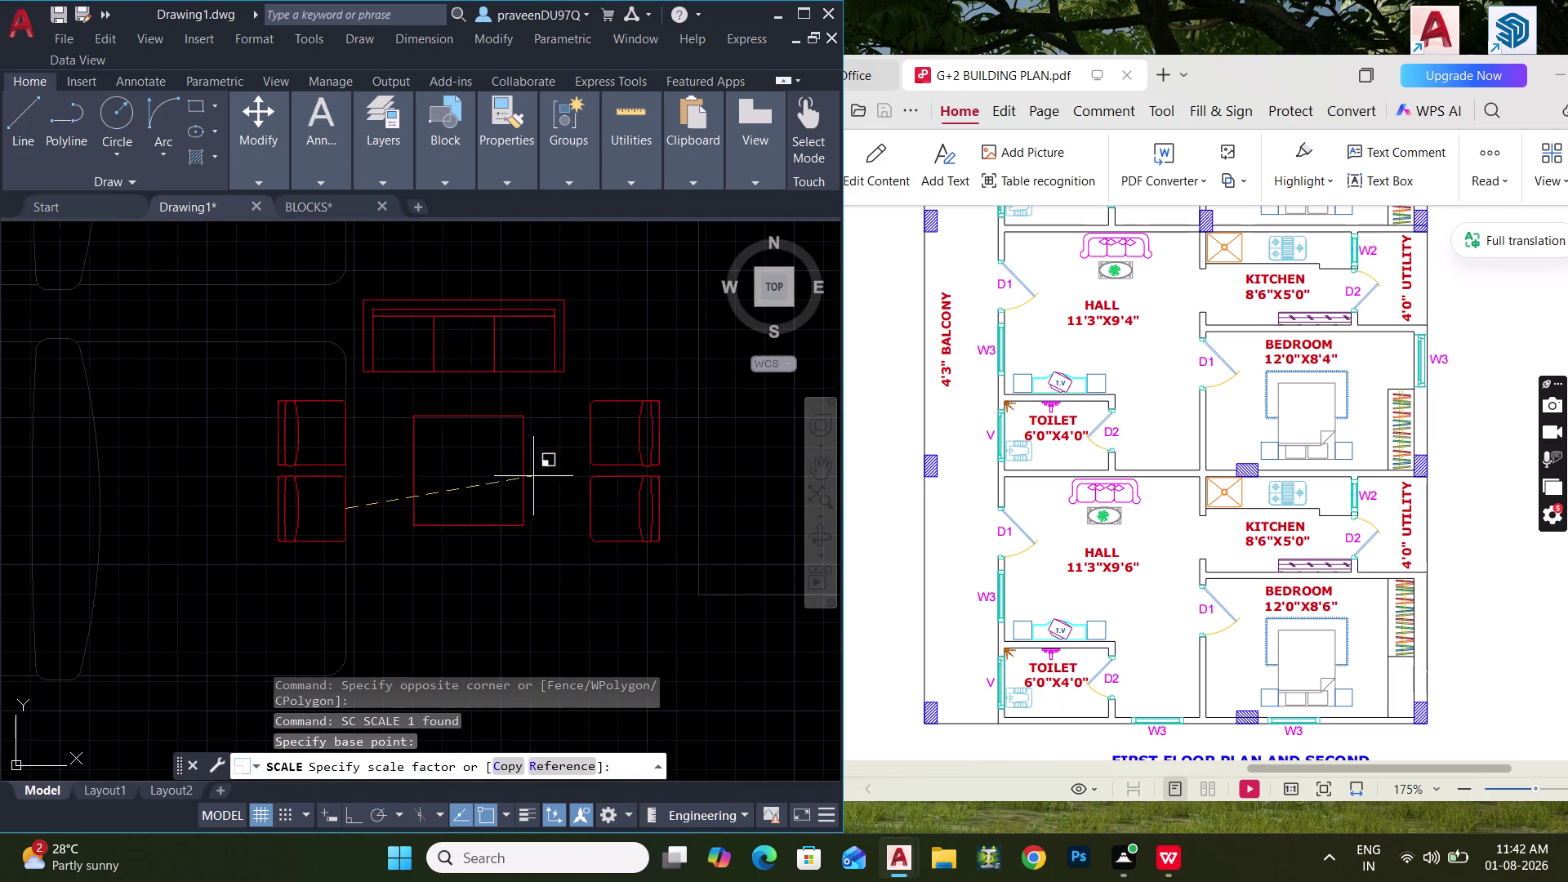
click(373, 416)
Move the scaled sofa set next to the floor plan.
scroll(down, 3)
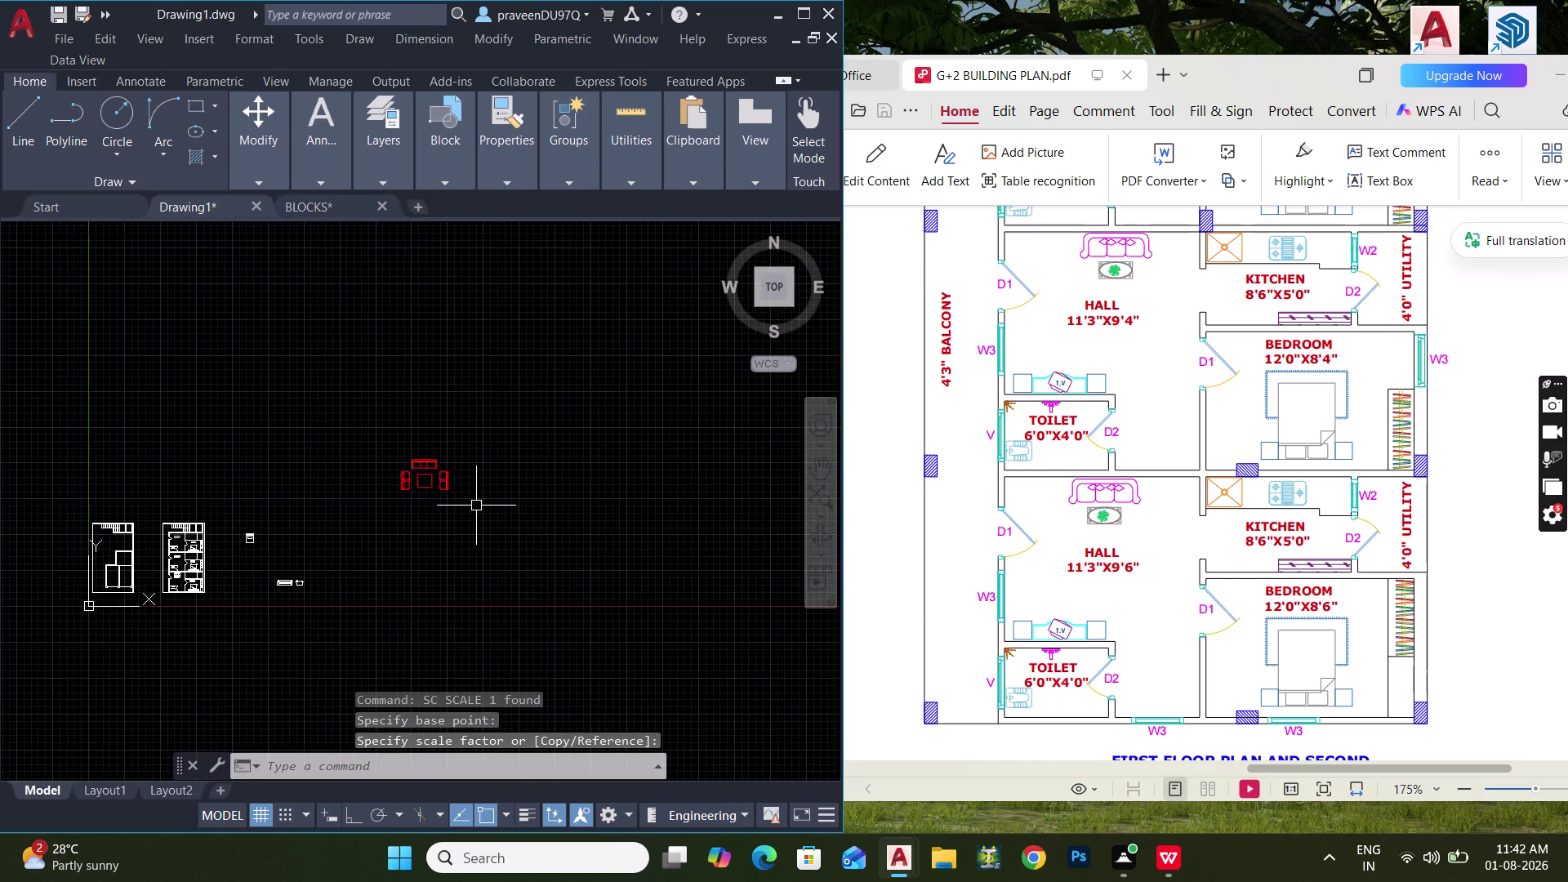
middle_drag(482, 505, 617, 495)
scroll(up, 3)
middle_drag(572, 505, 614, 568)
drag(636, 536, 585, 493)
click(495, 379)
middle_drag(544, 413, 602, 460)
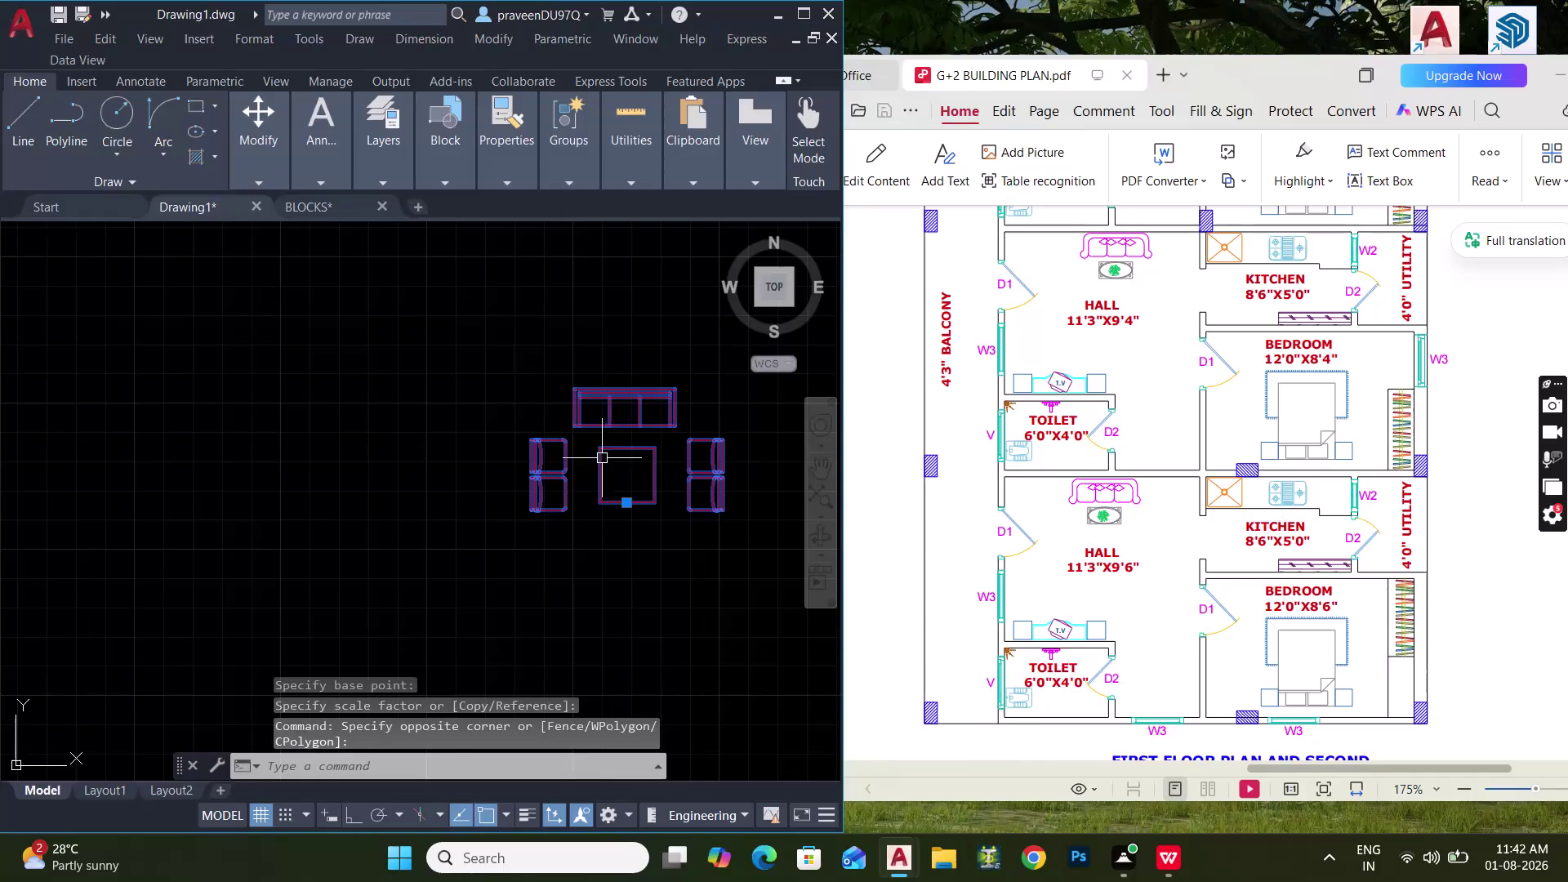
key(m)
key(space)
click(590, 445)
scroll(down, 3)
middle_drag(554, 526, 812, 455)
scroll(up, 3)
middle_drag(483, 552, 530, 477)
middle_drag(515, 493, 531, 385)
click(539, 491)
Reselect the sofa set and shrink it further.
drag(585, 519, 545, 475)
click(523, 432)
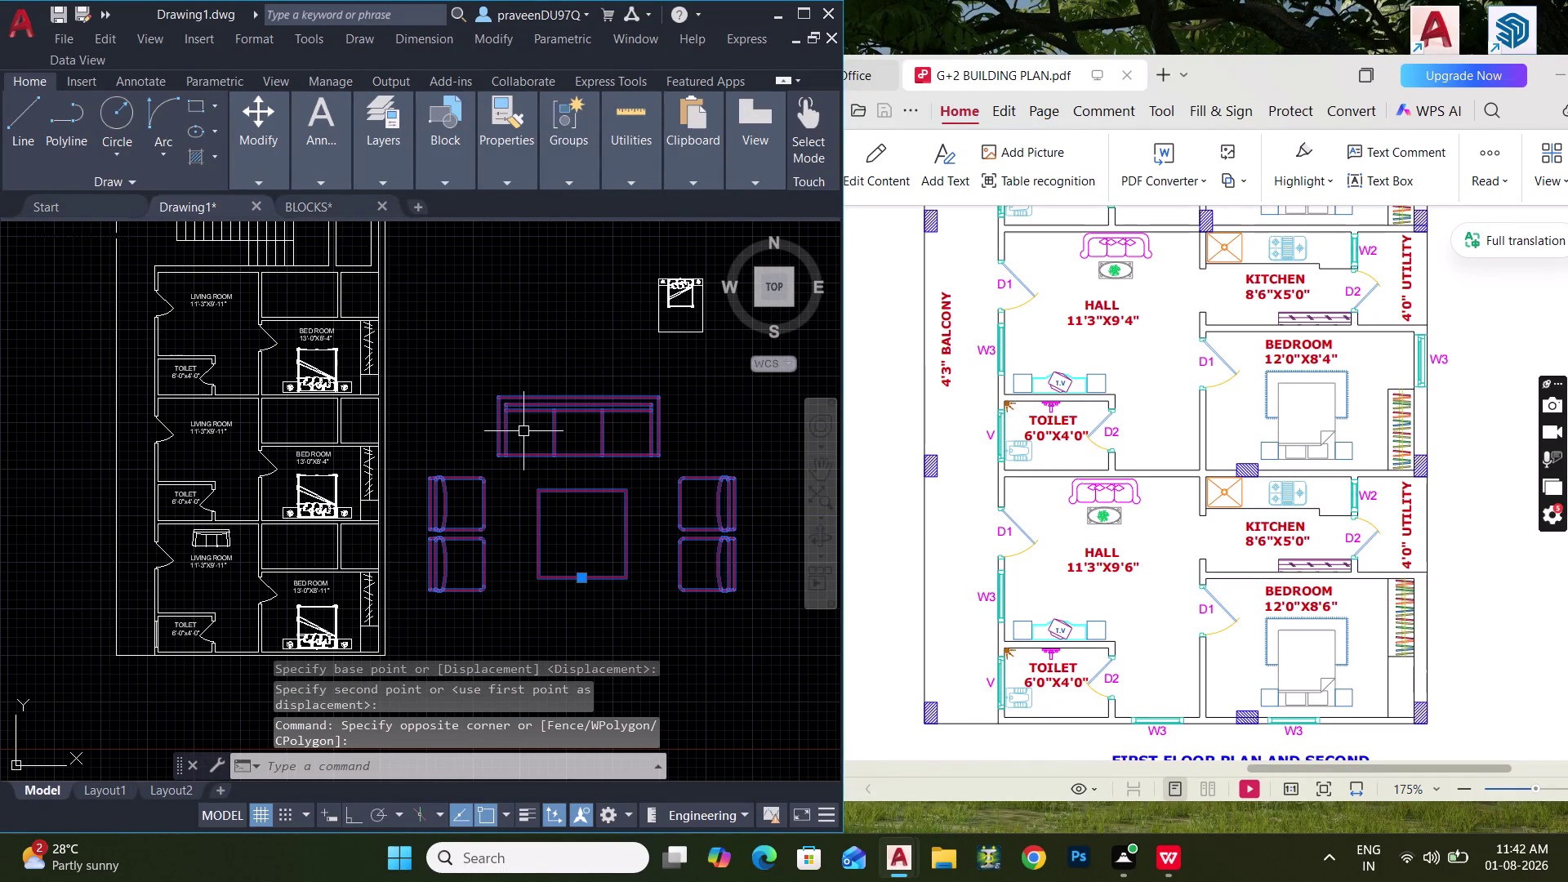
key(s)
key(c)
key(space)
click(539, 479)
click(550, 471)
Rescale the sofa set once more to adjust its size.
scroll(up, 3)
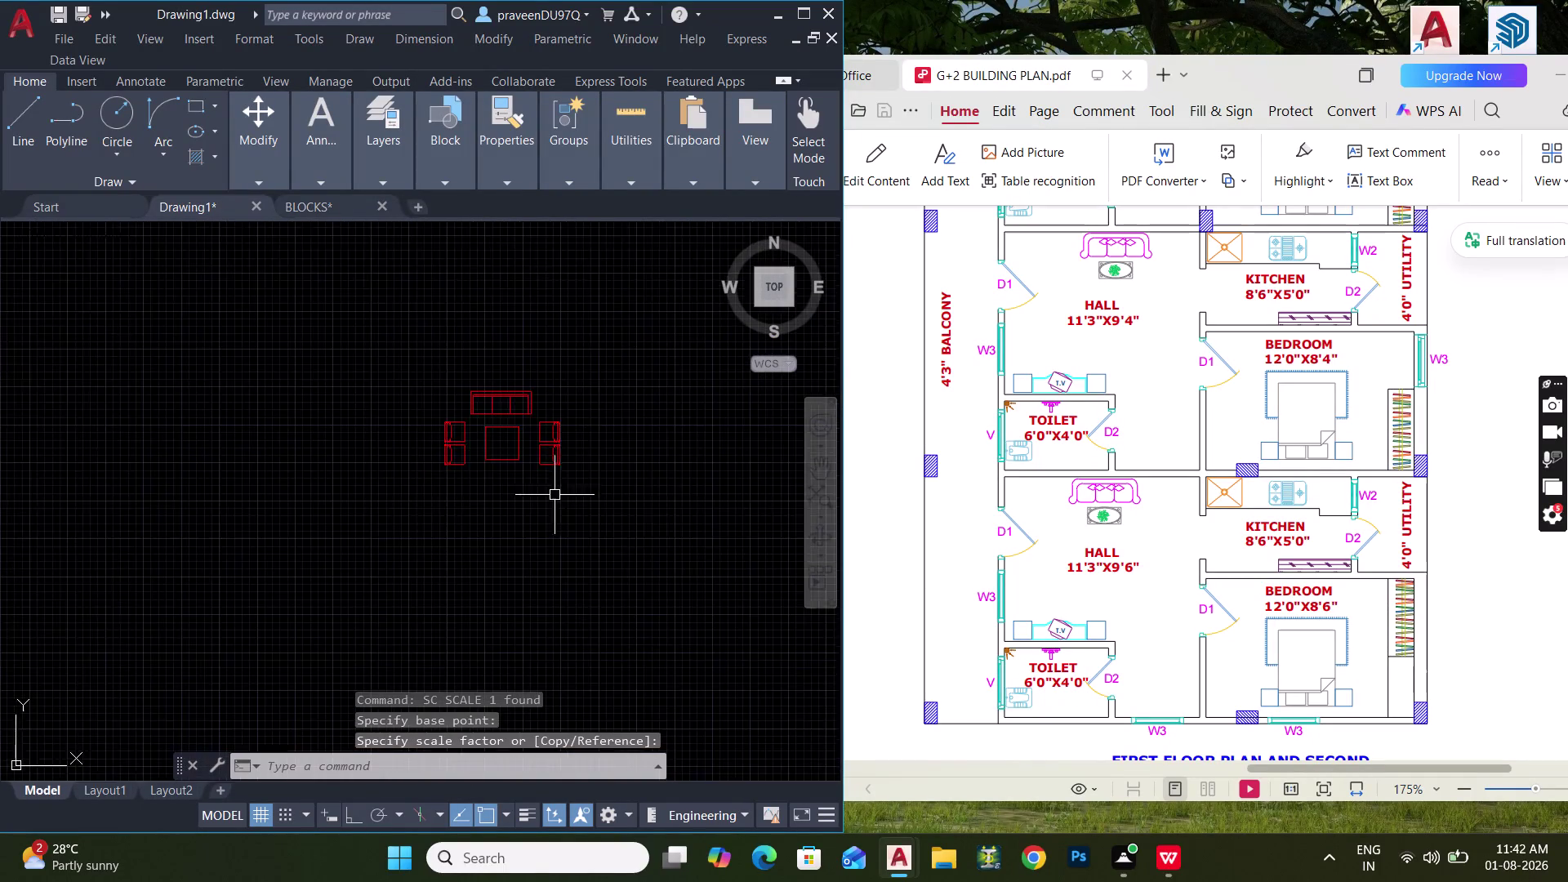
middle_drag(564, 497, 745, 589)
drag(739, 579, 701, 540)
click(606, 475)
middle_drag(607, 473, 577, 473)
key(s)
key(c)
key(space)
click(584, 471)
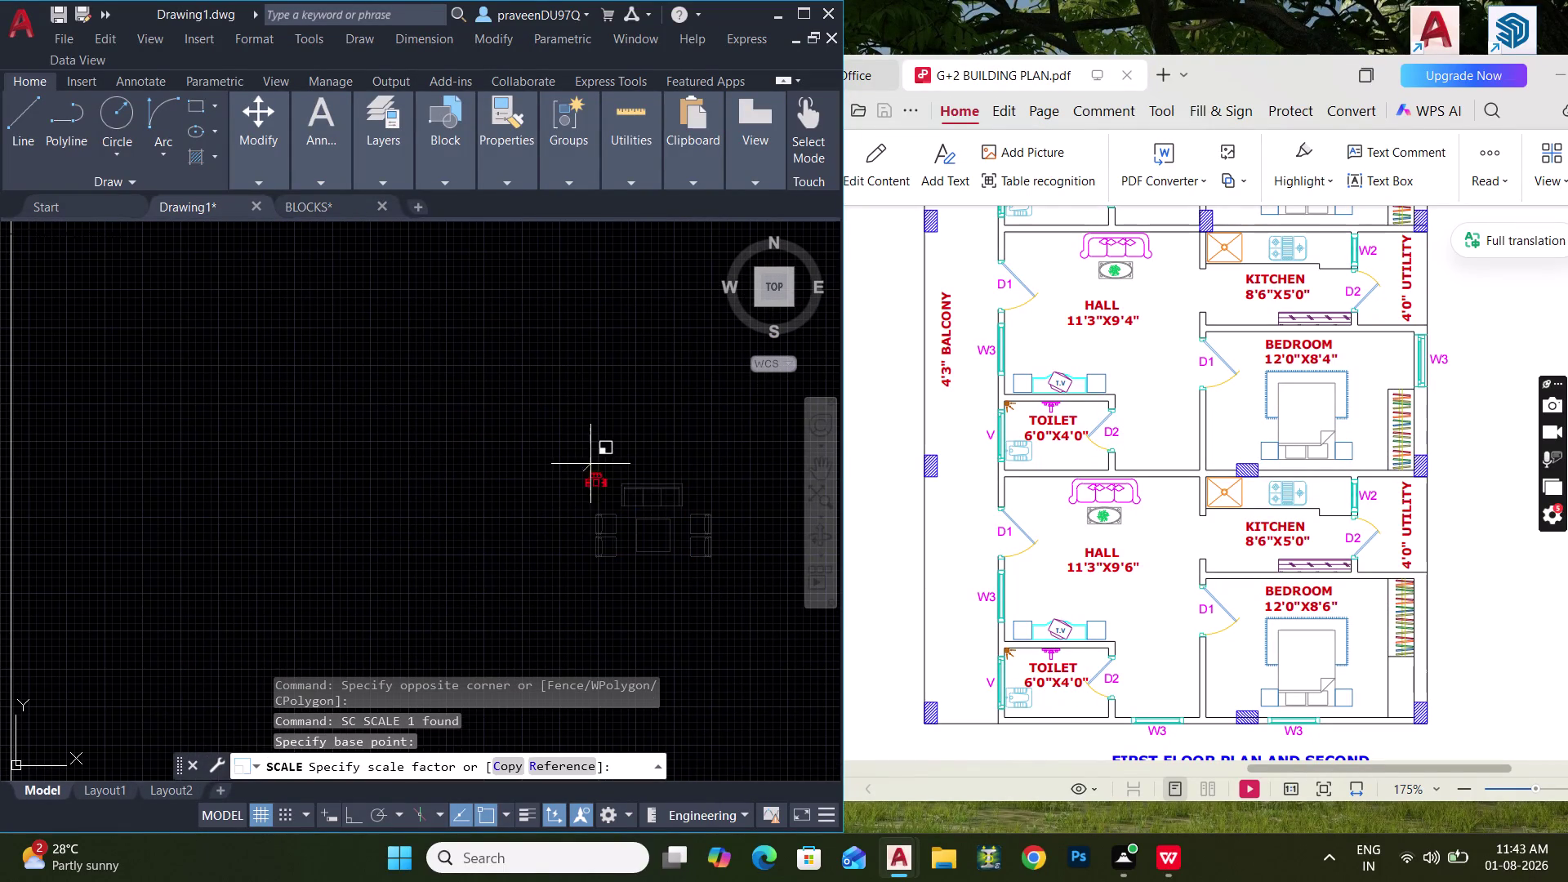
click(703, 411)
Select the resized sofa set and start moving it toward the living room.
middle_drag(683, 422, 606, 425)
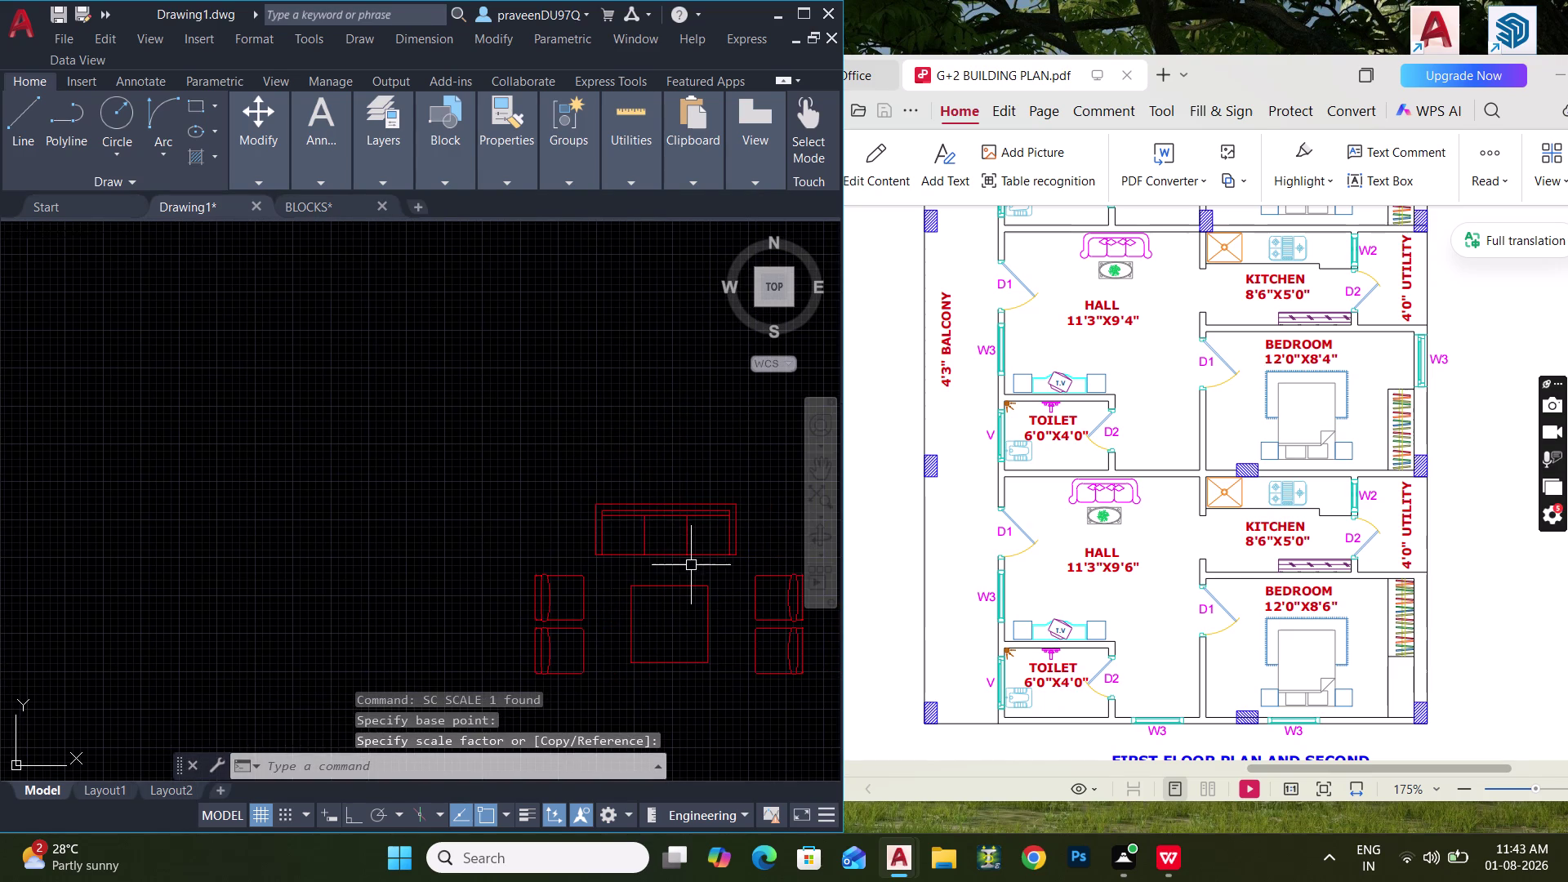
drag(692, 565, 670, 541)
click(625, 481)
middle_drag(630, 486, 639, 454)
key(m)
key(space)
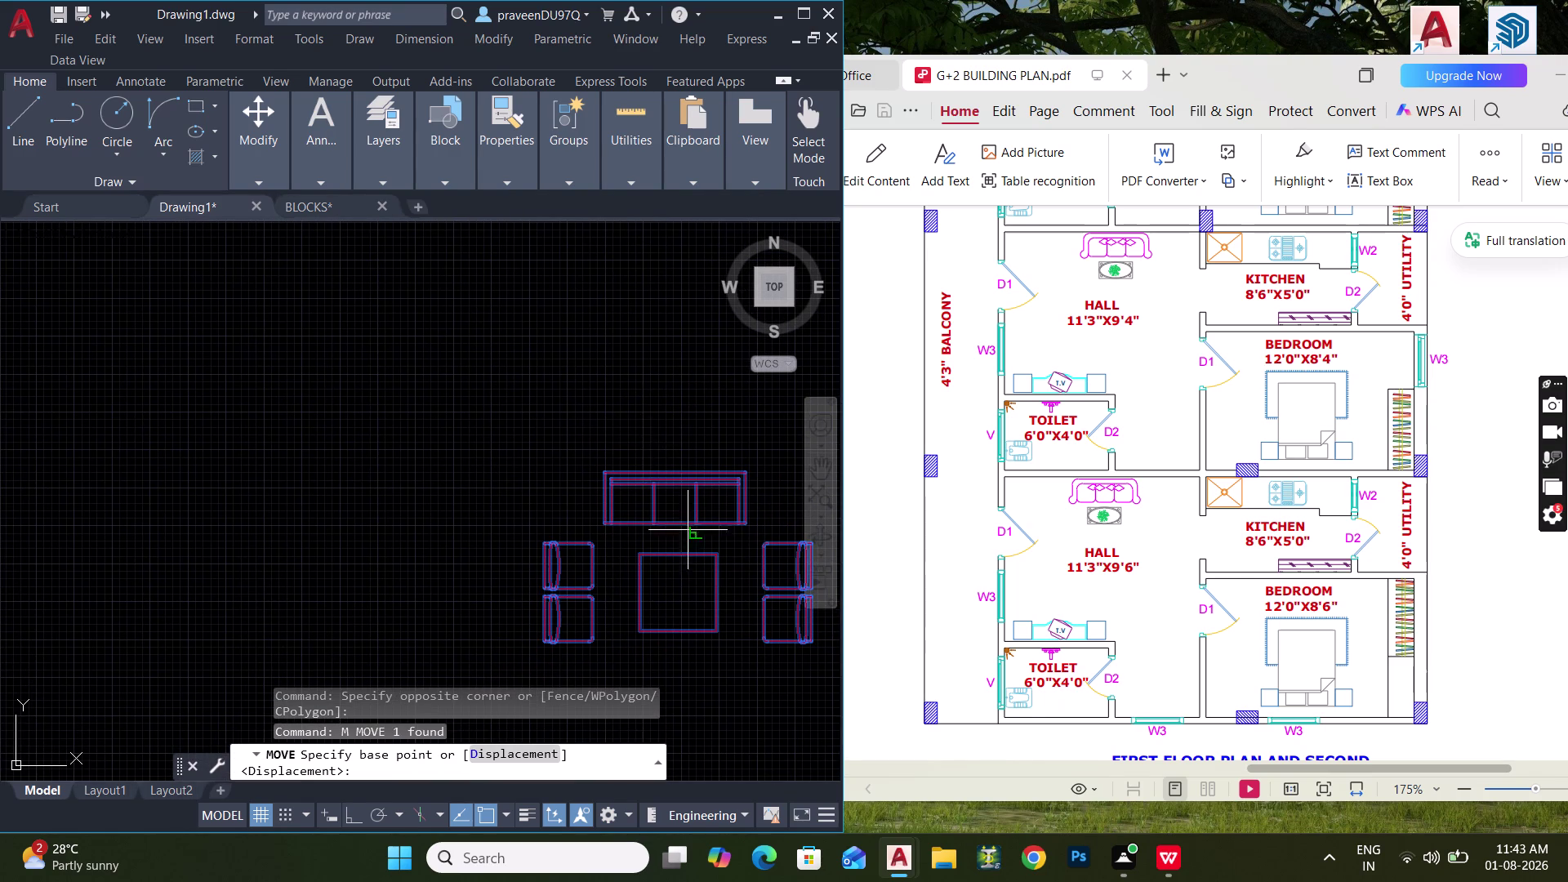
scroll(down, 3)
click(700, 542)
middle_drag(373, 494, 627, 481)
scroll(up, 3)
middle_drag(388, 415, 443, 435)
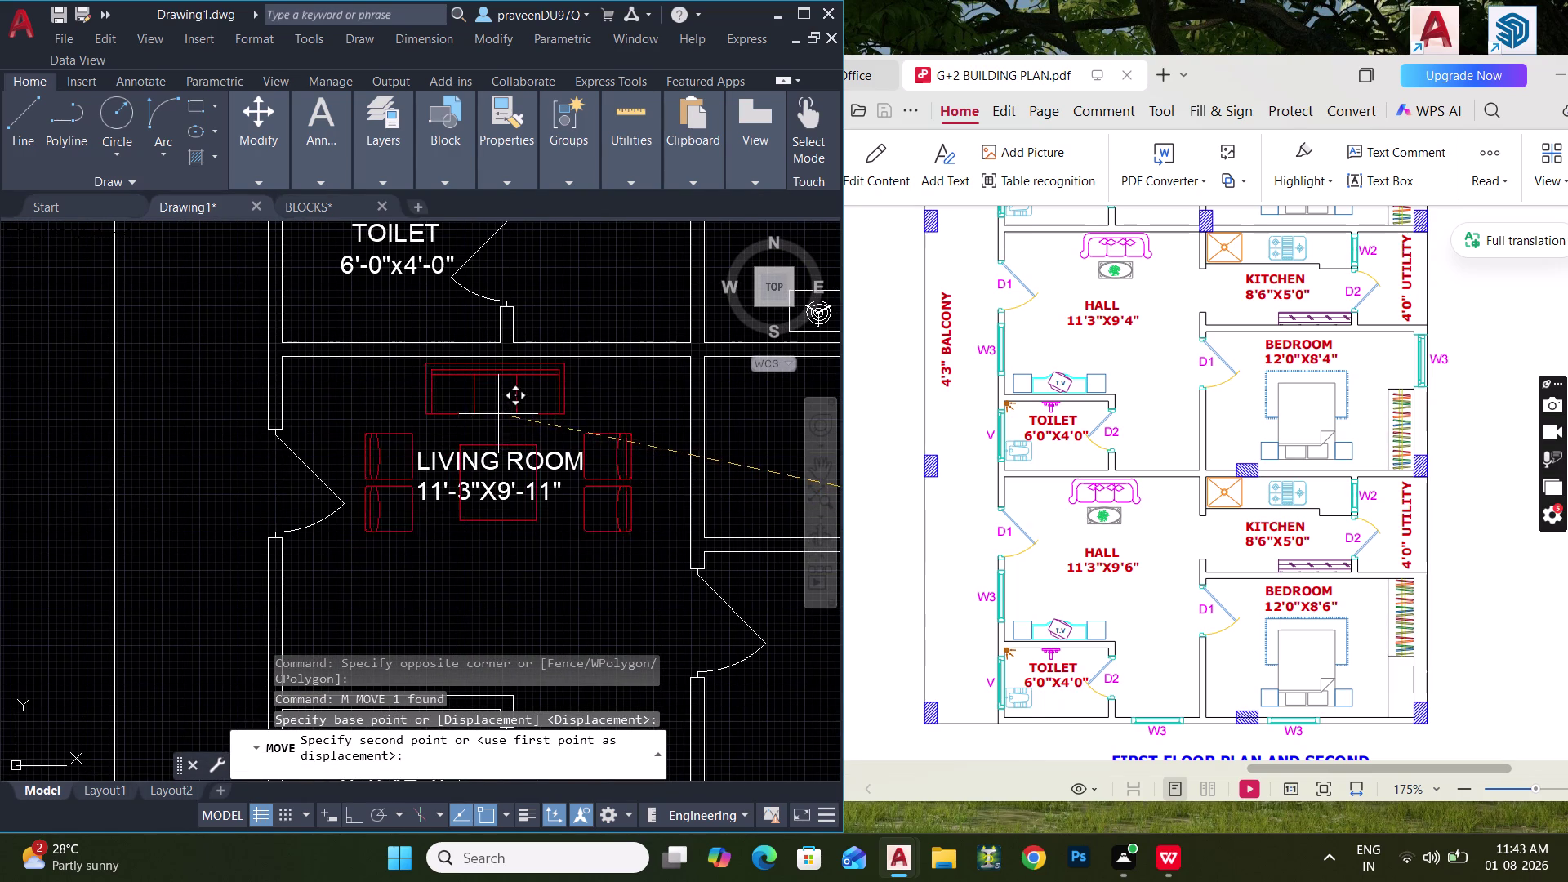
Place the sofa set in the living room and reposition the LIVING ROOM label.
click(513, 416)
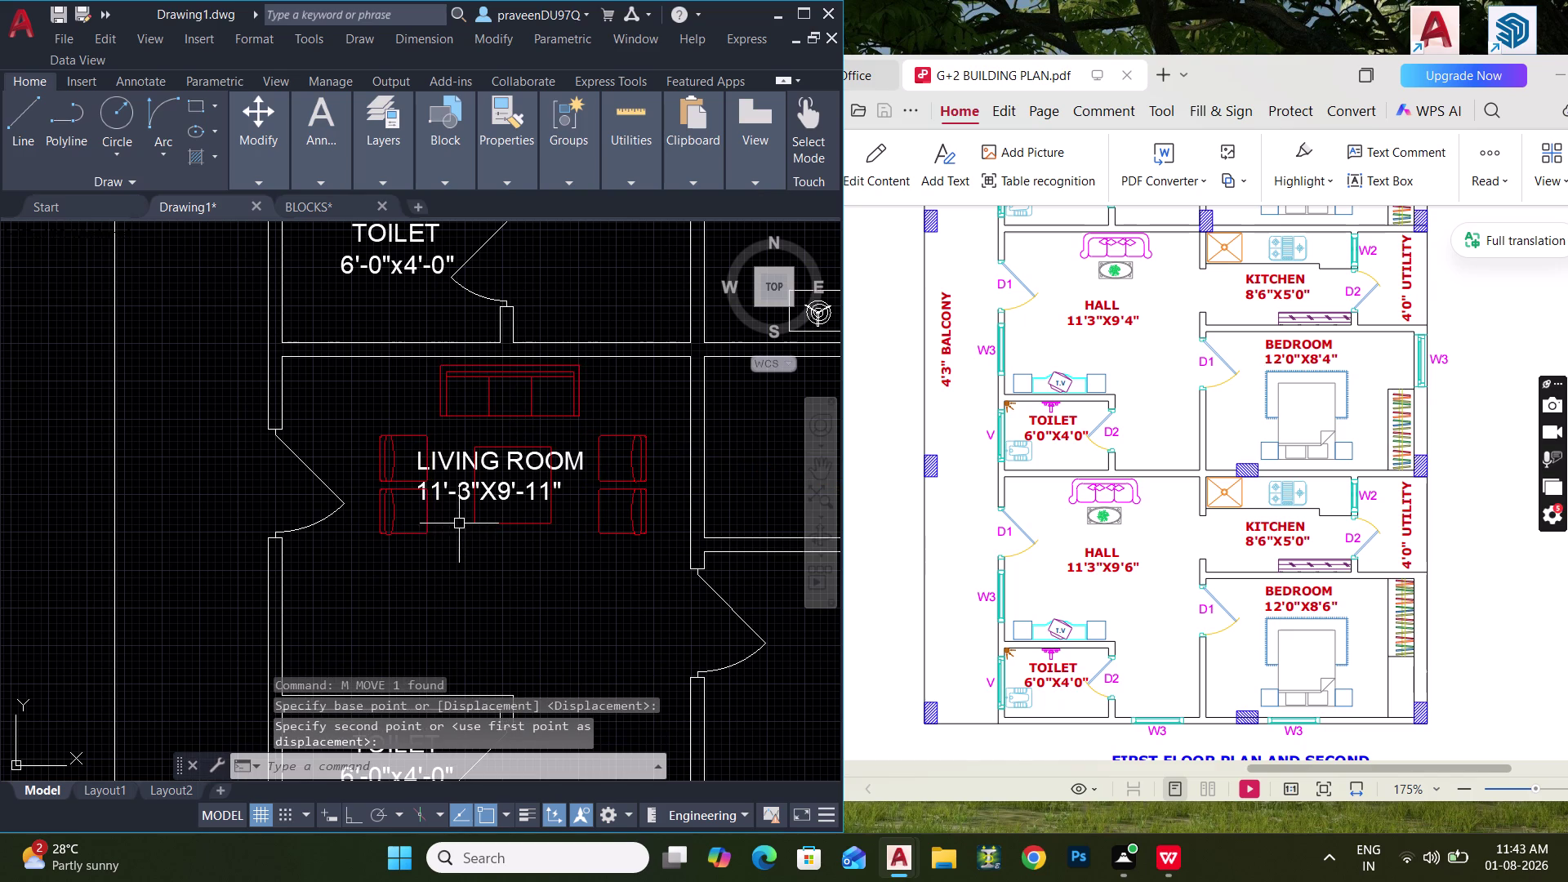
key(Escape)
key(Escape)
scroll(up, 3)
drag(454, 474, 443, 465)
click(429, 403)
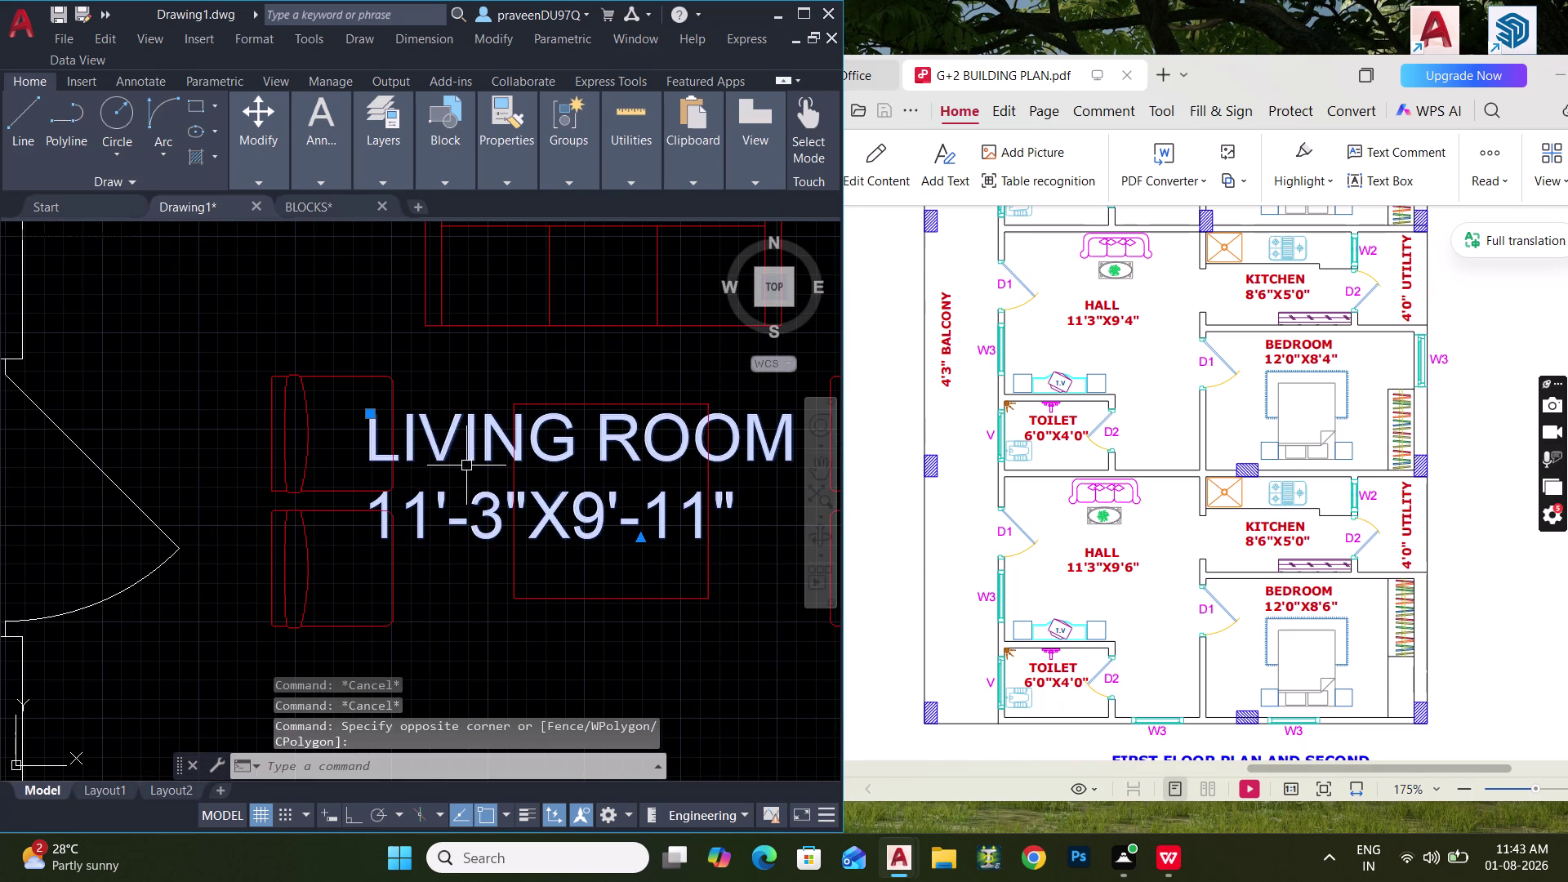
key(m)
key(space)
click(466, 460)
scroll(down, 3)
middle_drag(434, 565, 435, 471)
click(457, 512)
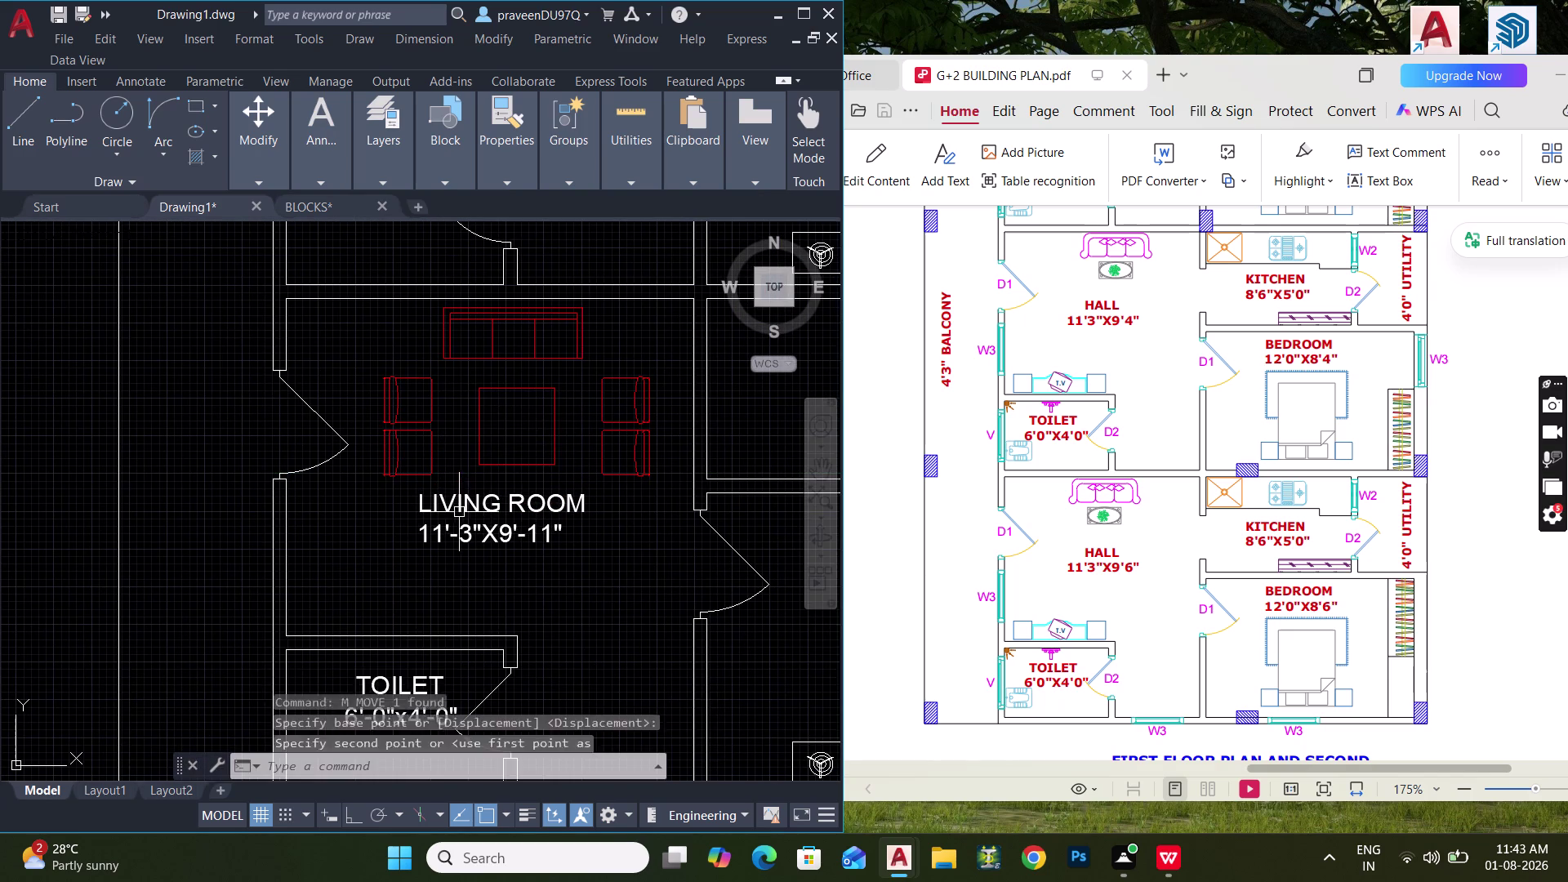
Explode the living room furniture into separate pieces.
drag(508, 430, 499, 417)
click(463, 375)
key(x)
key(space)
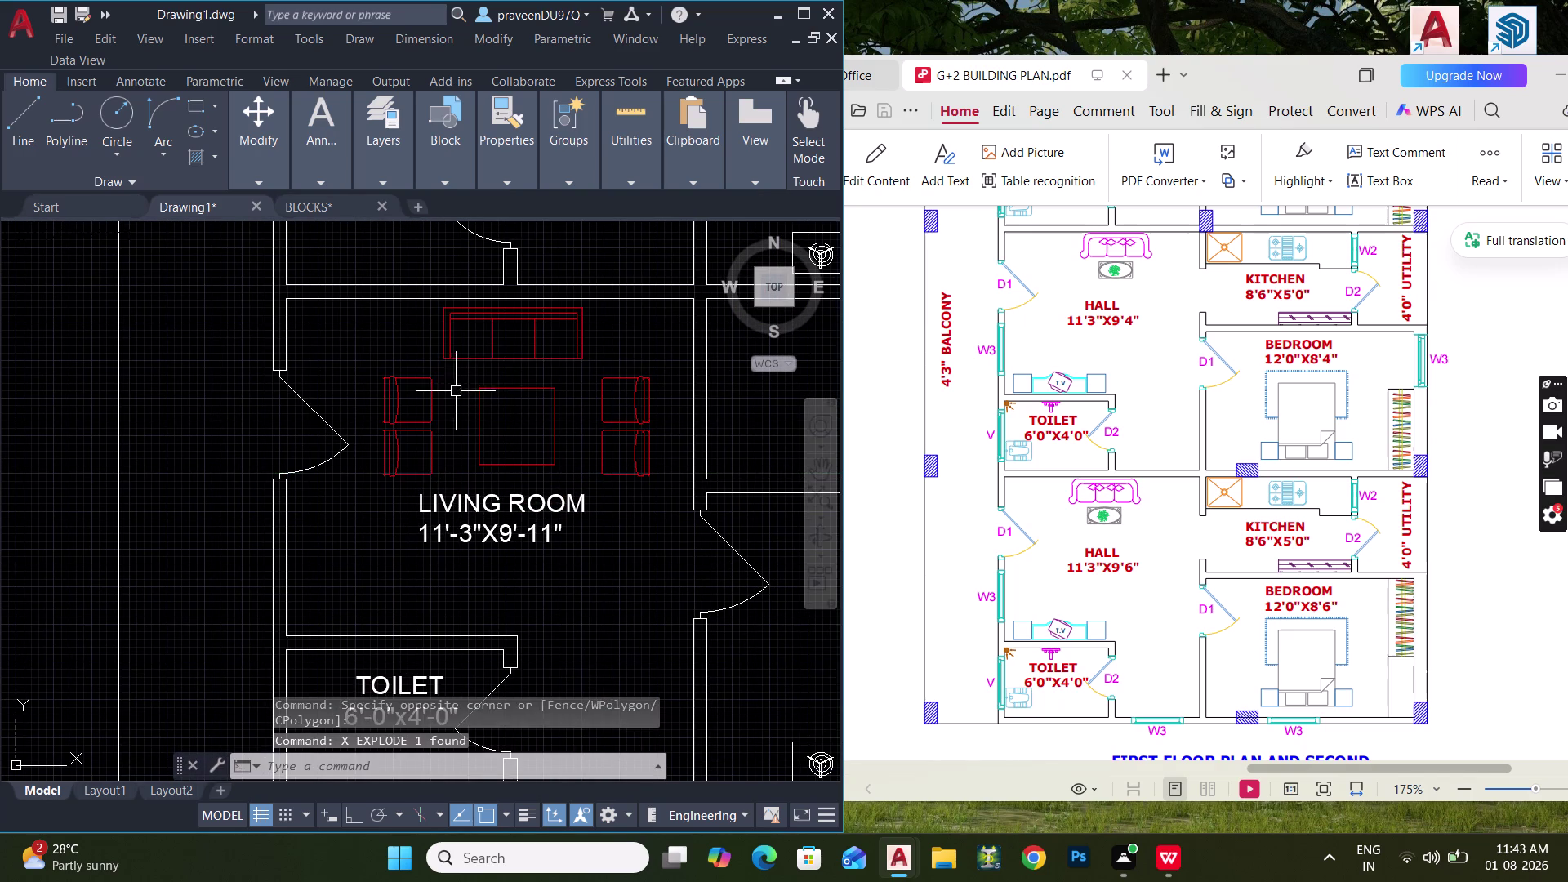
middle_drag(461, 404, 455, 490)
Match a white plan line's style onto the centre table, right armchairs and sofa.
text(MA)
key(space)
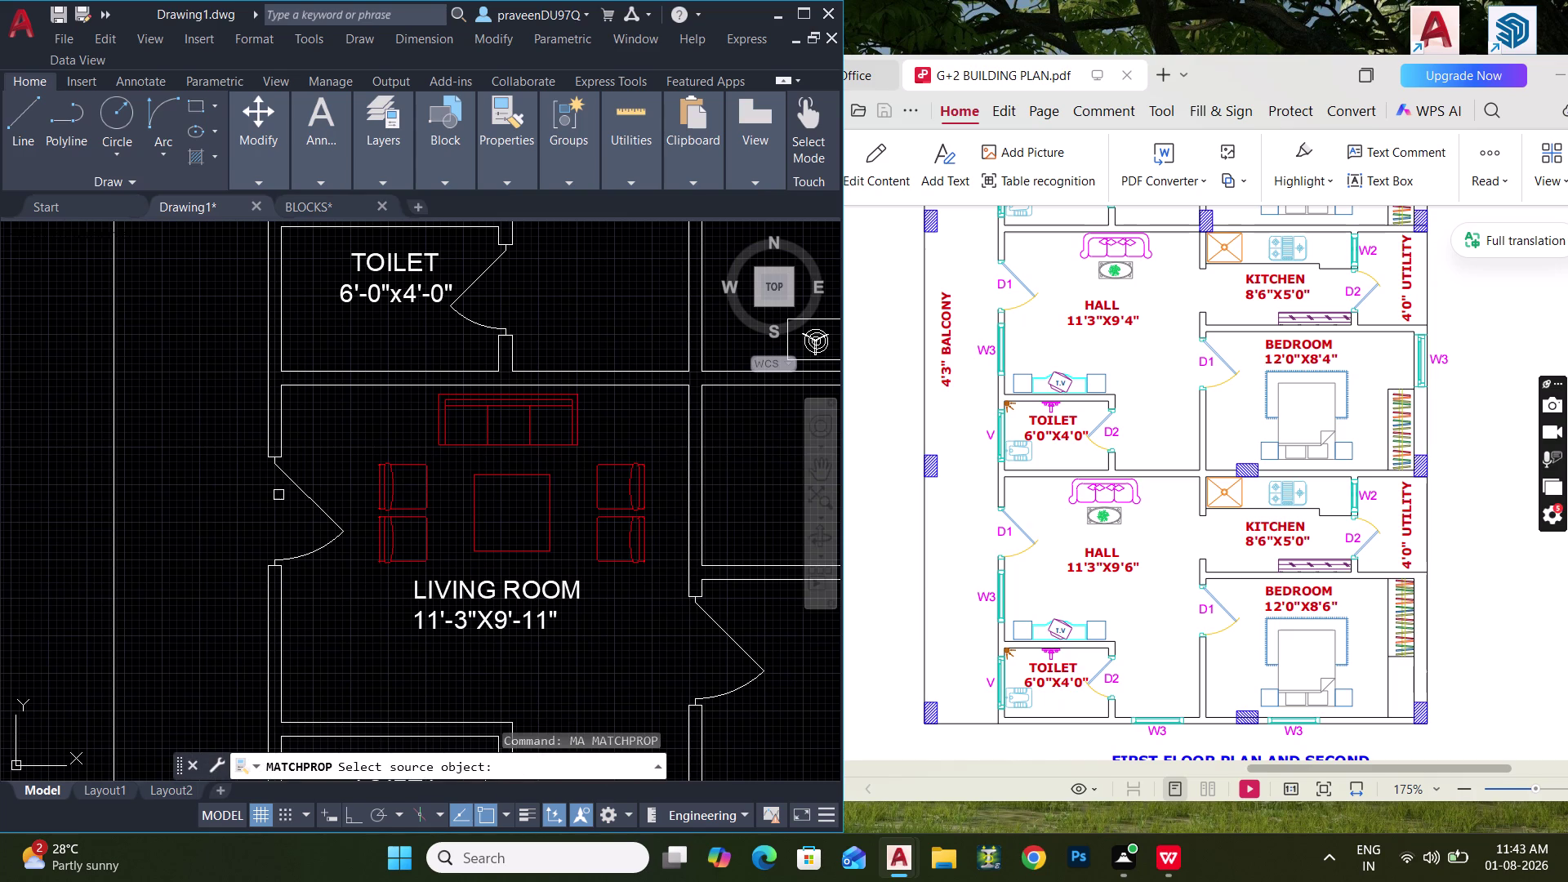
scroll(down, 3)
middle_click(361, 500)
click(522, 613)
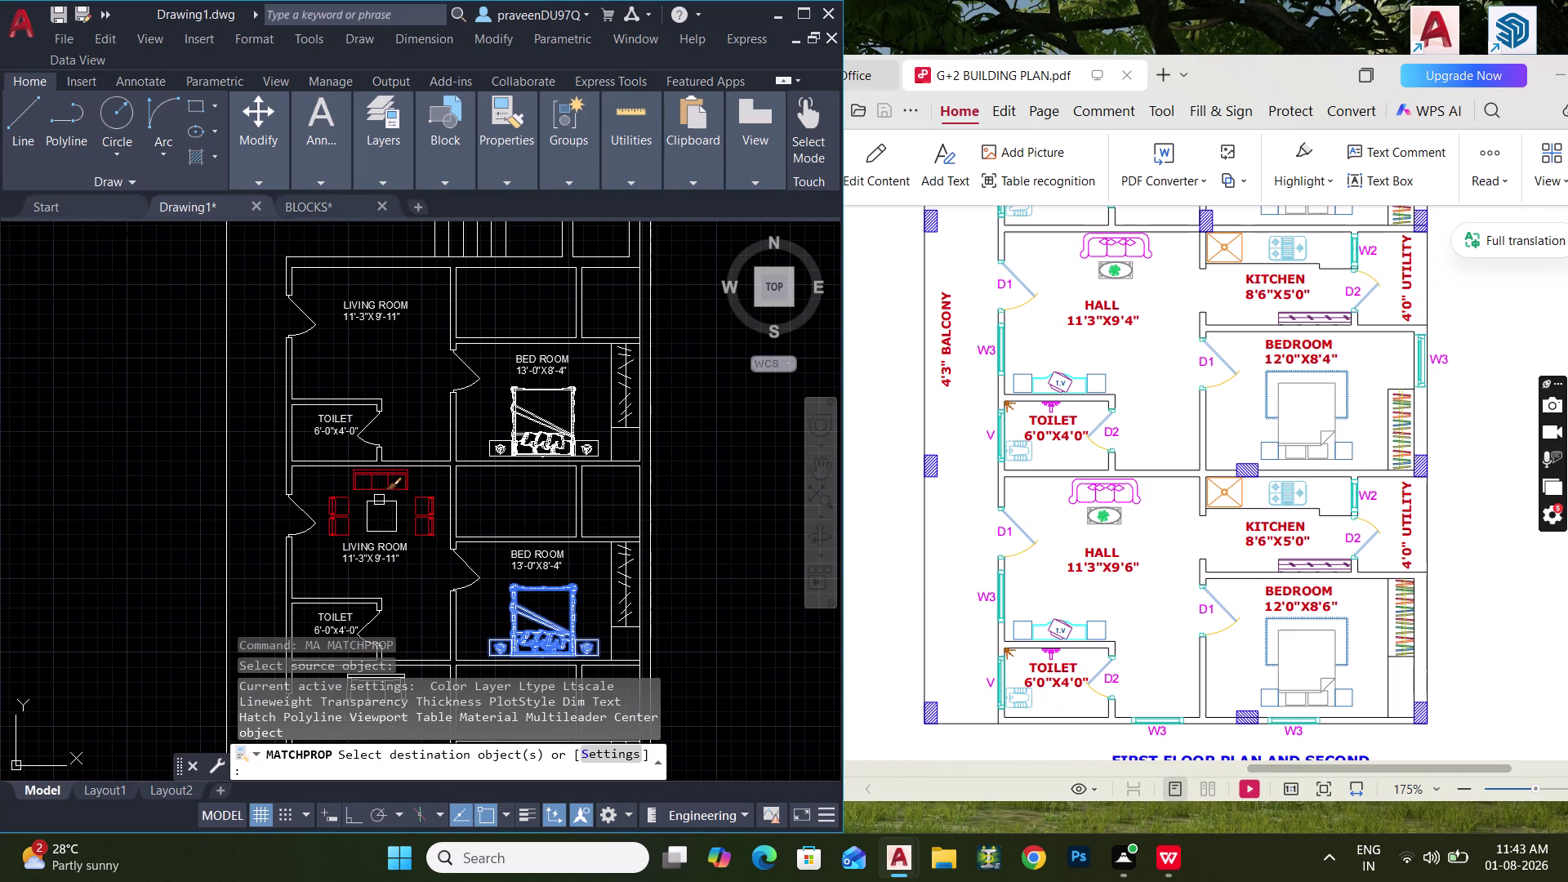
click(377, 500)
scroll(up, 3)
click(532, 627)
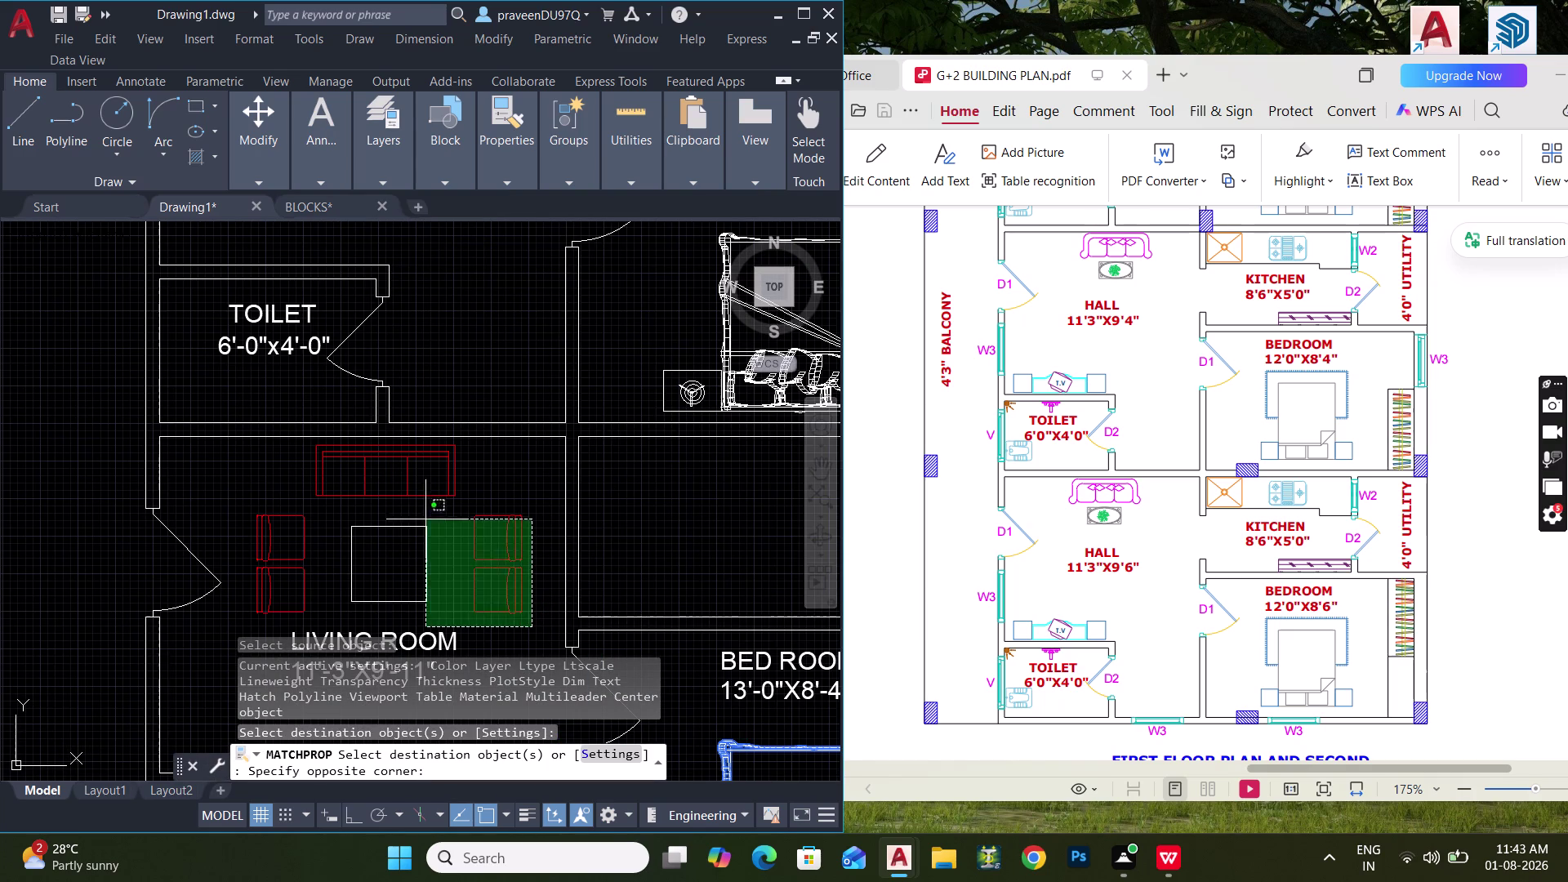
click(269, 467)
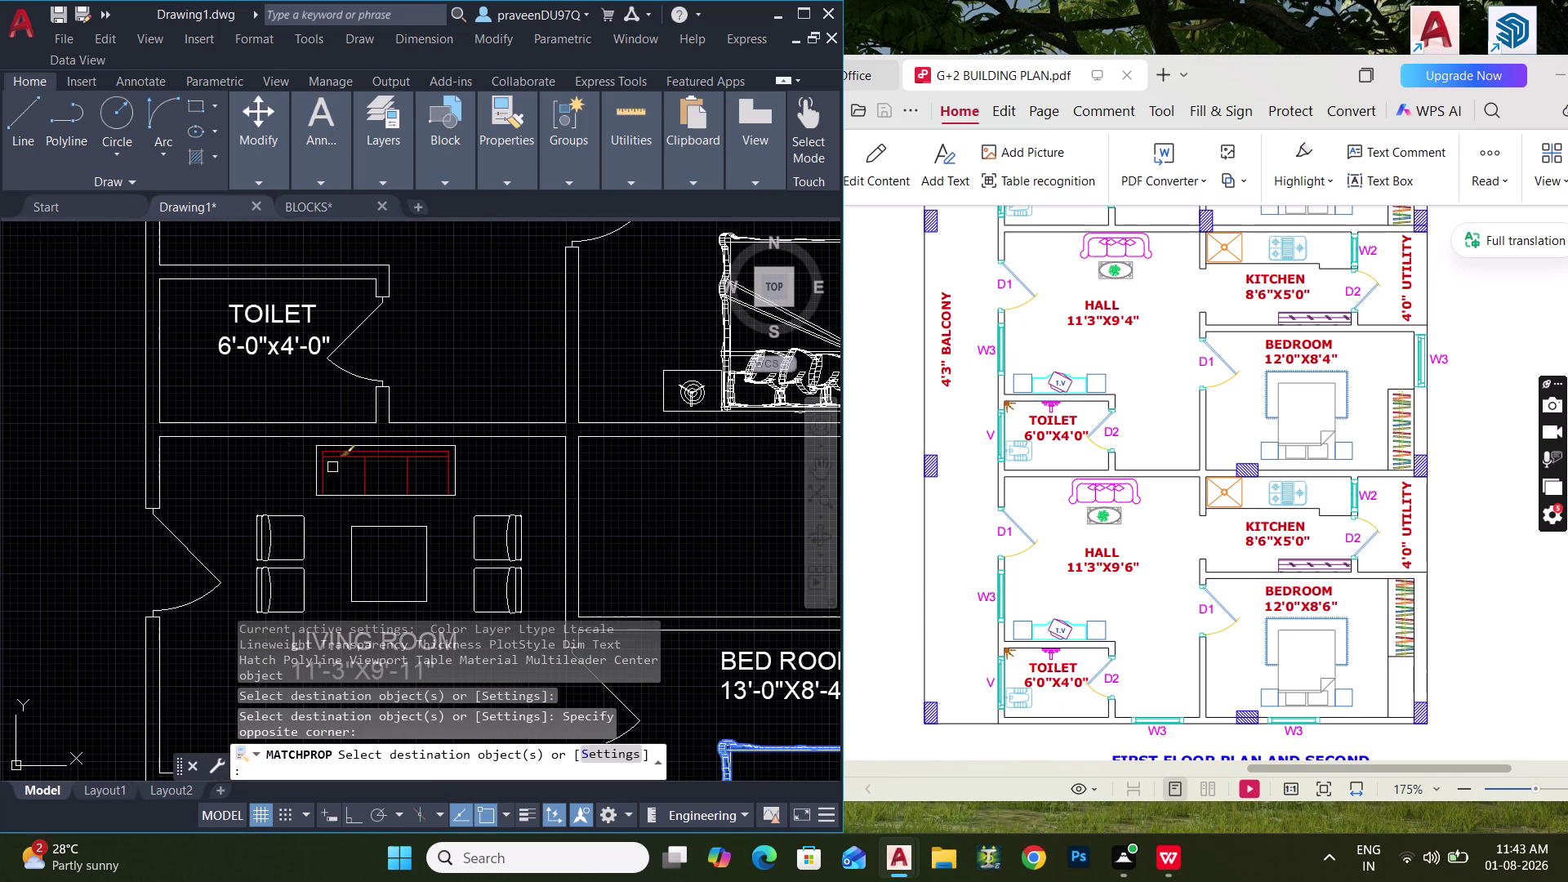
click(433, 476)
click(361, 457)
middle_drag(370, 477, 377, 516)
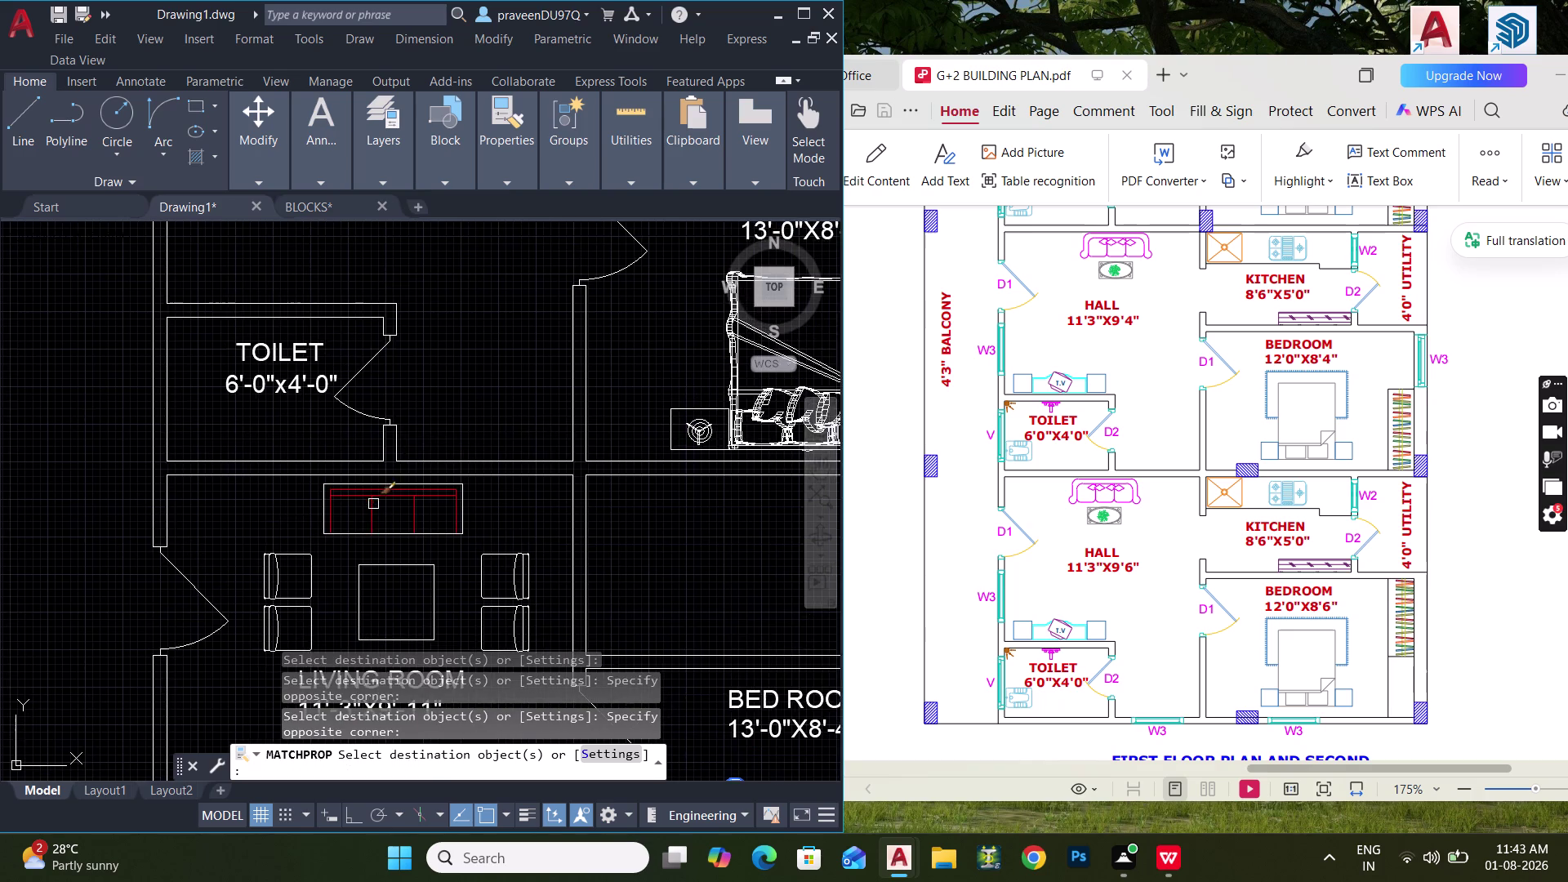
scroll(up, 3)
key(Escape)
Try matching the white sofa outline's style onto the remaining red sofa lines.
key(m)
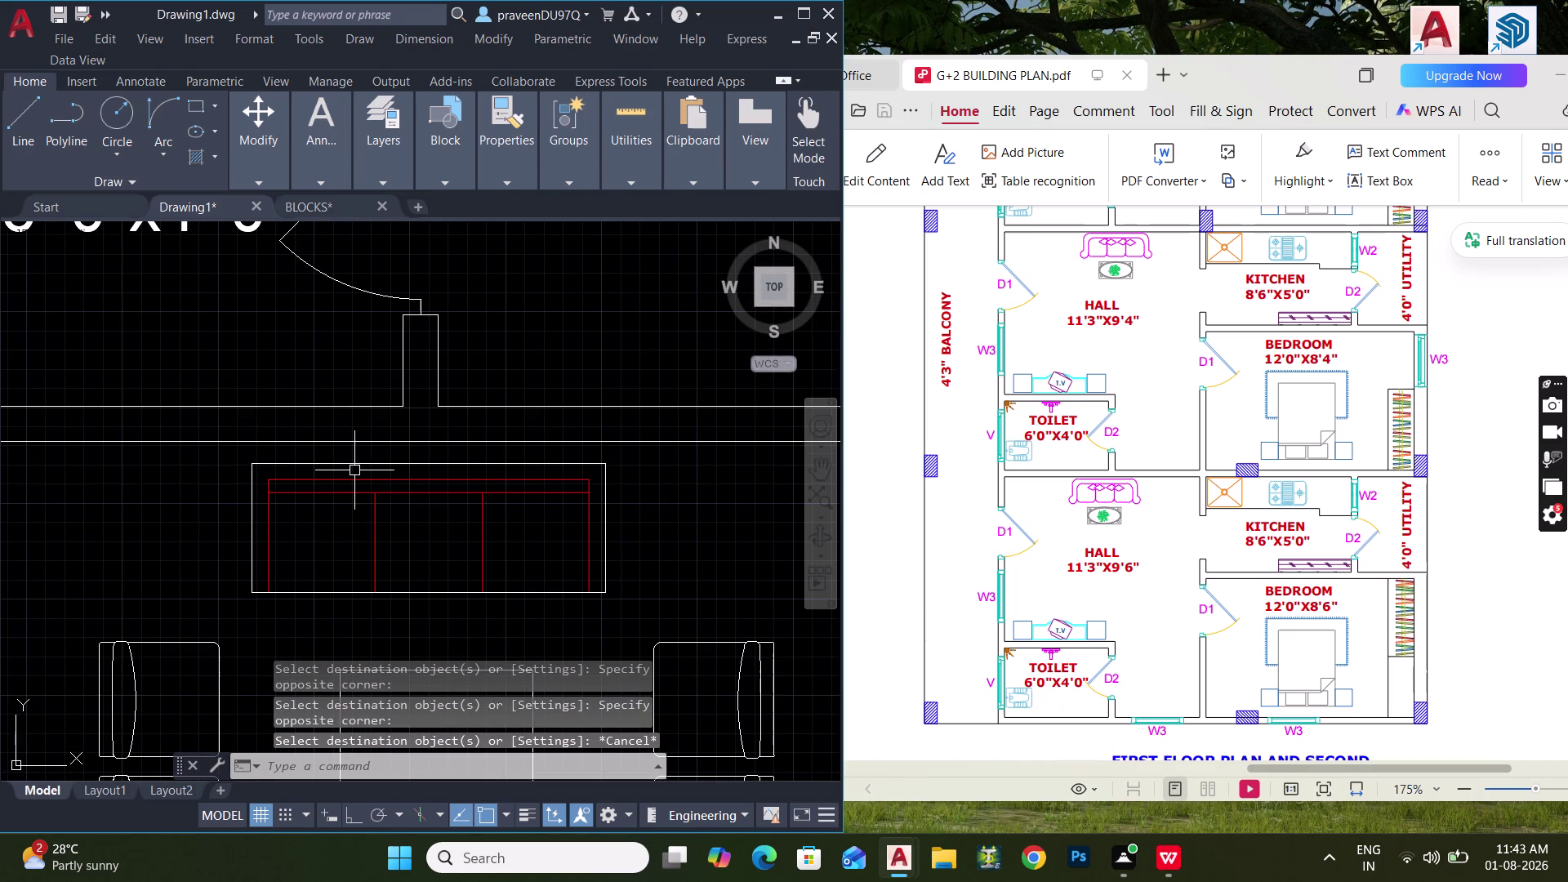
key(a)
key(space)
click(350, 463)
click(360, 498)
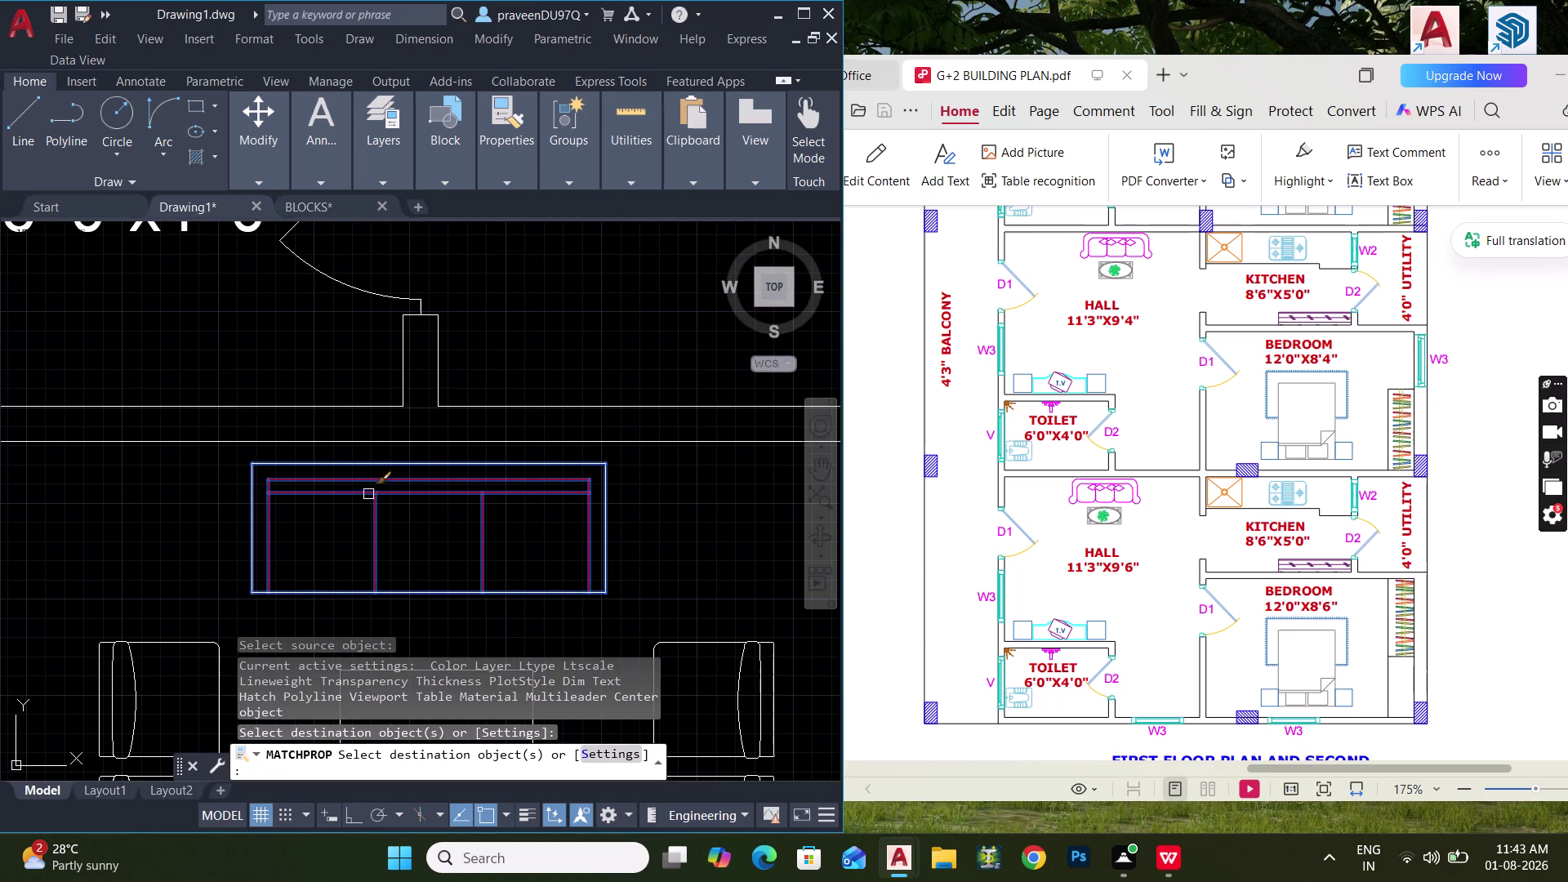
key(Escape)
Explode the sofa into separate lines.
click(356, 482)
key(x)
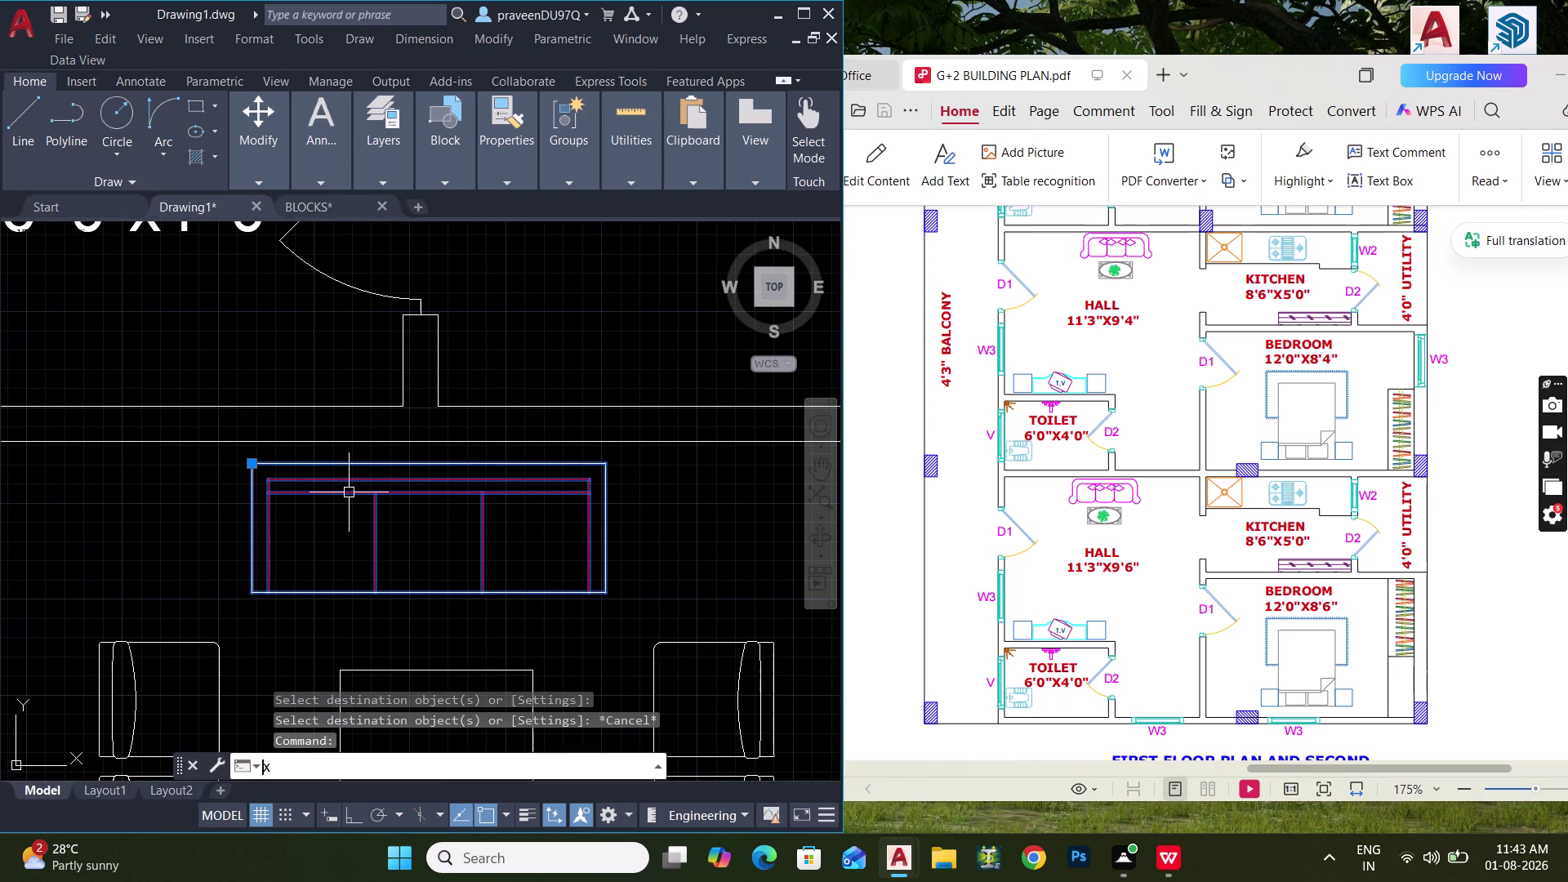
key(space)
middle_drag(364, 530, 369, 551)
Restyle the remaining red sofa lines white from the white sofa outline.
key(m)
key(a)
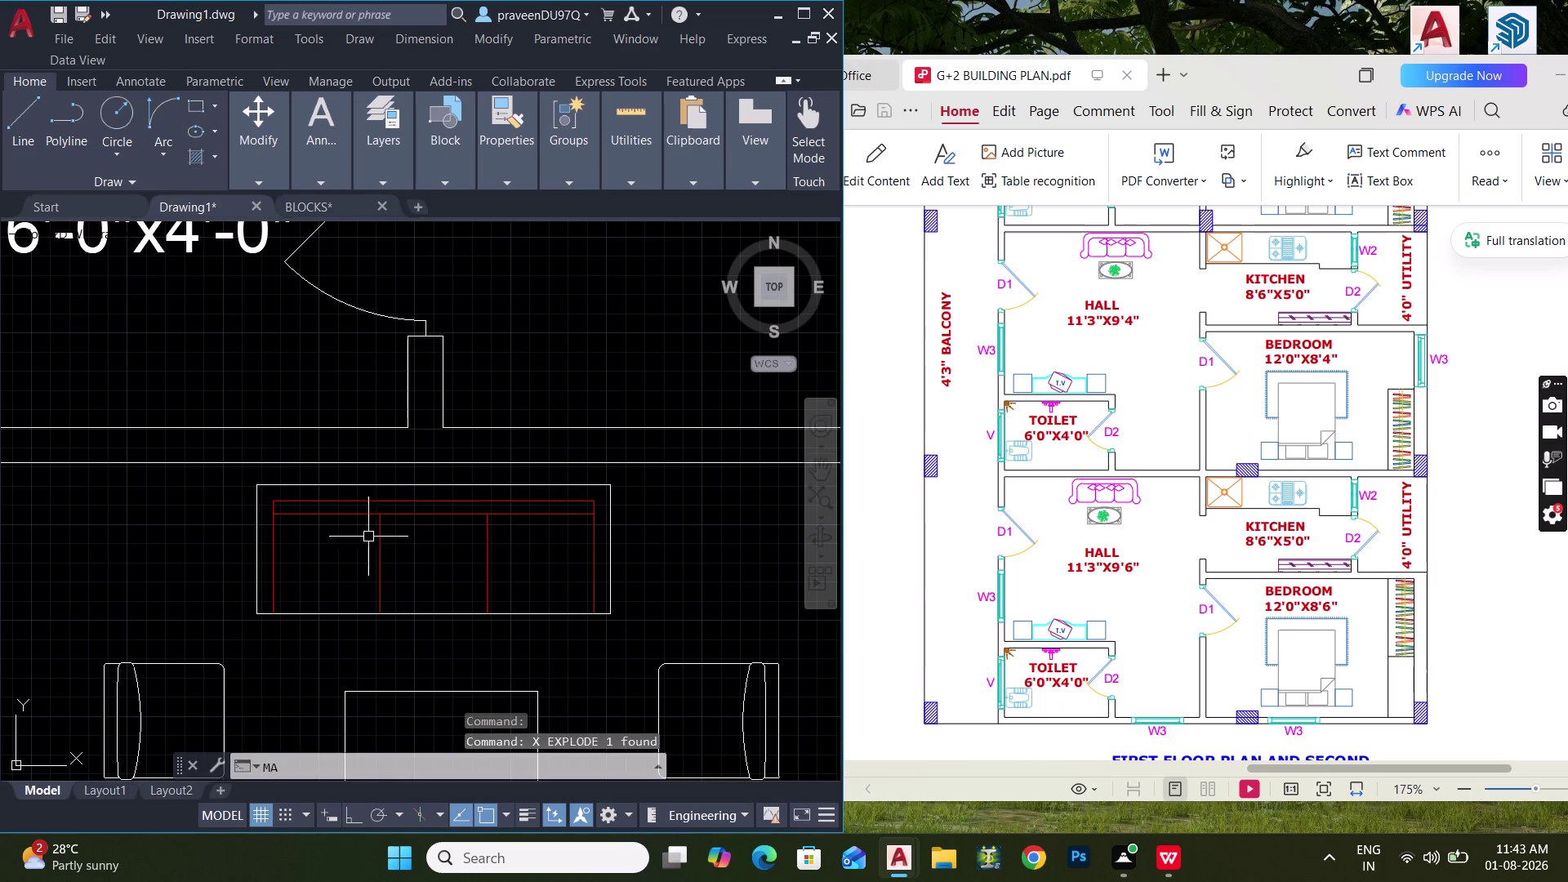
key(space)
click(397, 691)
drag(549, 590, 540, 587)
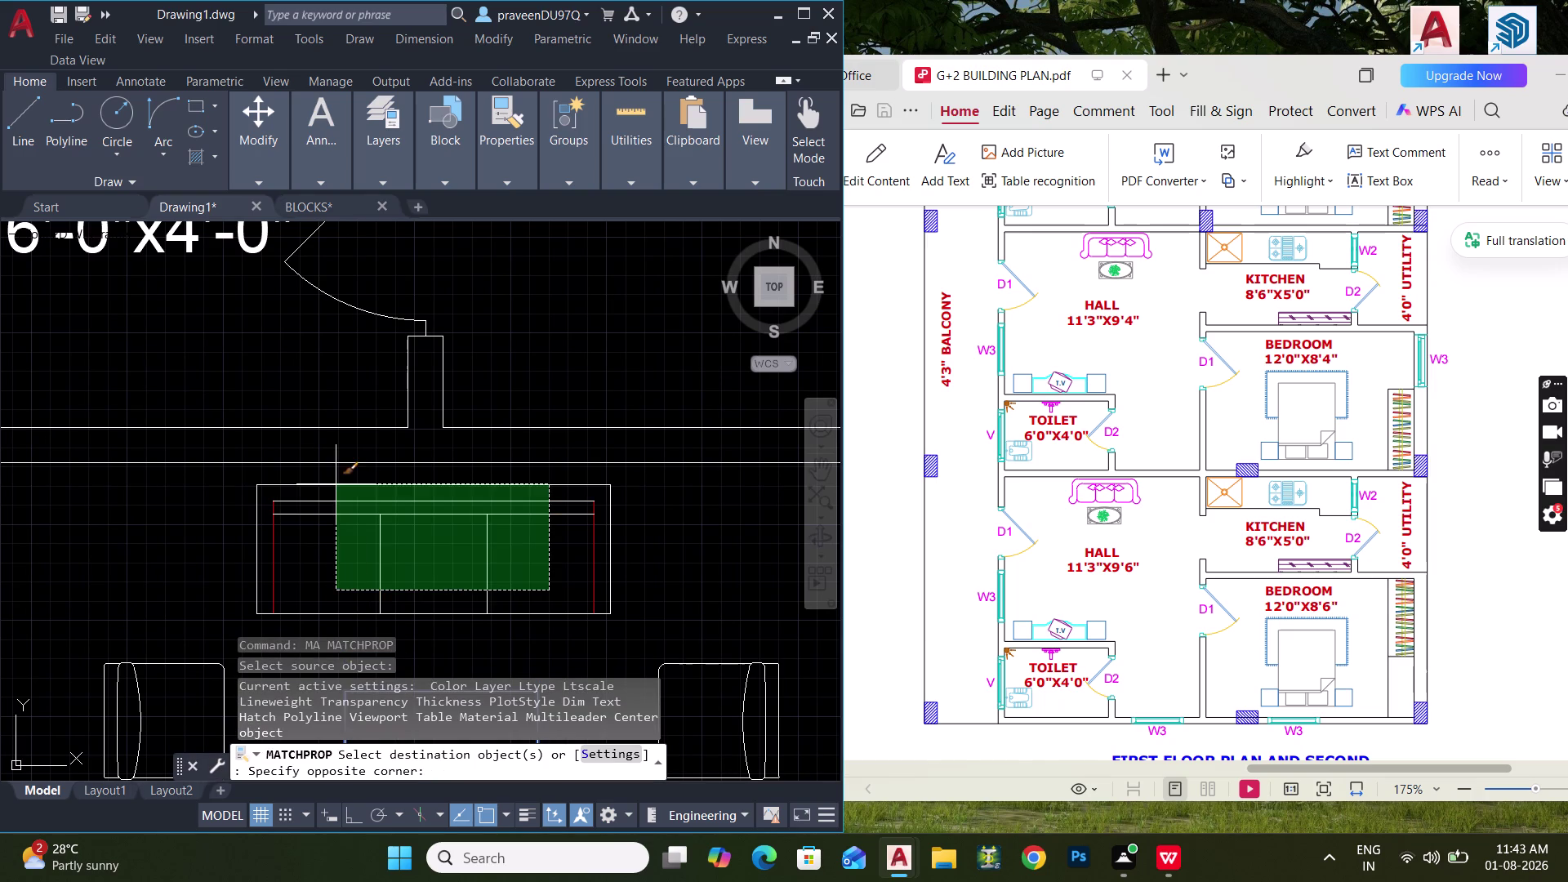
click(260, 496)
click(590, 580)
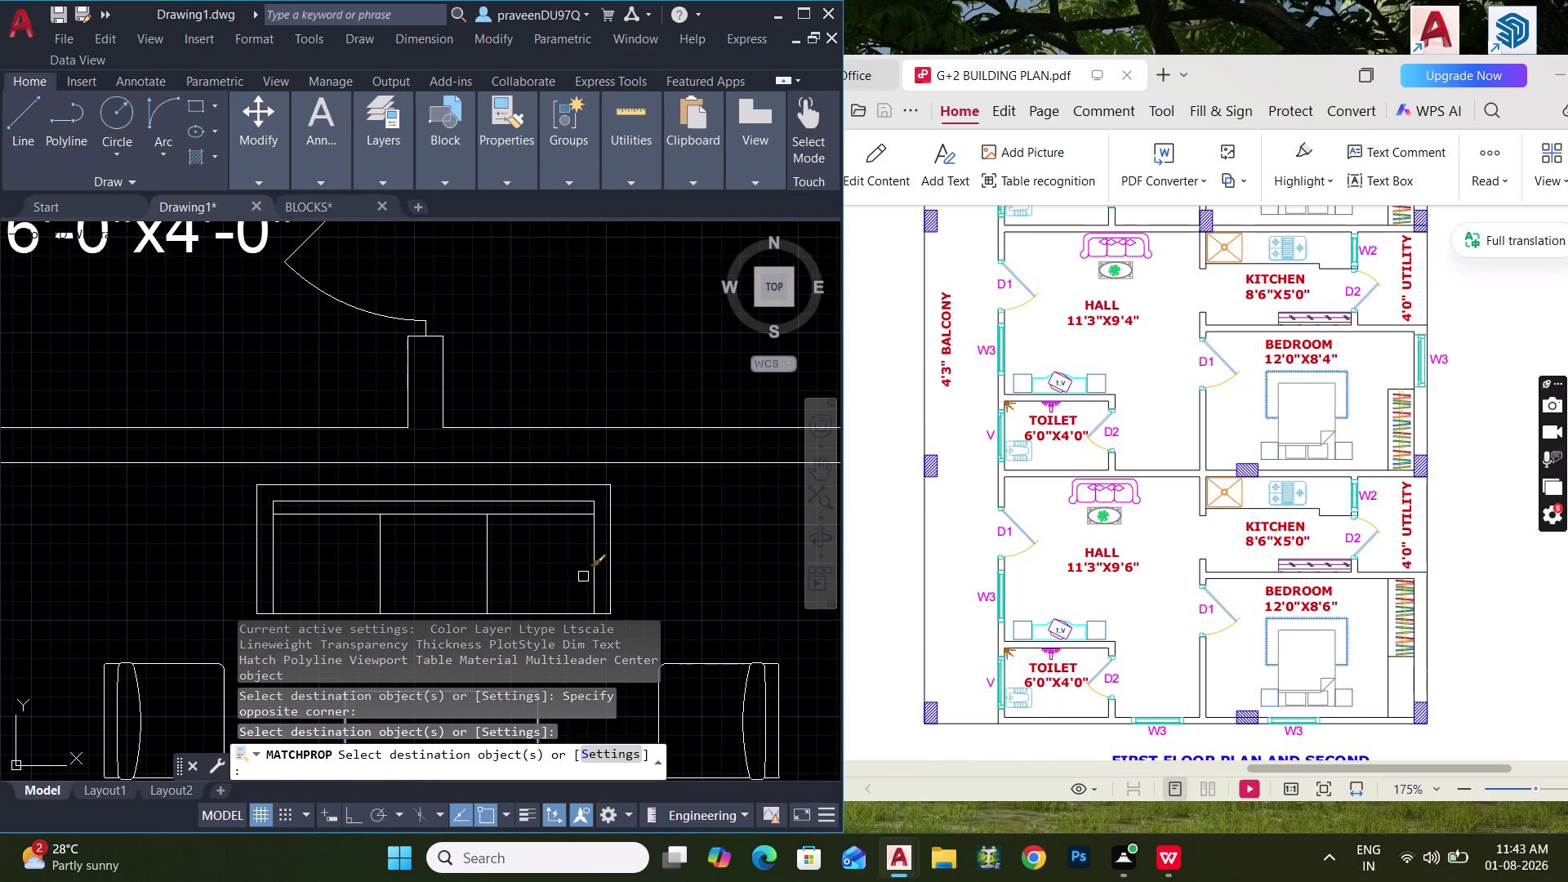
key(Escape)
scroll(down, 3)
middle_drag(506, 547, 523, 465)
scroll(down, 3)
middle_drag(520, 517, 522, 480)
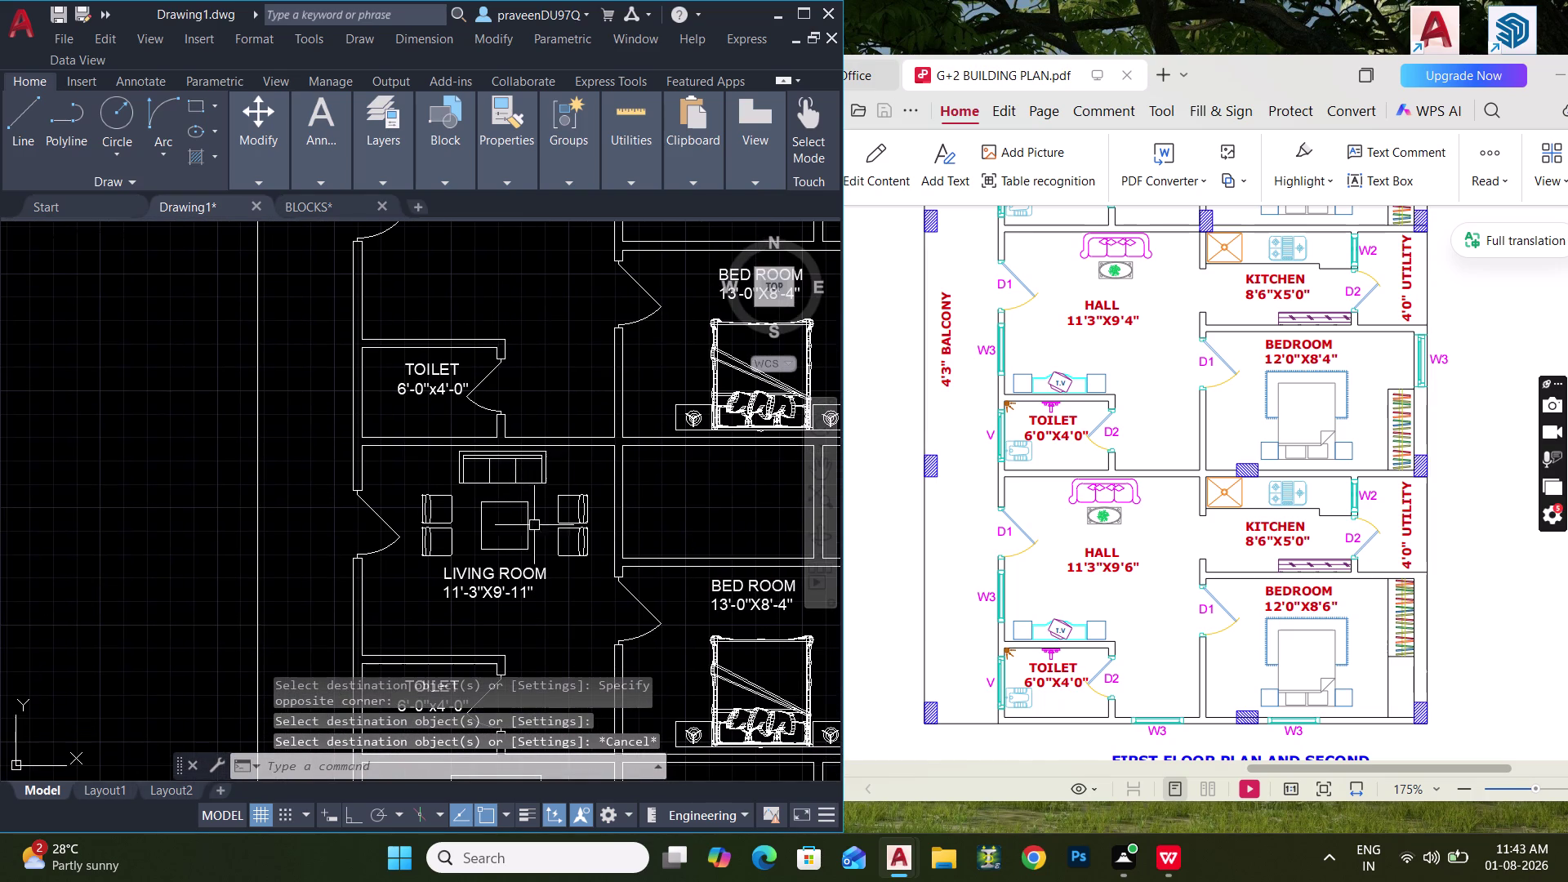
Start a new block named 01 with its base point near the living room.
key(b)
key(space)
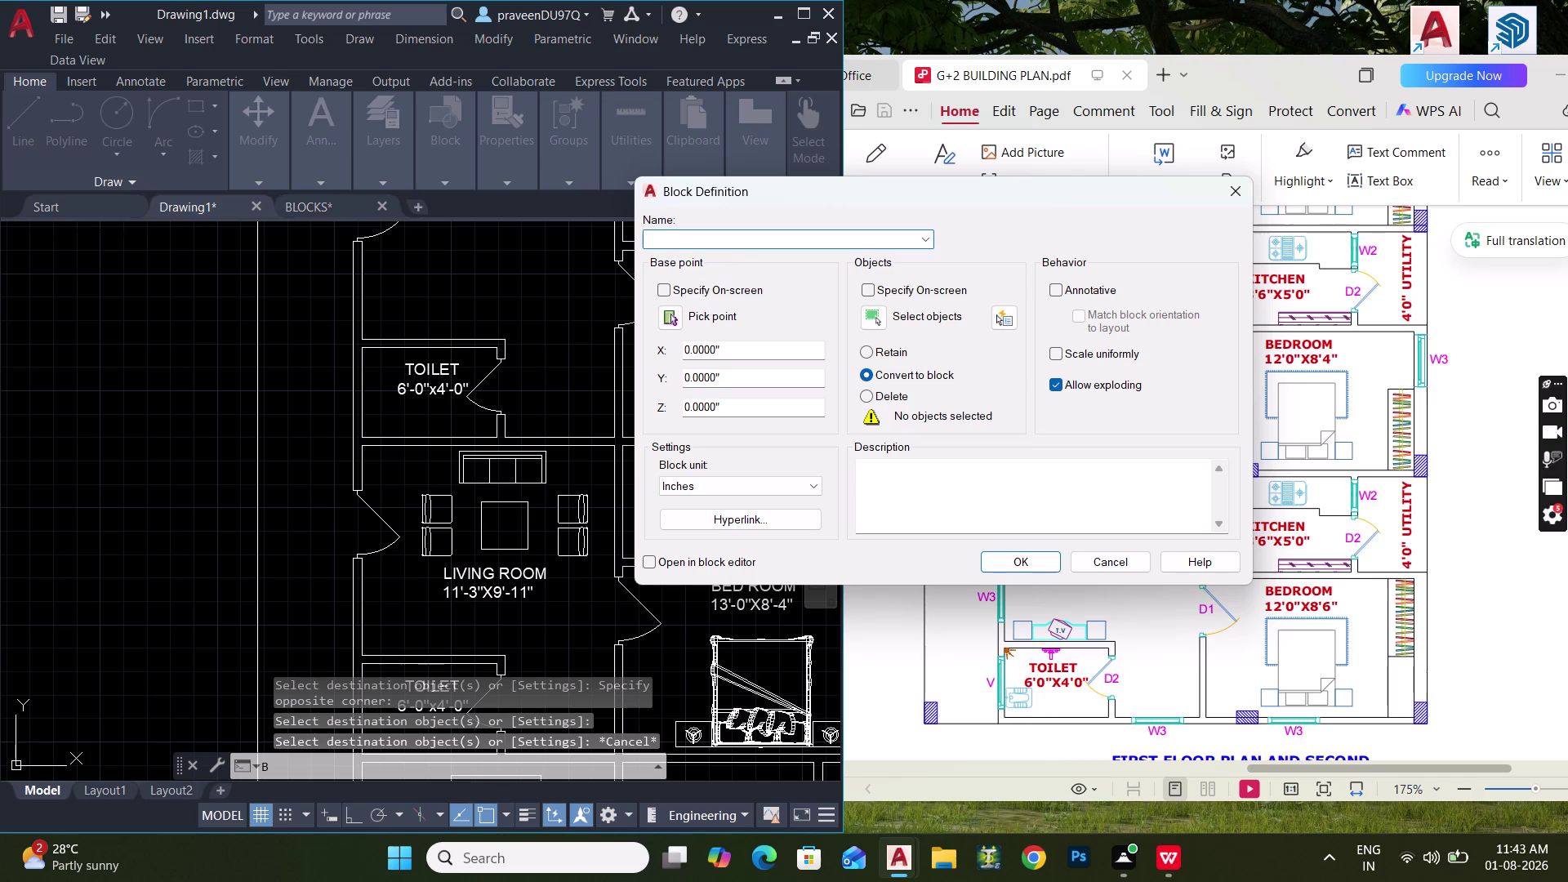
click(727, 243)
key(0)
key(1)
click(675, 315)
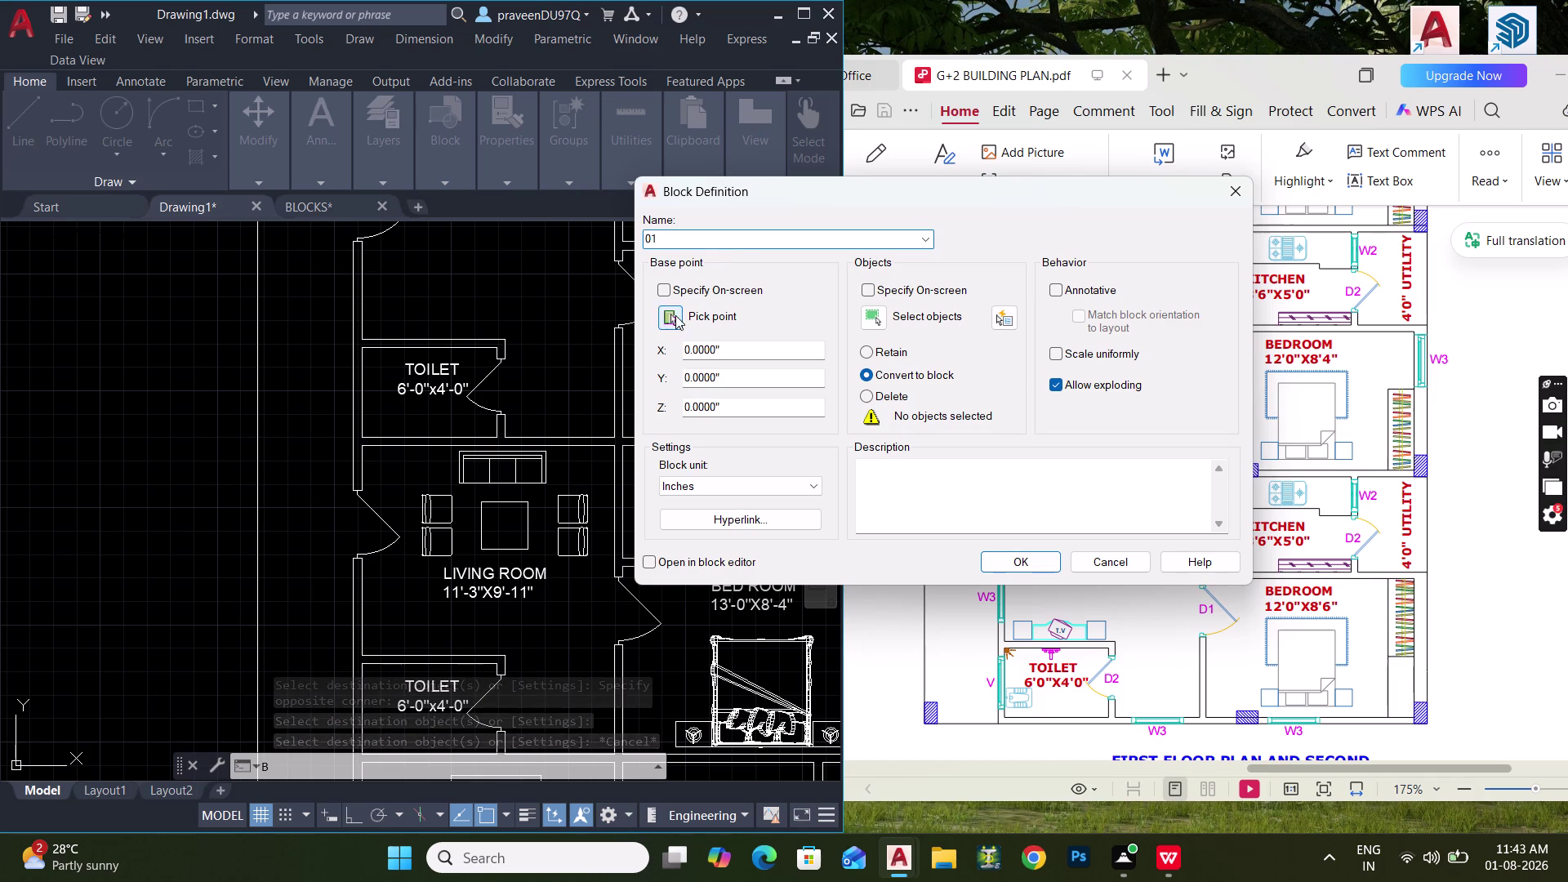
click(551, 477)
click(879, 317)
Select the living-room sofa, armchairs, table and chairs for block 01.
middle_drag(542, 535, 586, 501)
scroll(up, 3)
drag(628, 547, 602, 516)
click(510, 442)
drag(542, 461, 534, 458)
click(481, 415)
drag(588, 419, 573, 418)
click(358, 373)
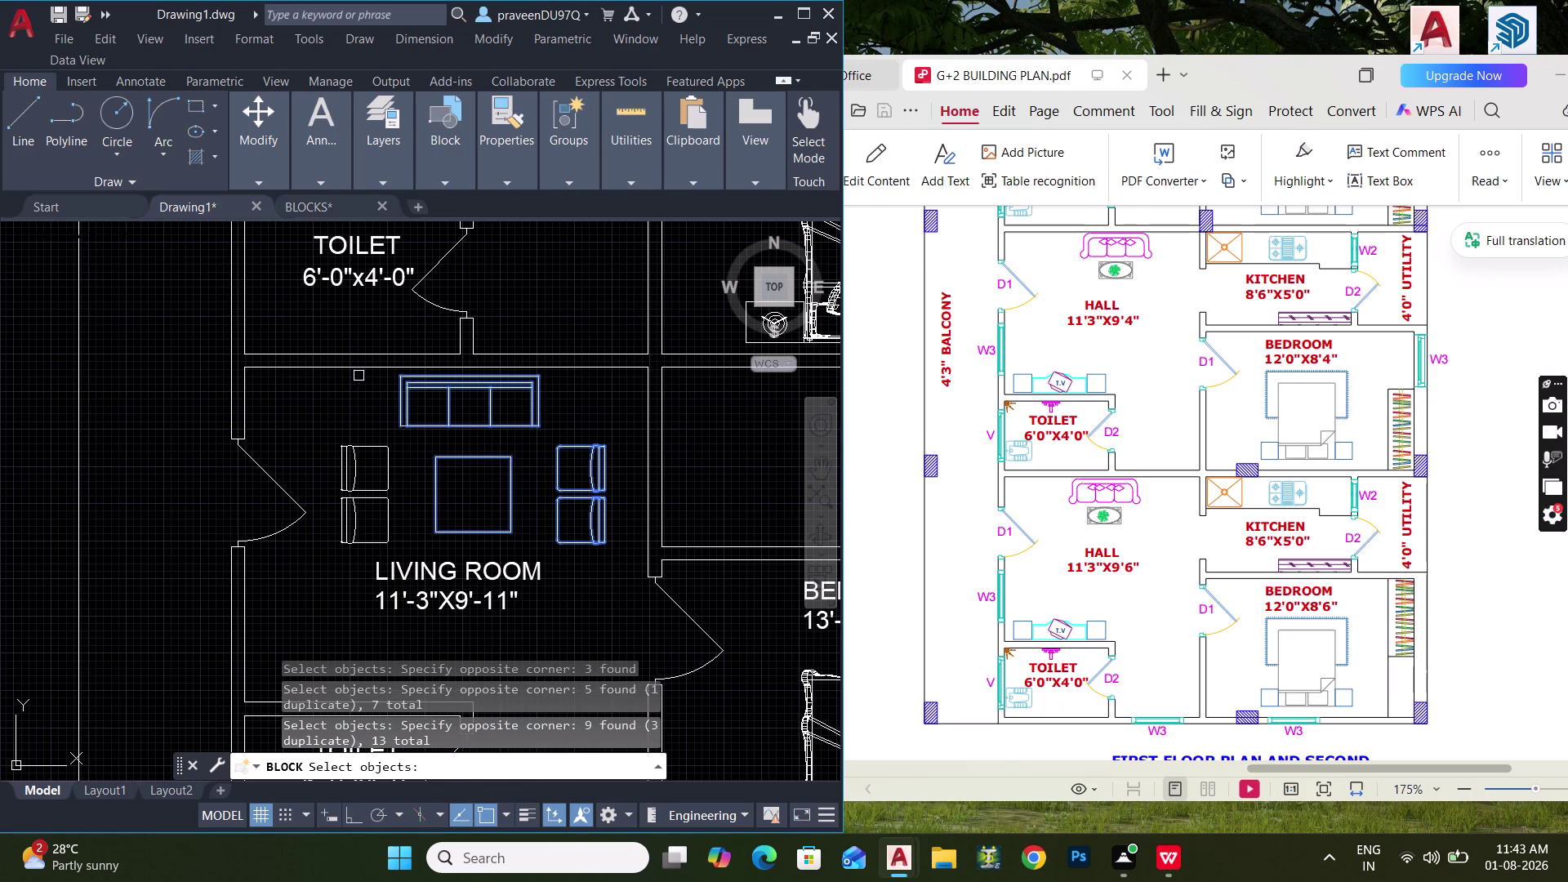
drag(418, 520, 396, 502)
click(343, 440)
middle_drag(378, 491, 389, 446)
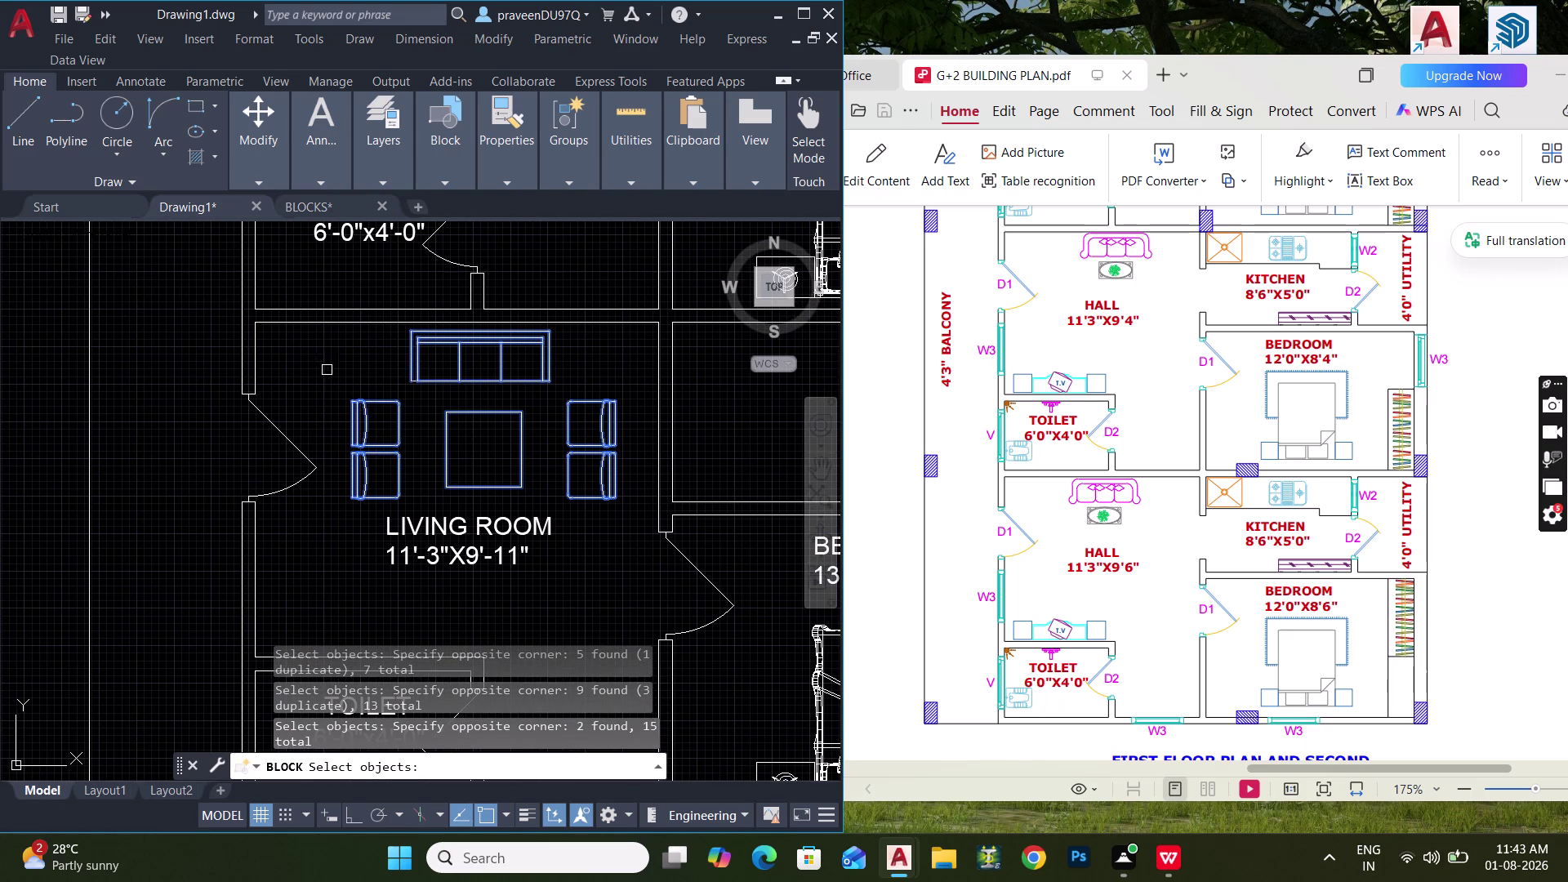
click(325, 367)
click(627, 498)
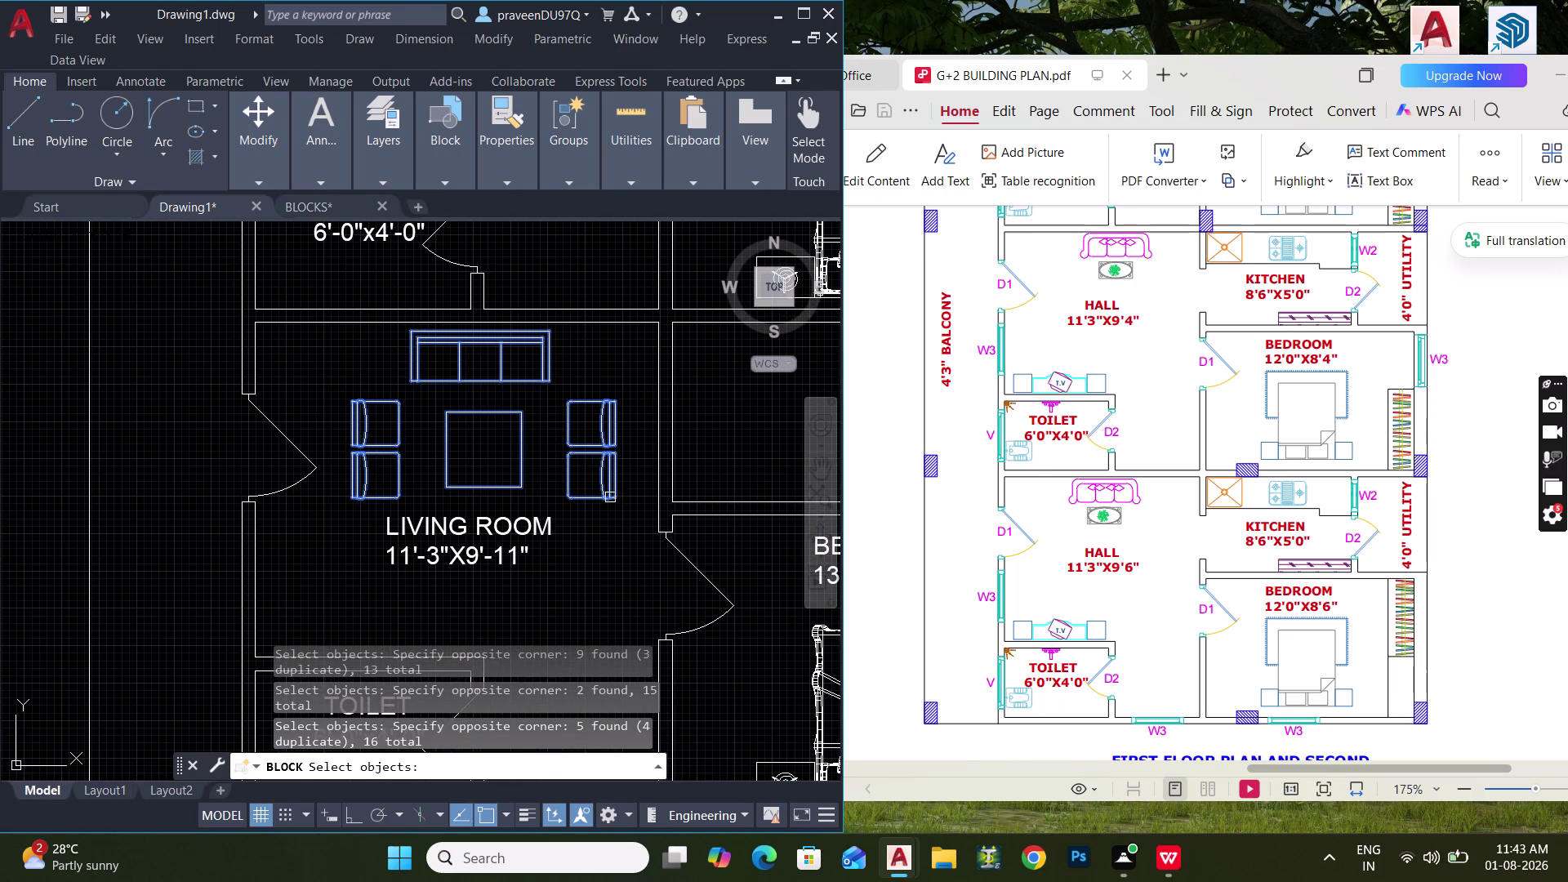
Create block 01 from the 16 selected furniture objects.
key(Return)
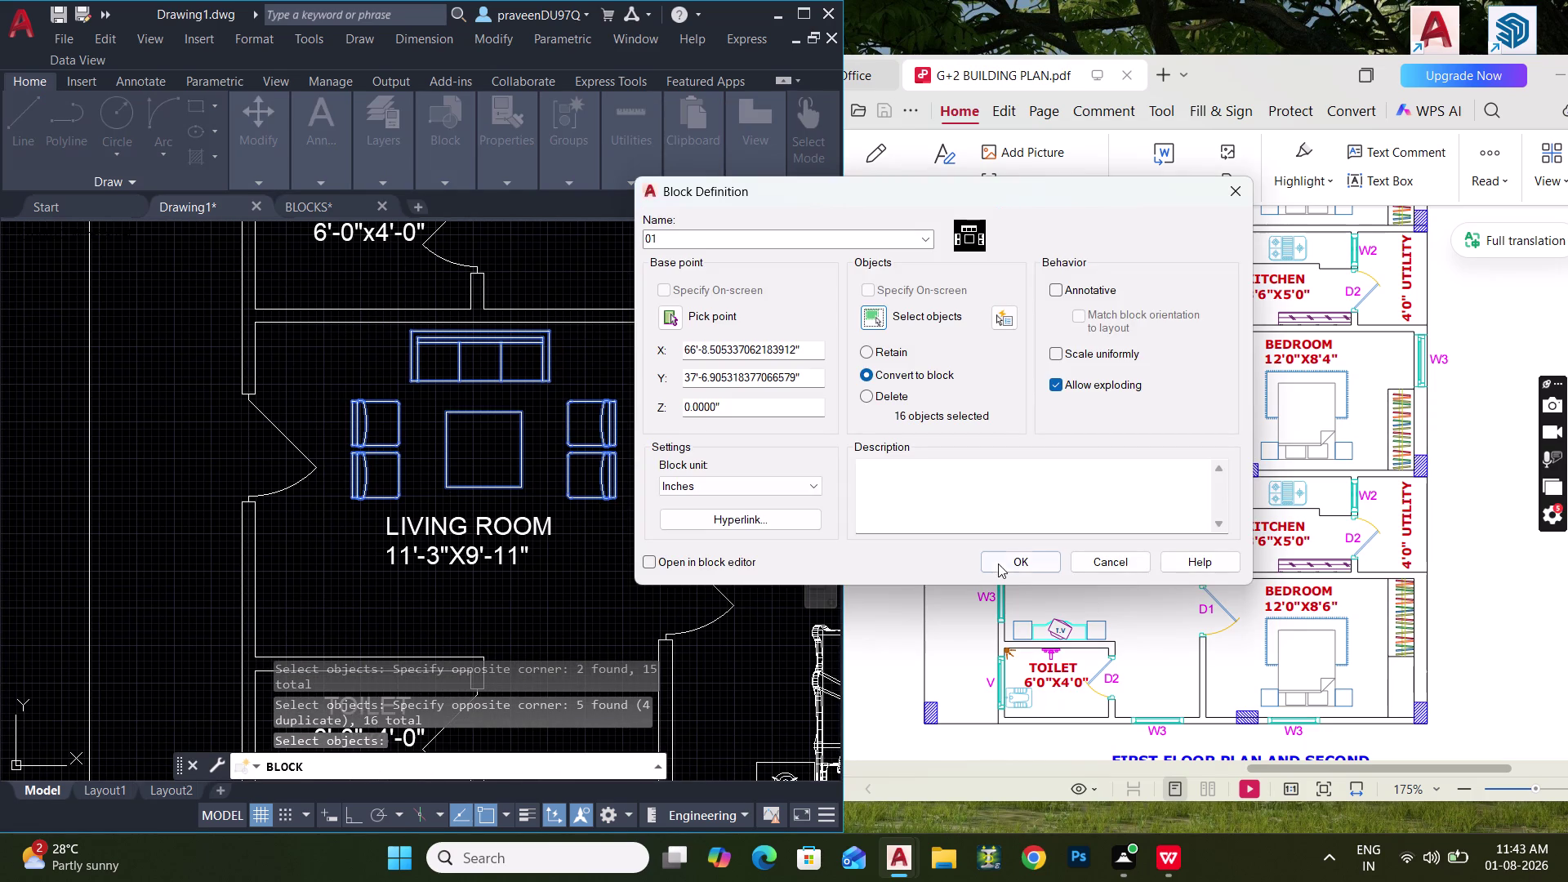
click(996, 560)
scroll(down, 3)
scroll(down, 3)
scroll(up, 3)
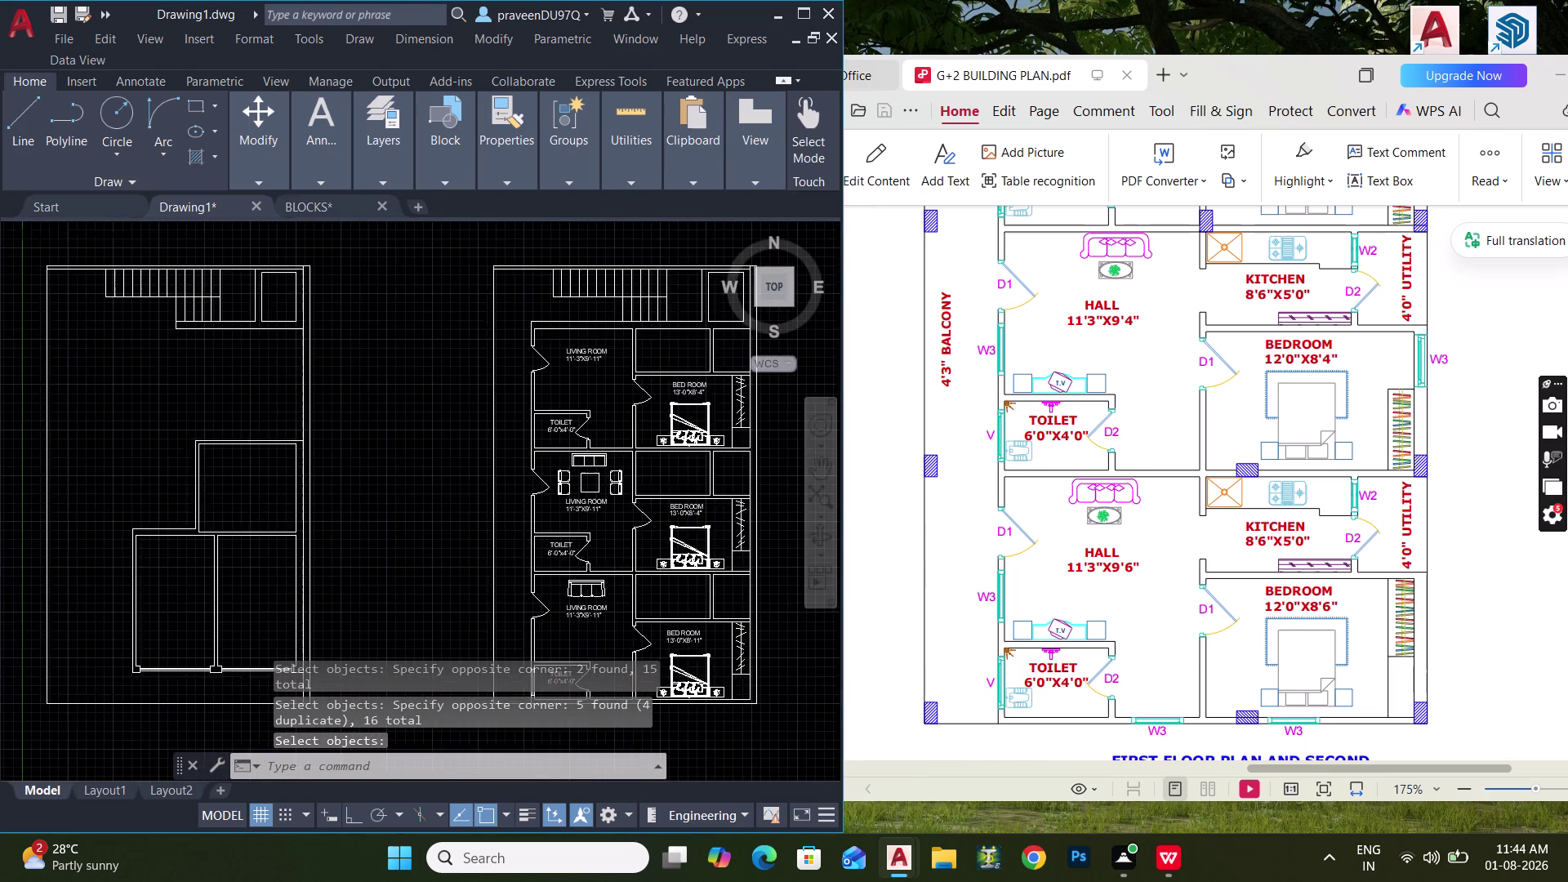
middle_drag(635, 481, 660, 398)
click(600, 554)
key(Delete)
key(BackSpace)
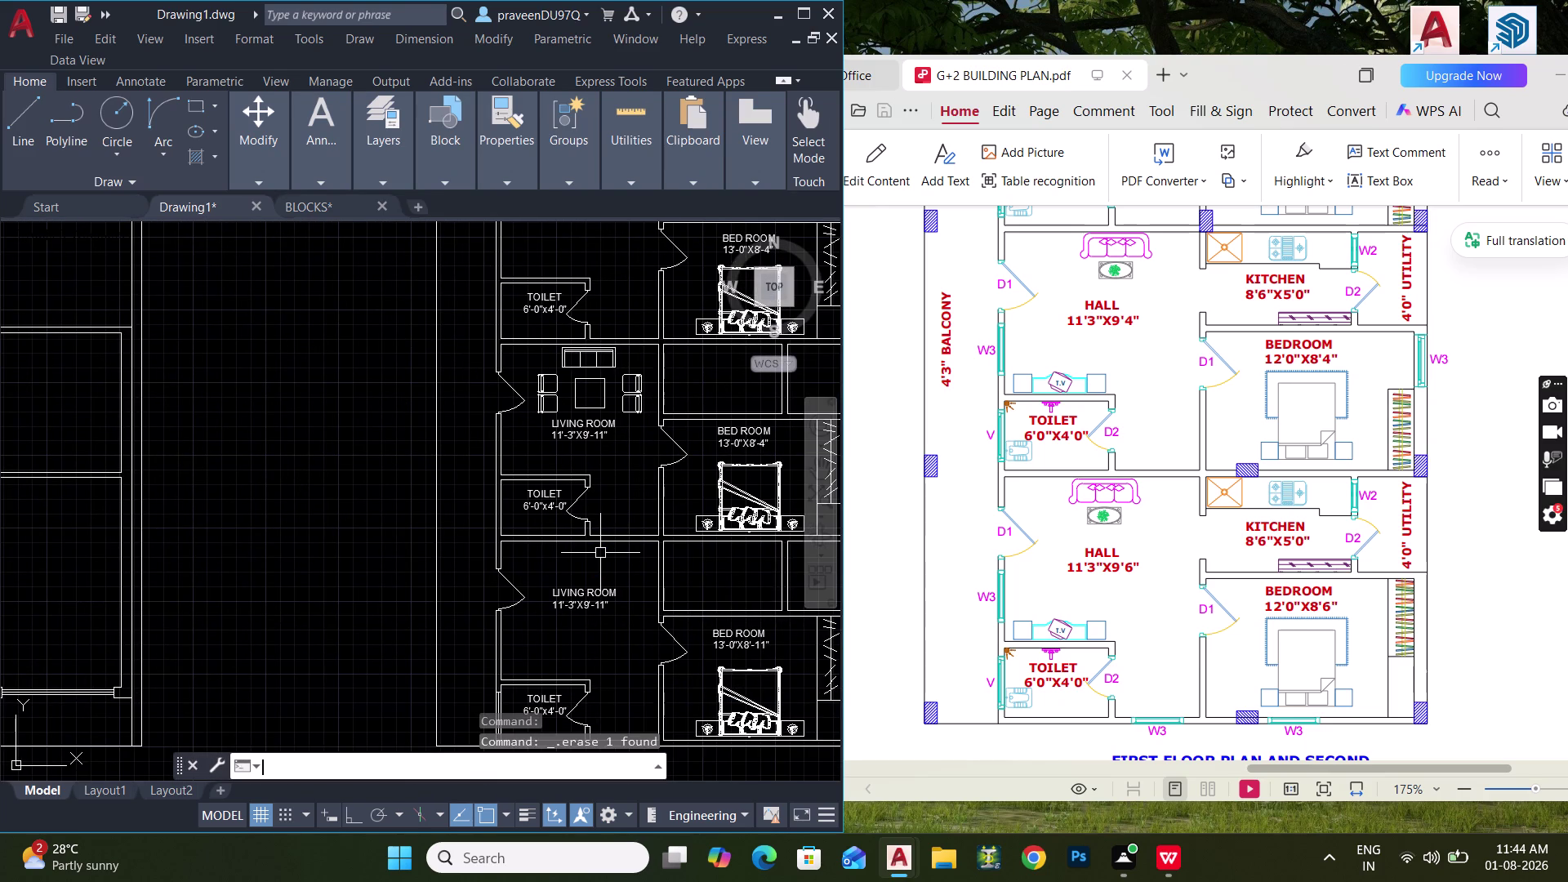
click(612, 363)
middle_drag(670, 406, 668, 450)
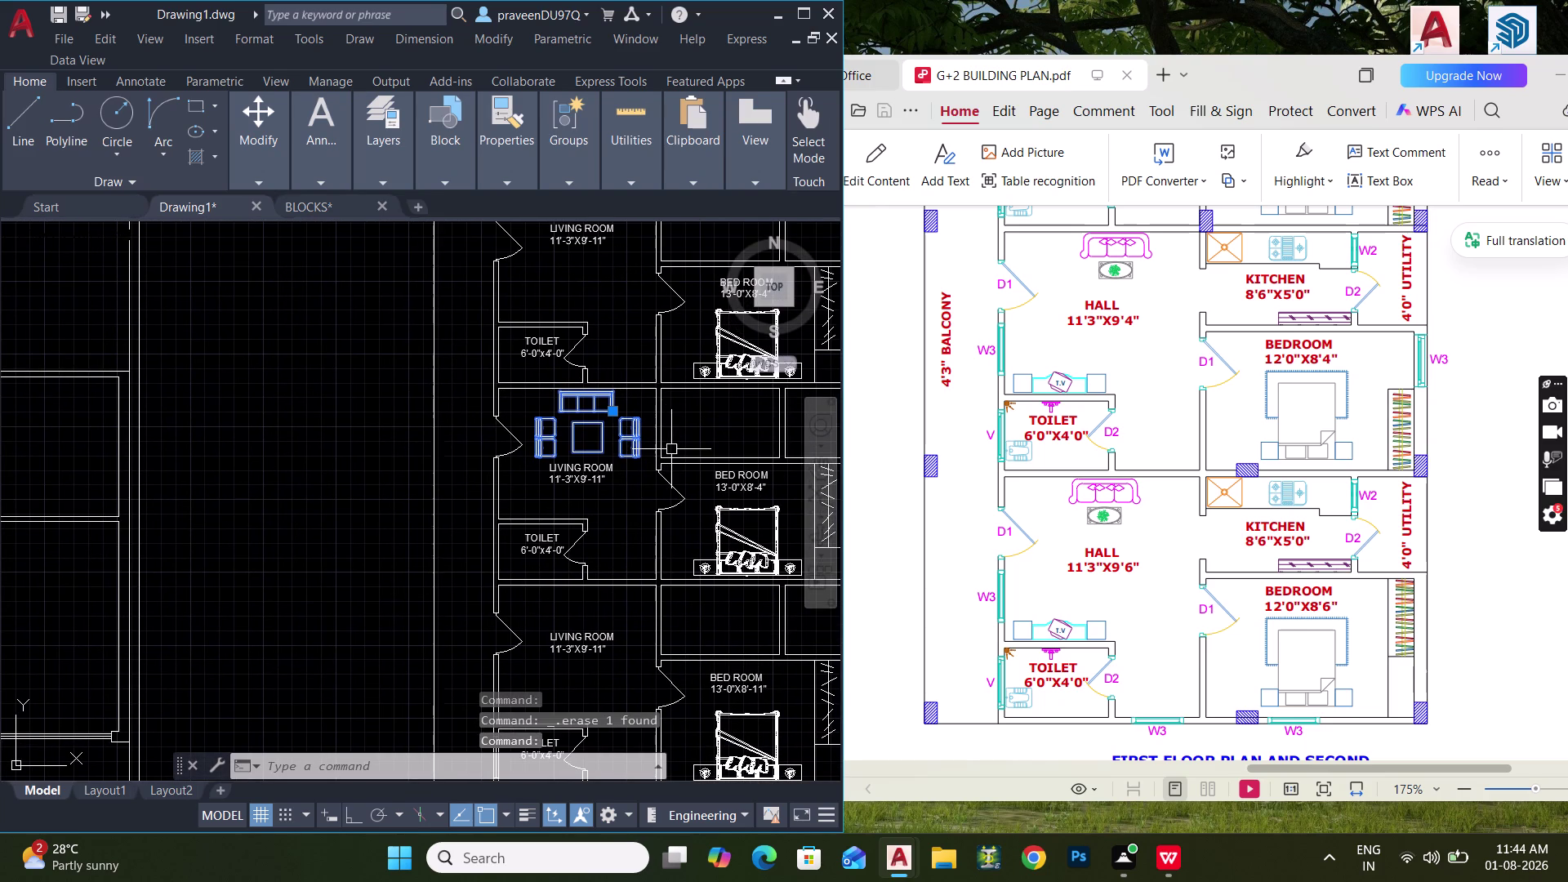
key(Escape)
click(596, 632)
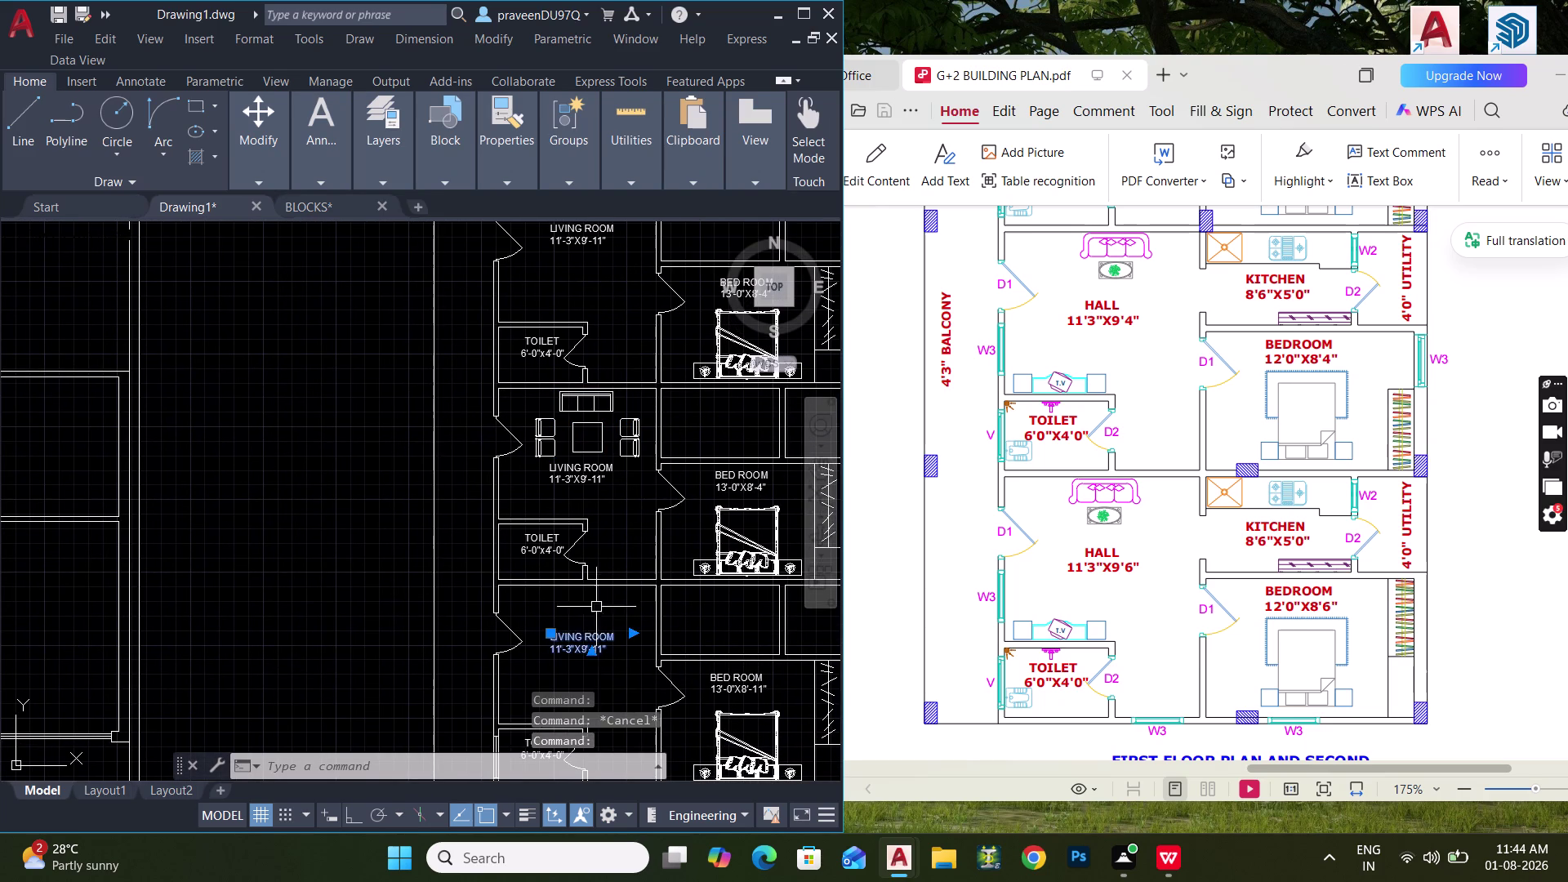
middle_drag(605, 480, 609, 587)
click(593, 334)
key(Delete)
middle_drag(543, 467, 551, 406)
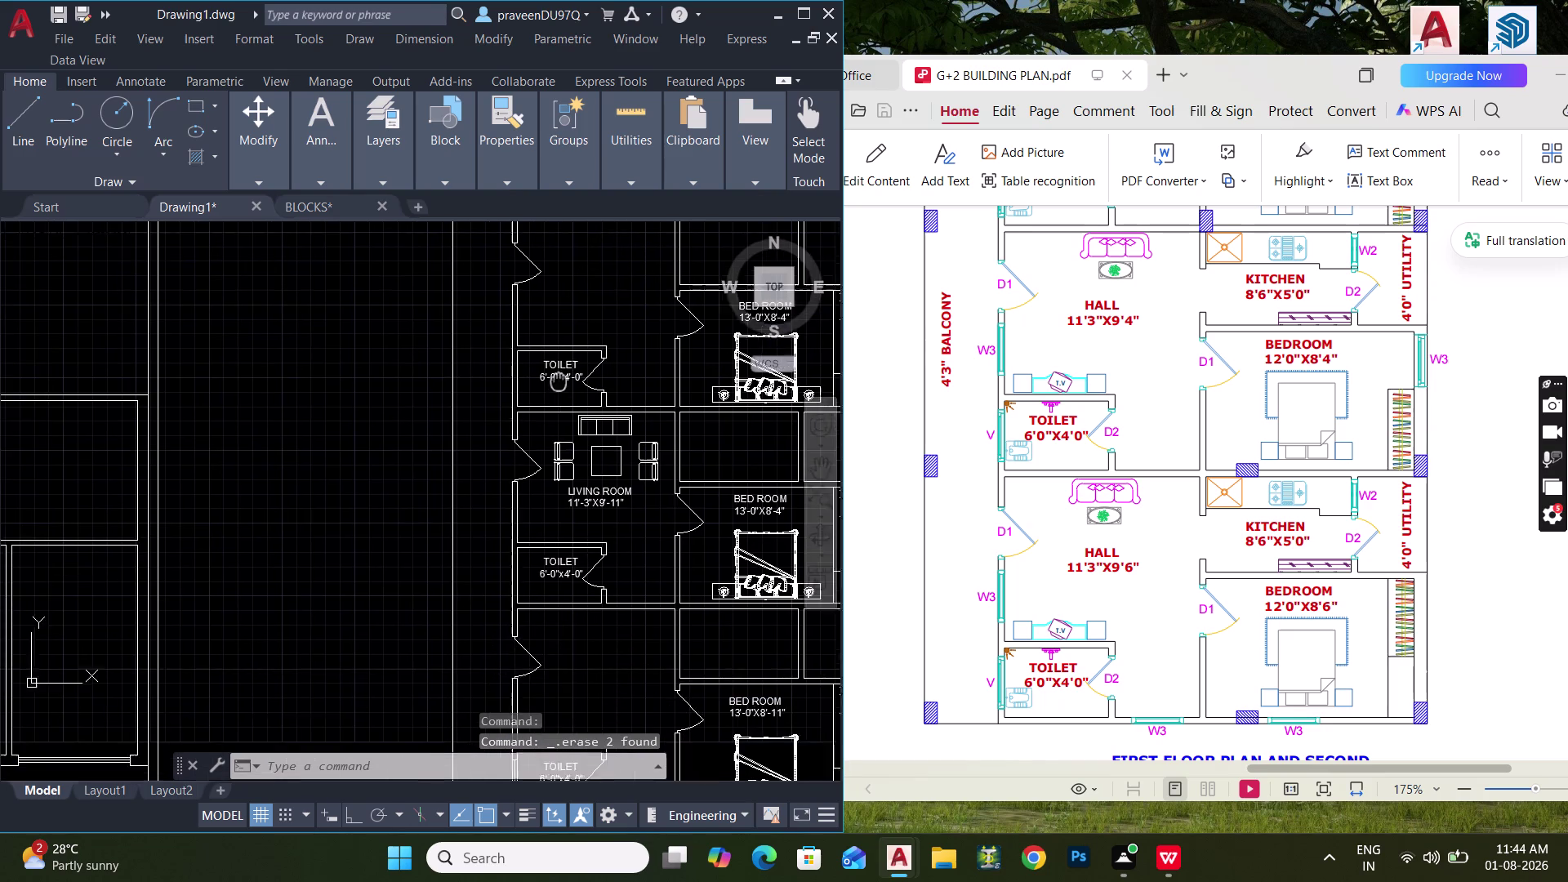
middle_drag(551, 406, 563, 373)
scroll(up, 3)
drag(706, 580, 659, 529)
click(517, 411)
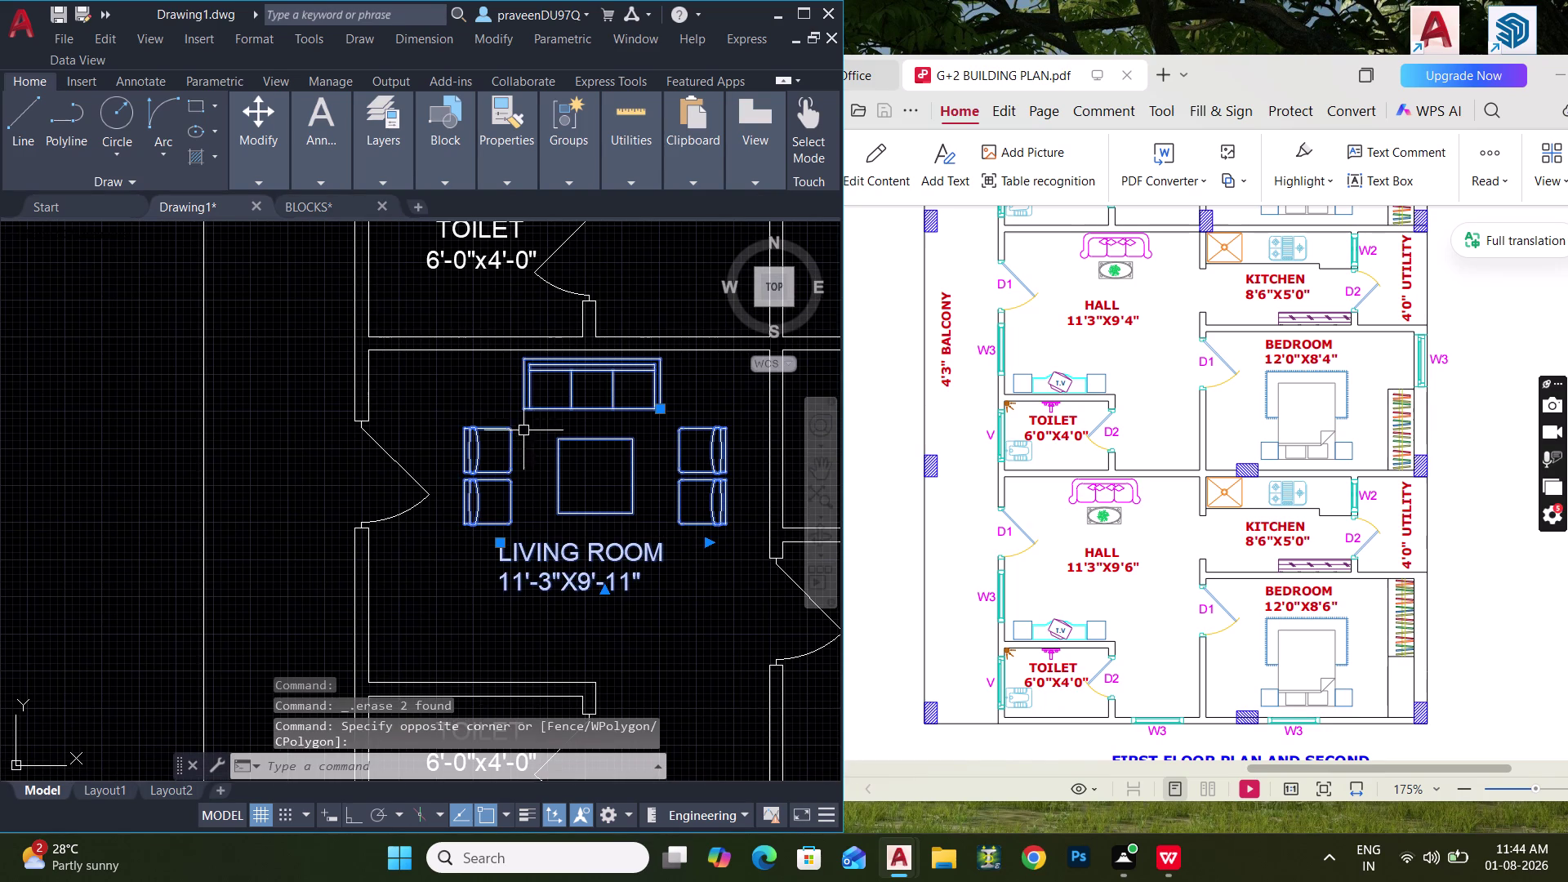
key(c)
key(o)
key(space)
middle_drag(657, 434, 580, 449)
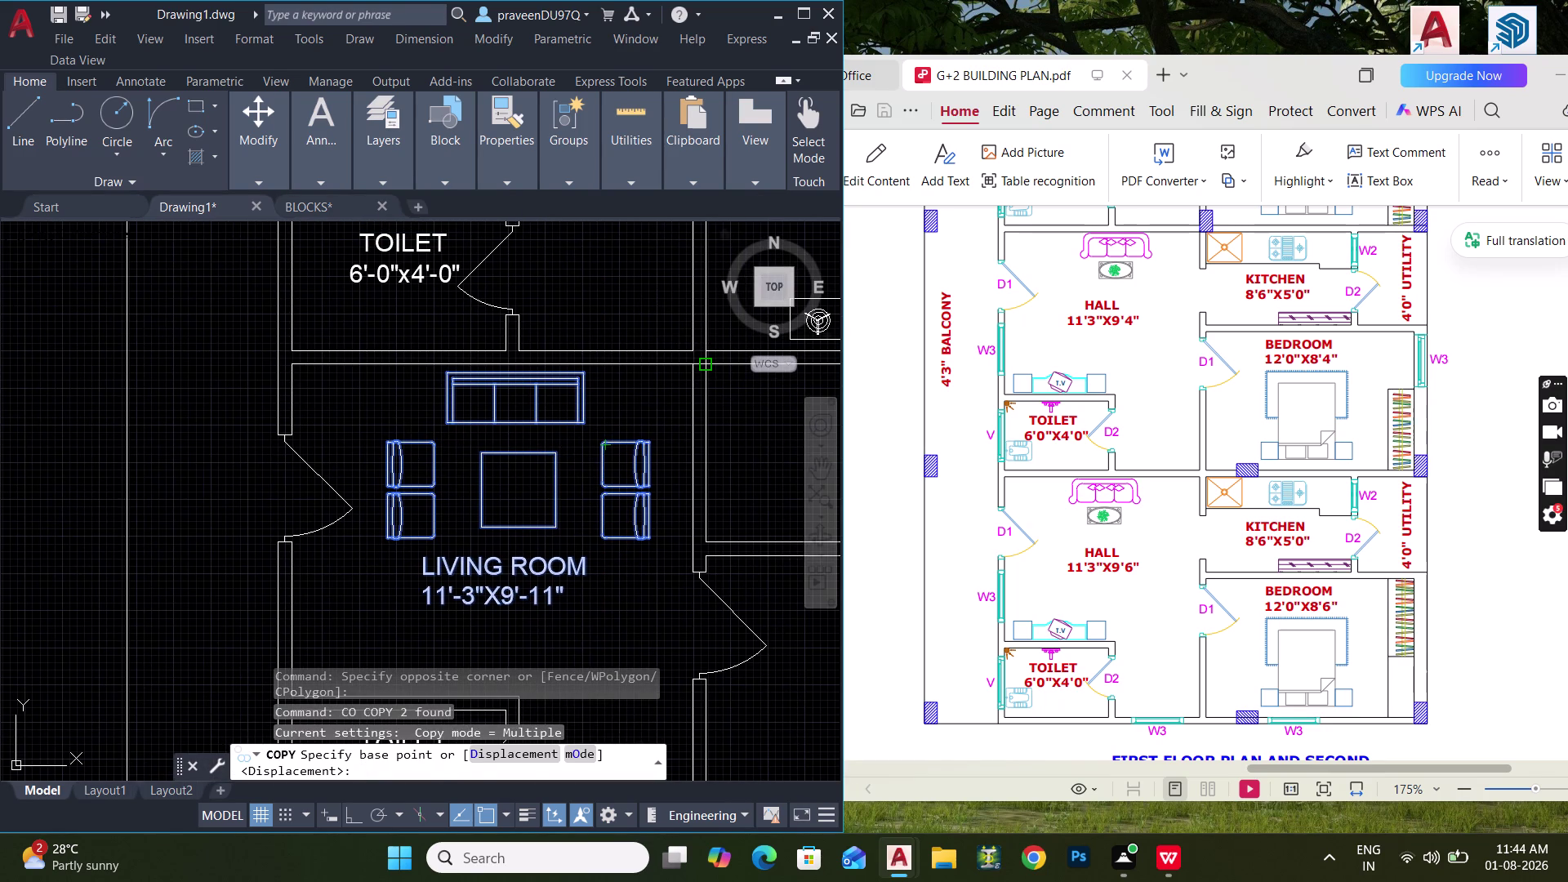
click(691, 367)
scroll(down, 3)
middle_drag(654, 449, 670, 297)
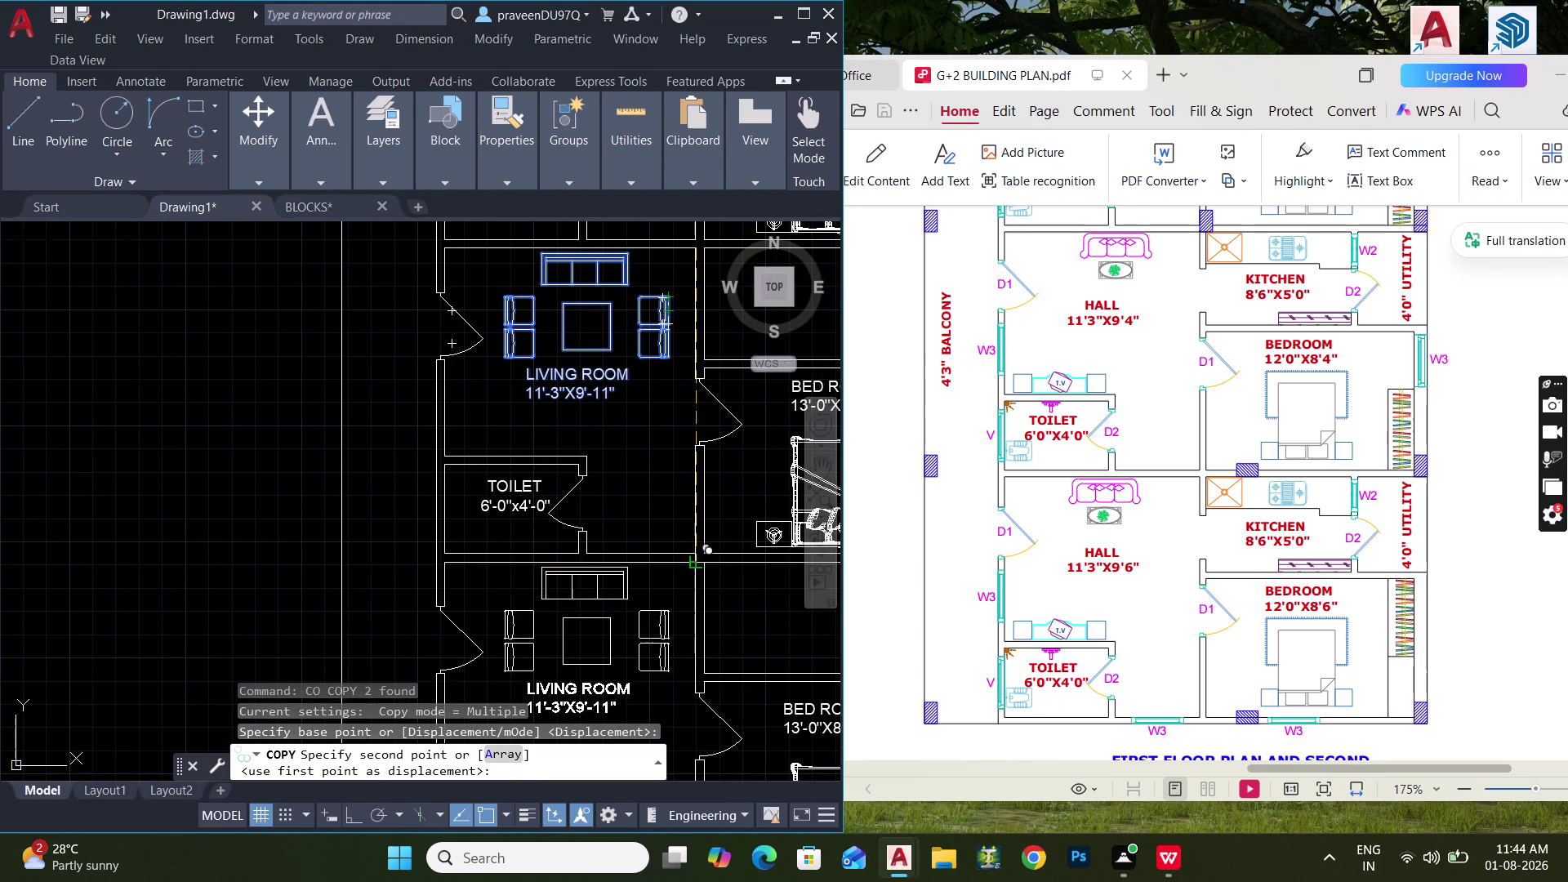
click(697, 570)
middle_drag(671, 399, 666, 661)
middle_drag(633, 397, 653, 696)
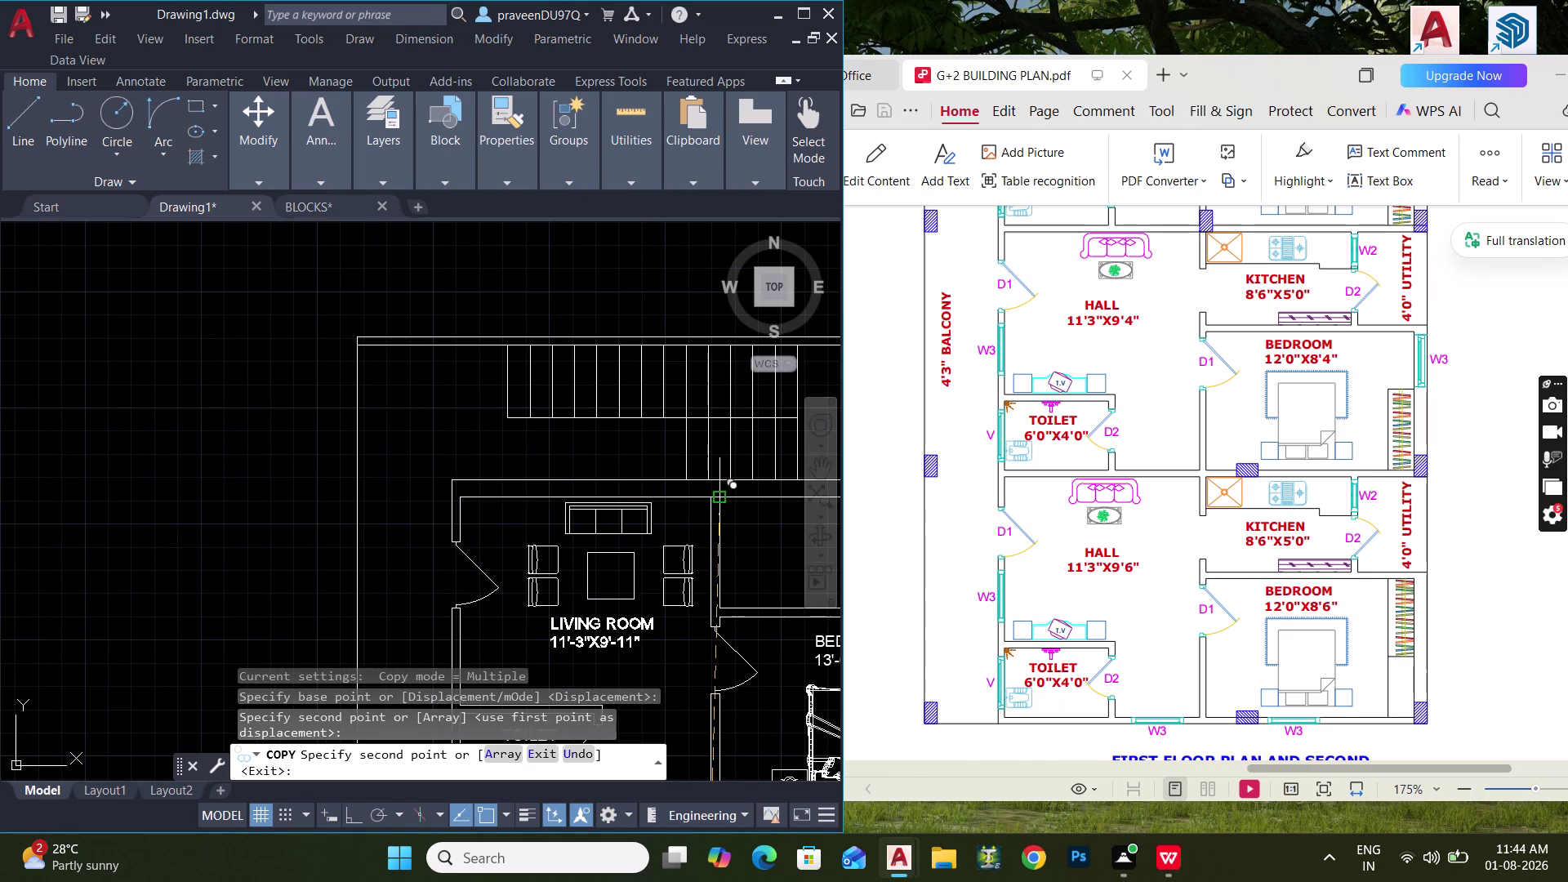
click(706, 502)
scroll(down, 3)
key(Escape)
middle_drag(664, 544, 666, 410)
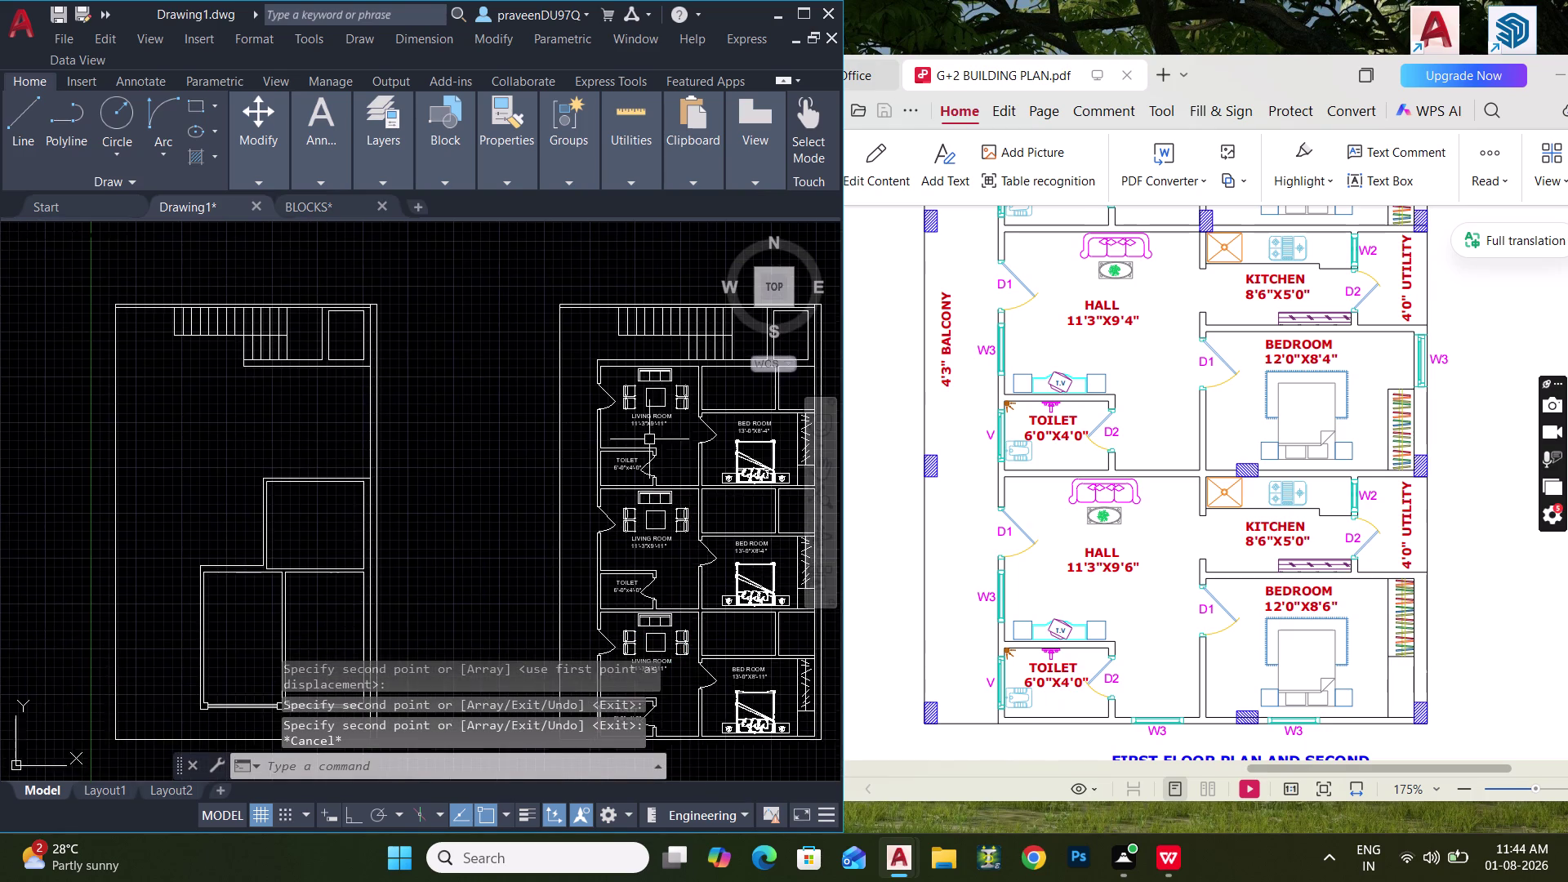
scroll(up, 3)
middle_drag(639, 499, 655, 415)
scroll(down, 3)
middle_drag(647, 418, 665, 254)
middle_drag(619, 439, 618, 373)
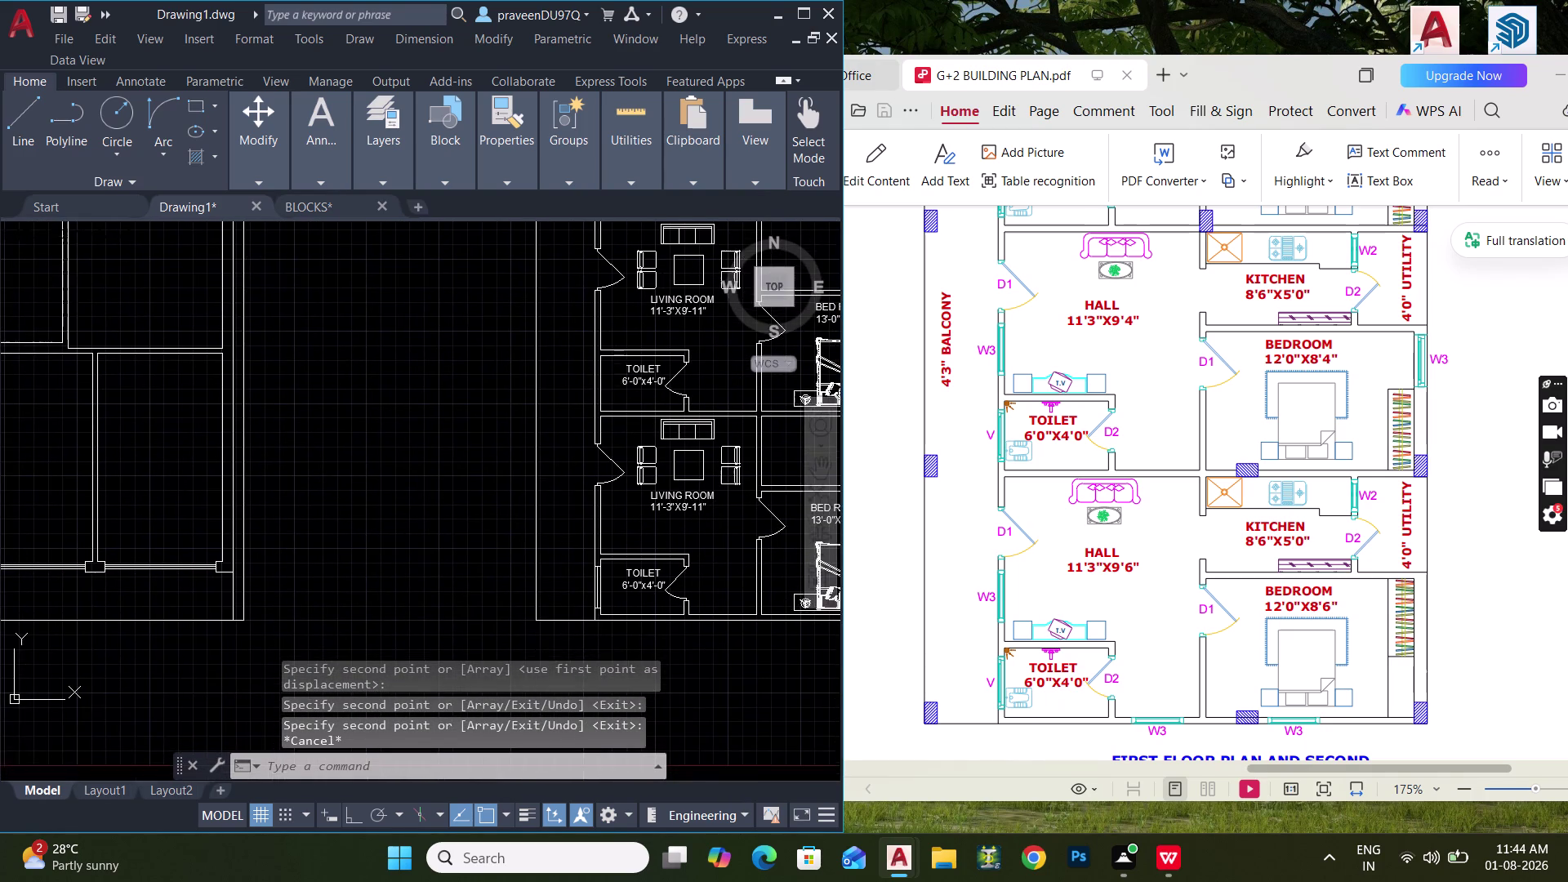
middle_drag(618, 394, 618, 455)
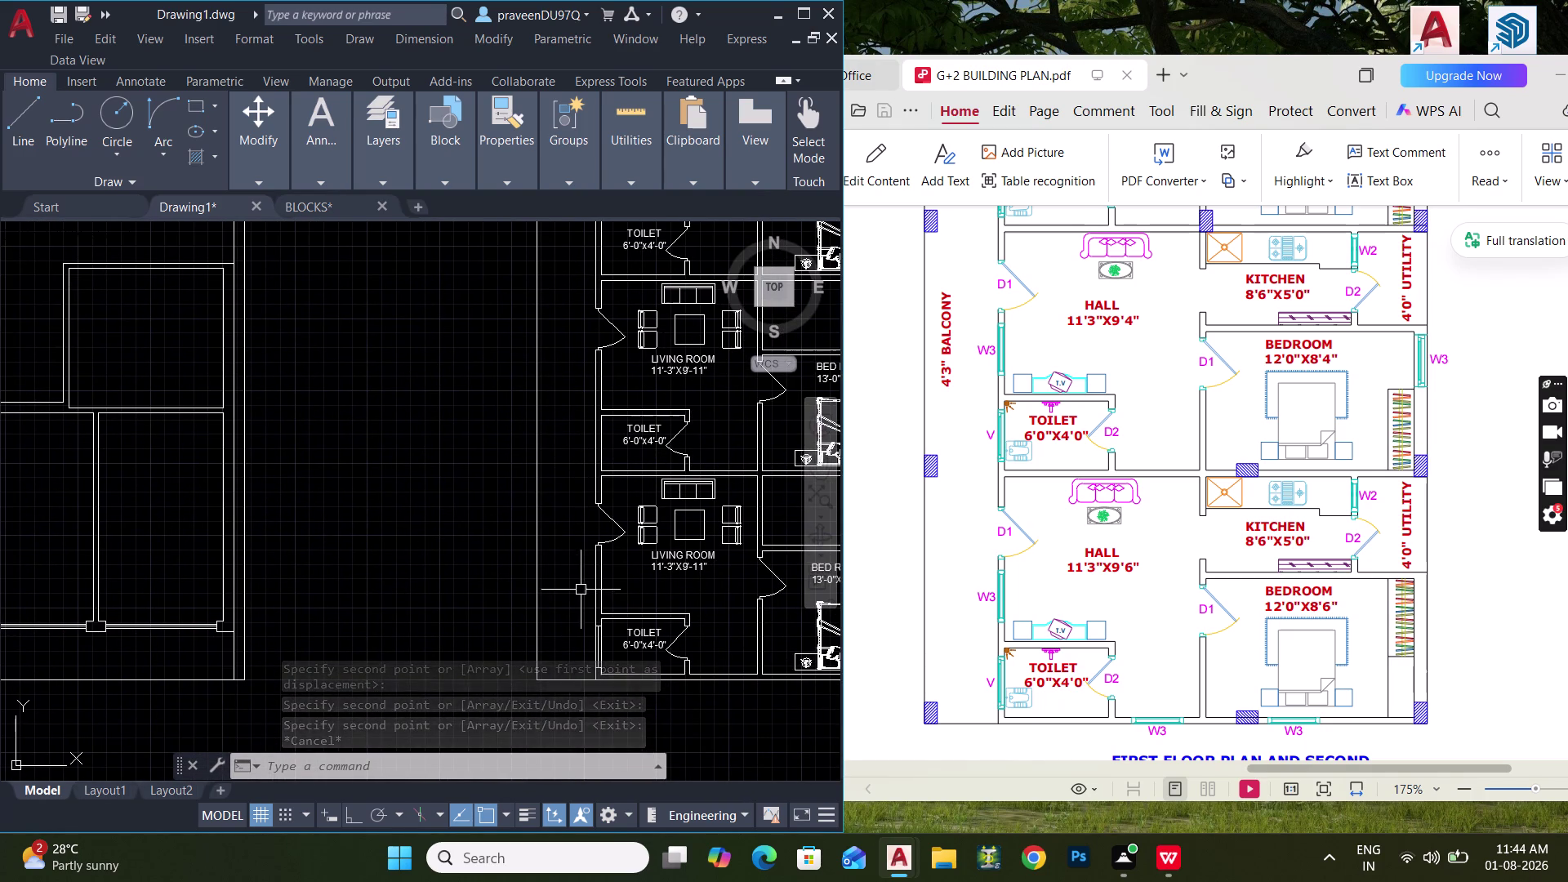
scroll(up, 3)
scroll(up, 3)
Draw a short line on the living room's outer wall and delete a stray line.
middle_drag(584, 573, 550, 544)
text(L)
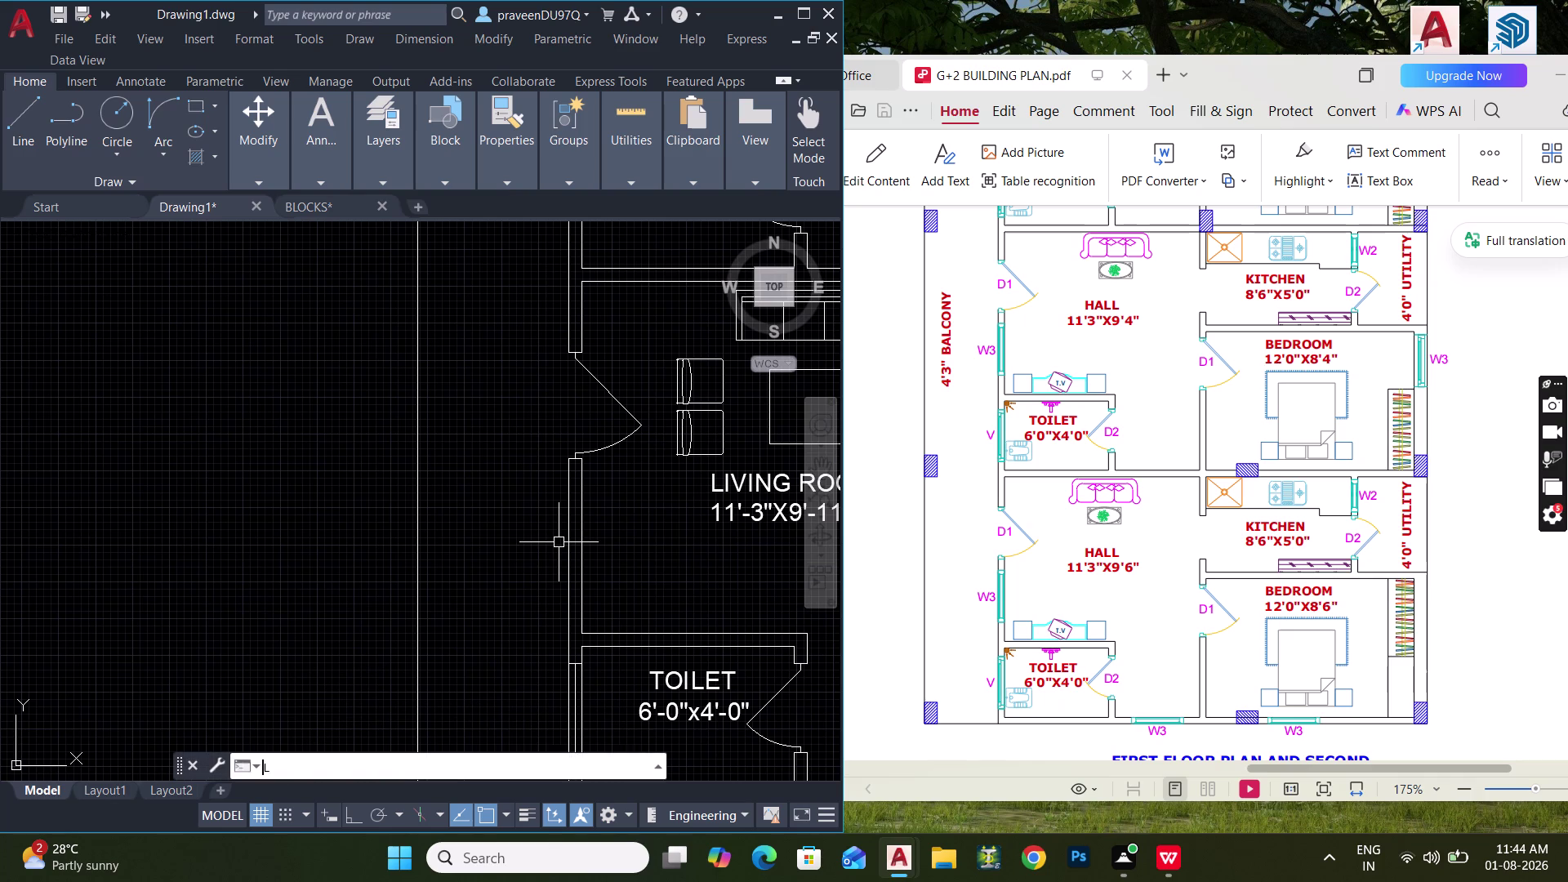
key(space)
click(580, 630)
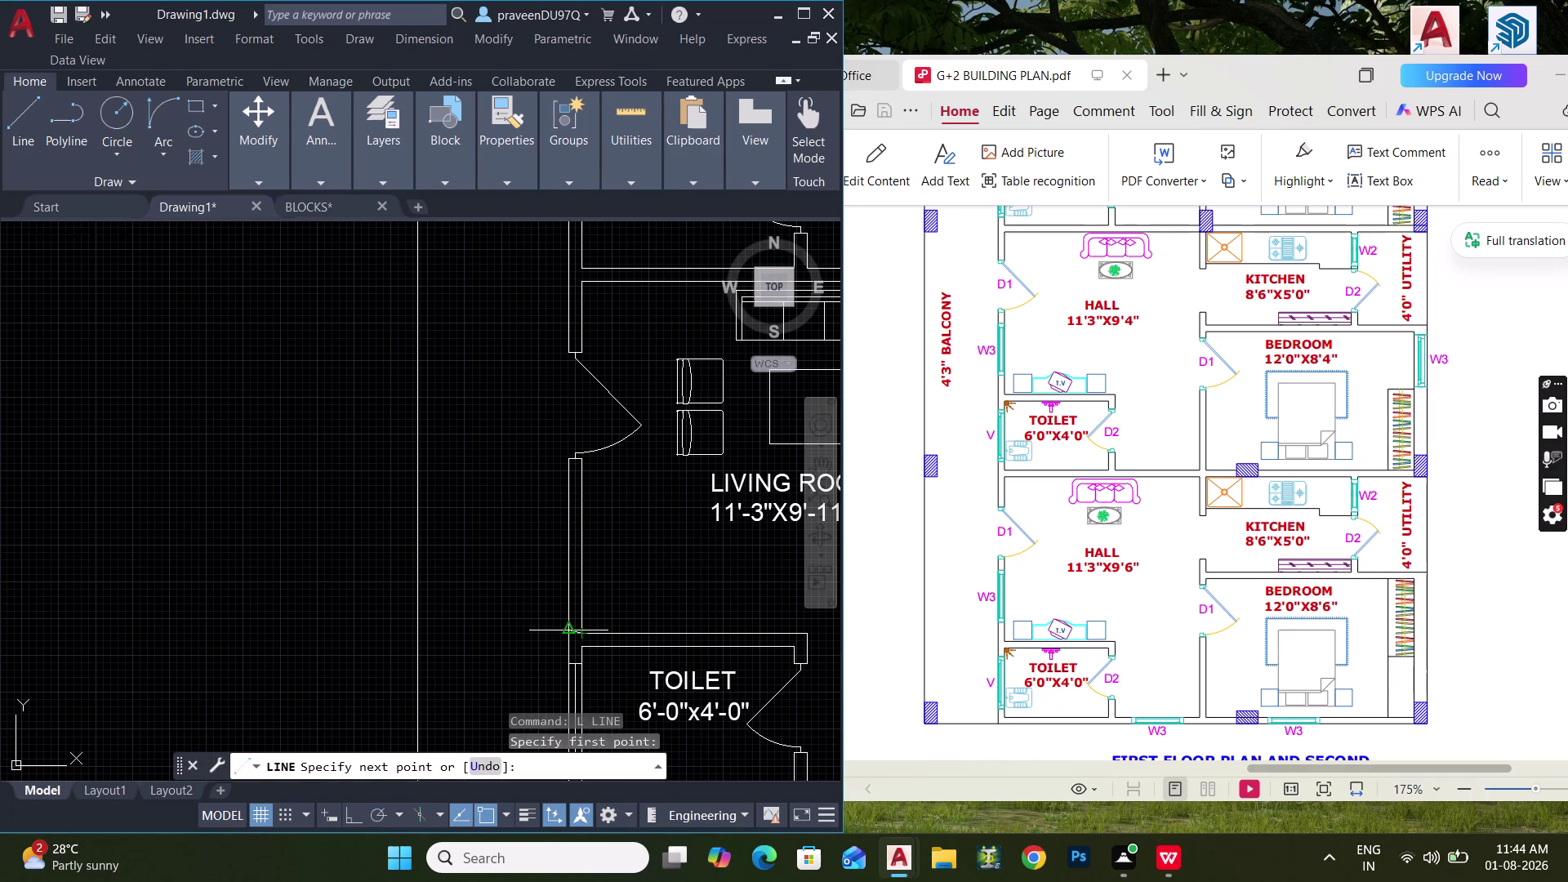
click(561, 629)
key(Escape)
scroll(up, 3)
middle_drag(552, 658, 584, 547)
click(448, 595)
click(433, 531)
key(Delete)
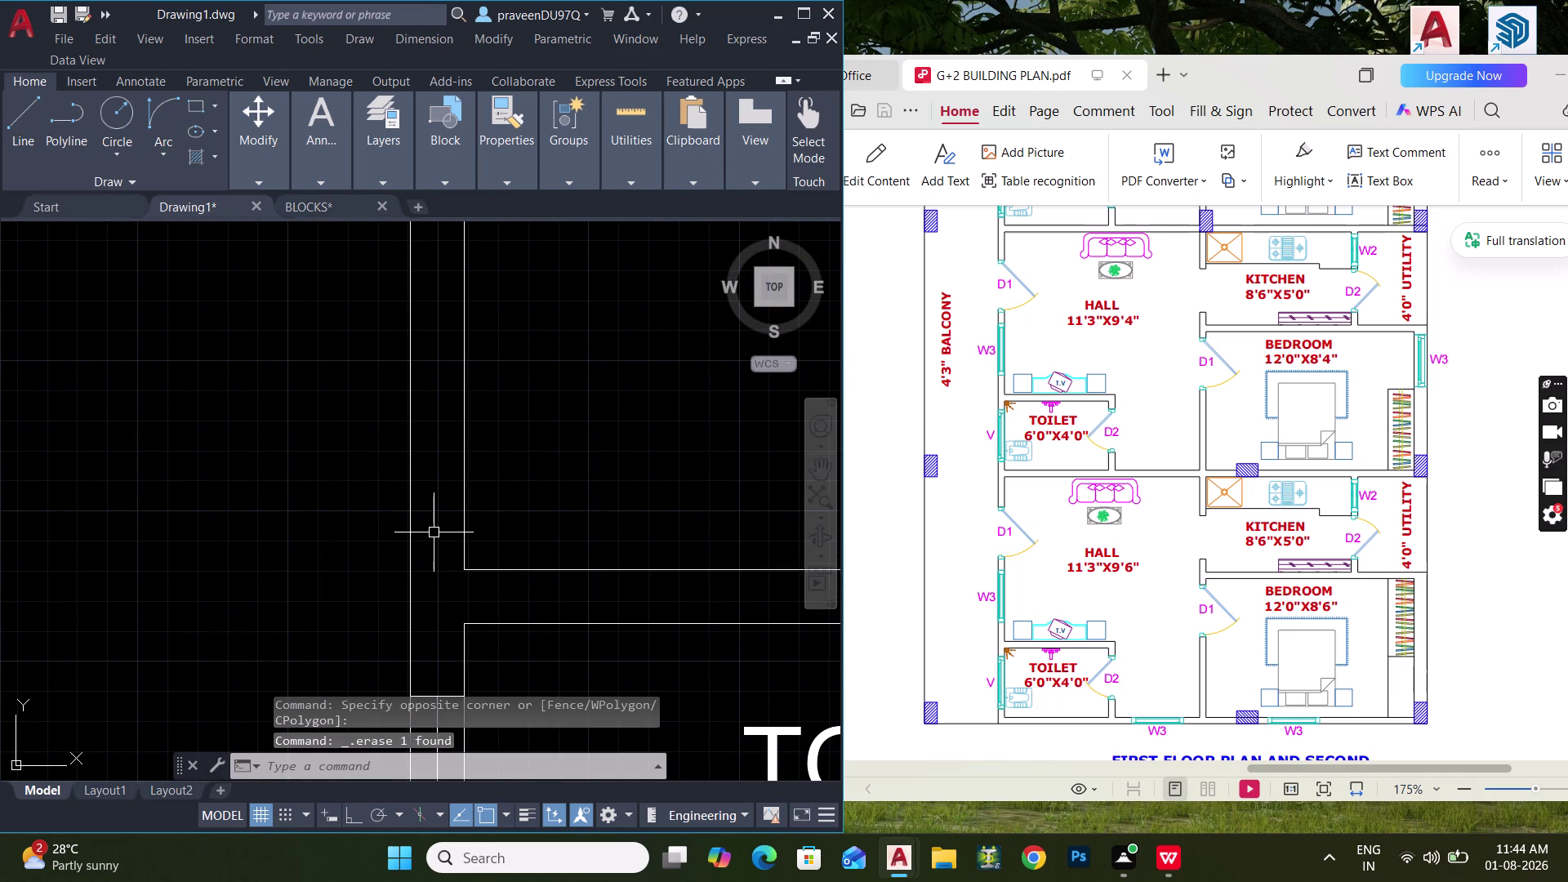
Draw a line across the outer wall at its edge.
text(L)
key(space)
click(461, 569)
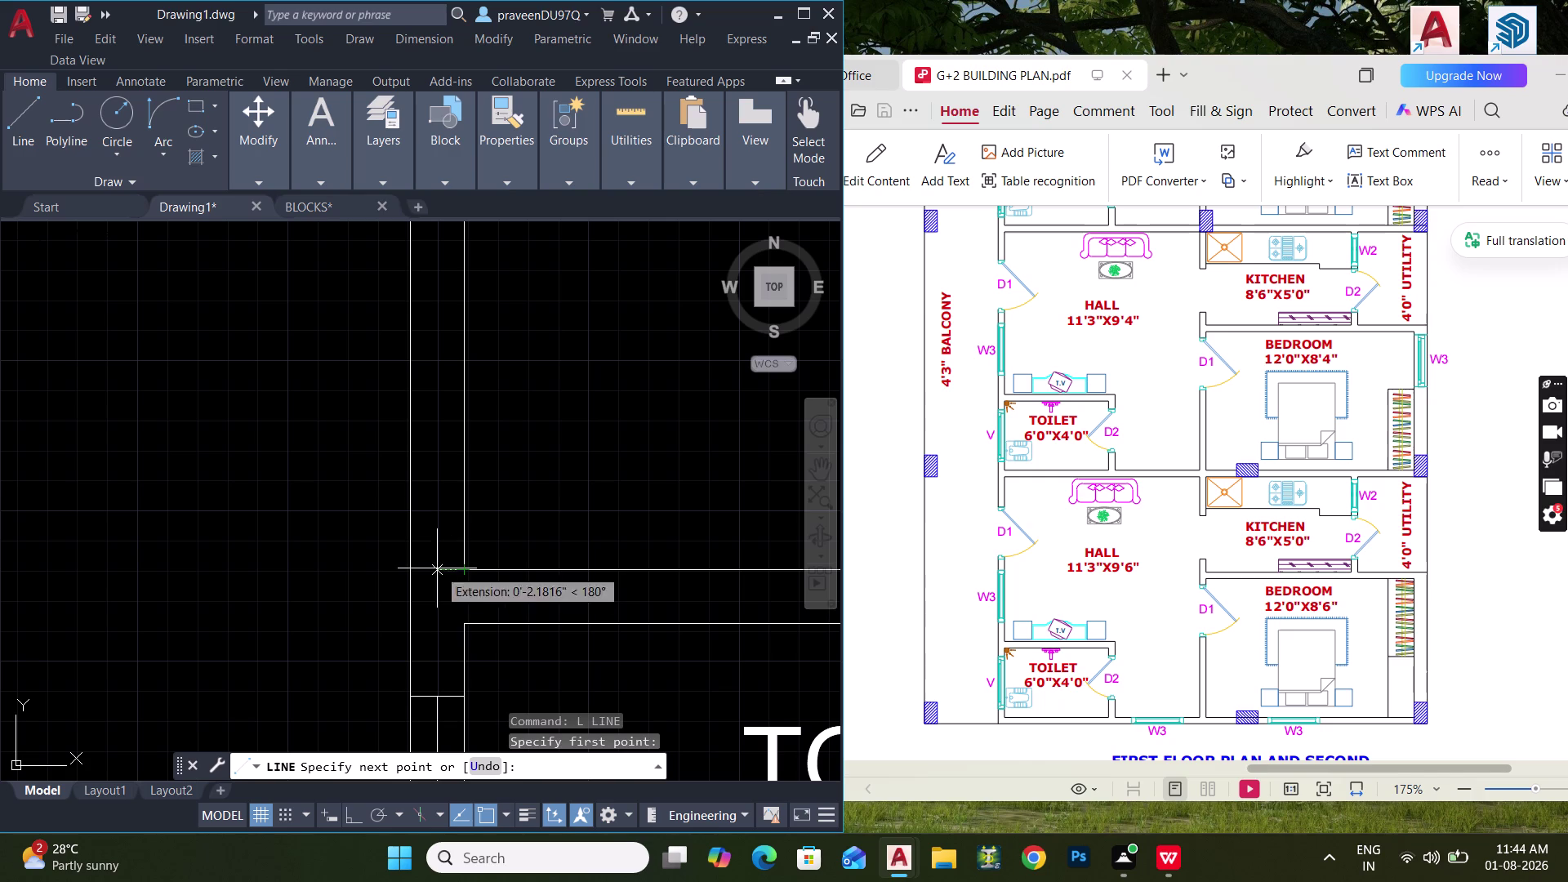
click(414, 568)
key(Escape)
Offset the new wall line by 6" and delete an unwanted line.
text(O)
key(space)
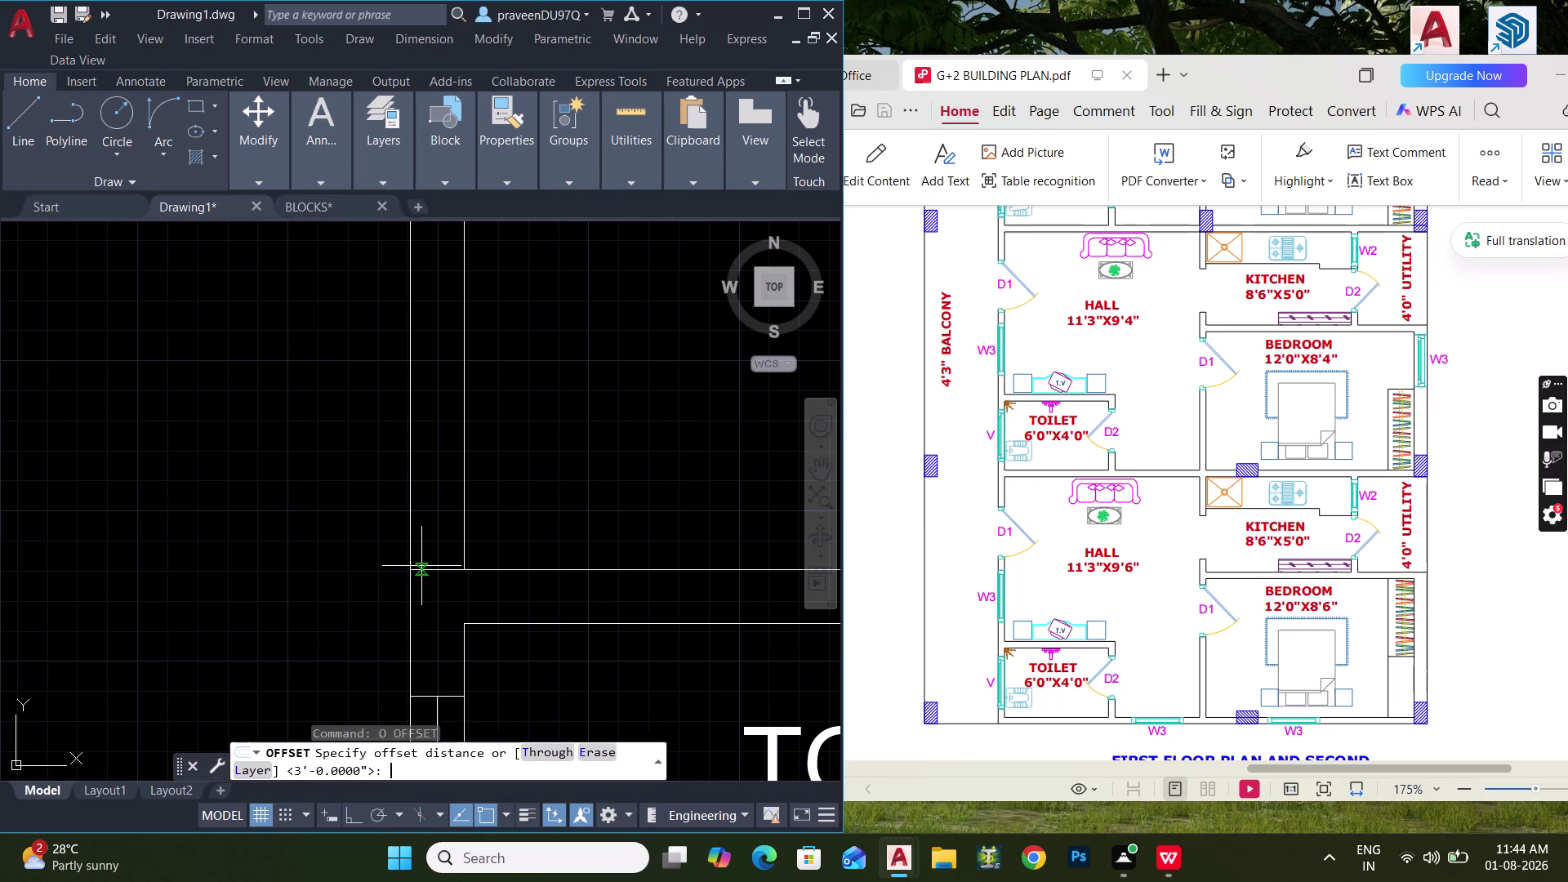
text(6")
key(Return)
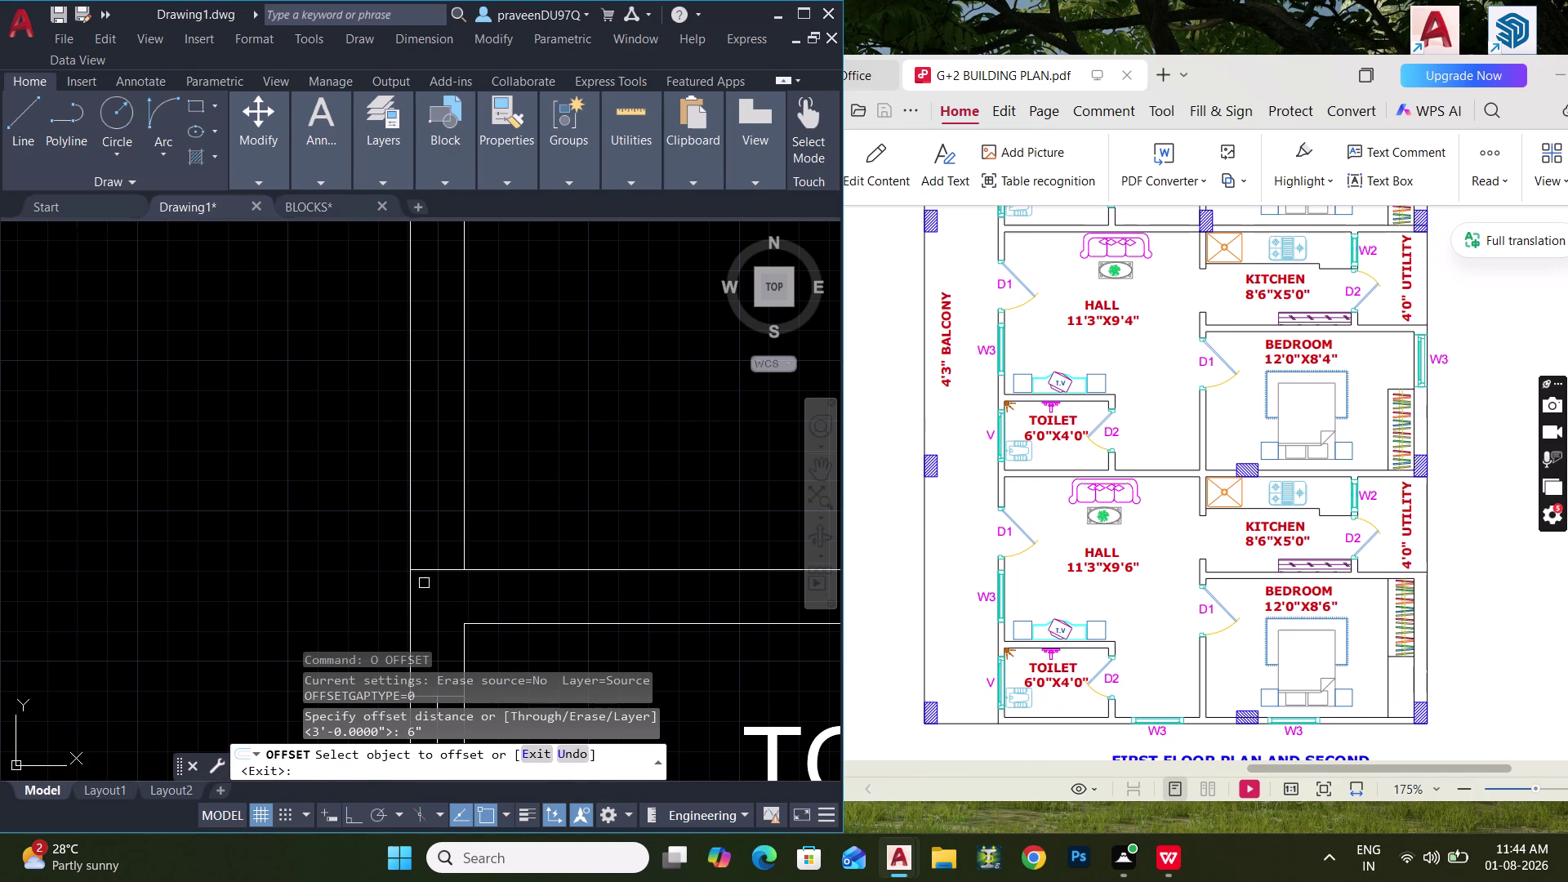
click(433, 570)
click(455, 476)
key(Escape)
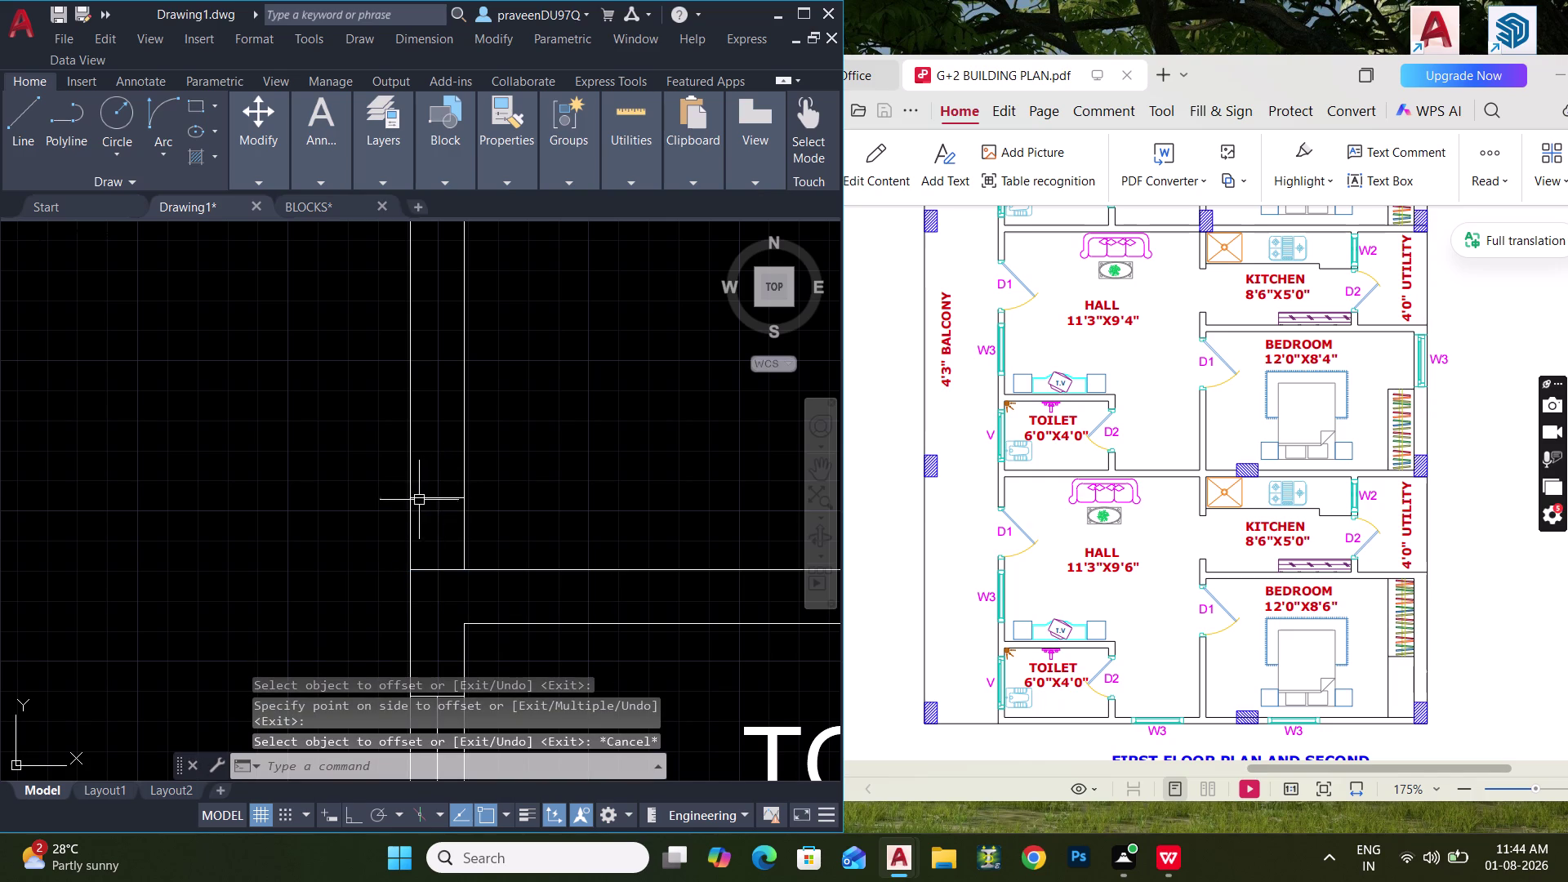
click(435, 558)
click(428, 596)
key(Delete)
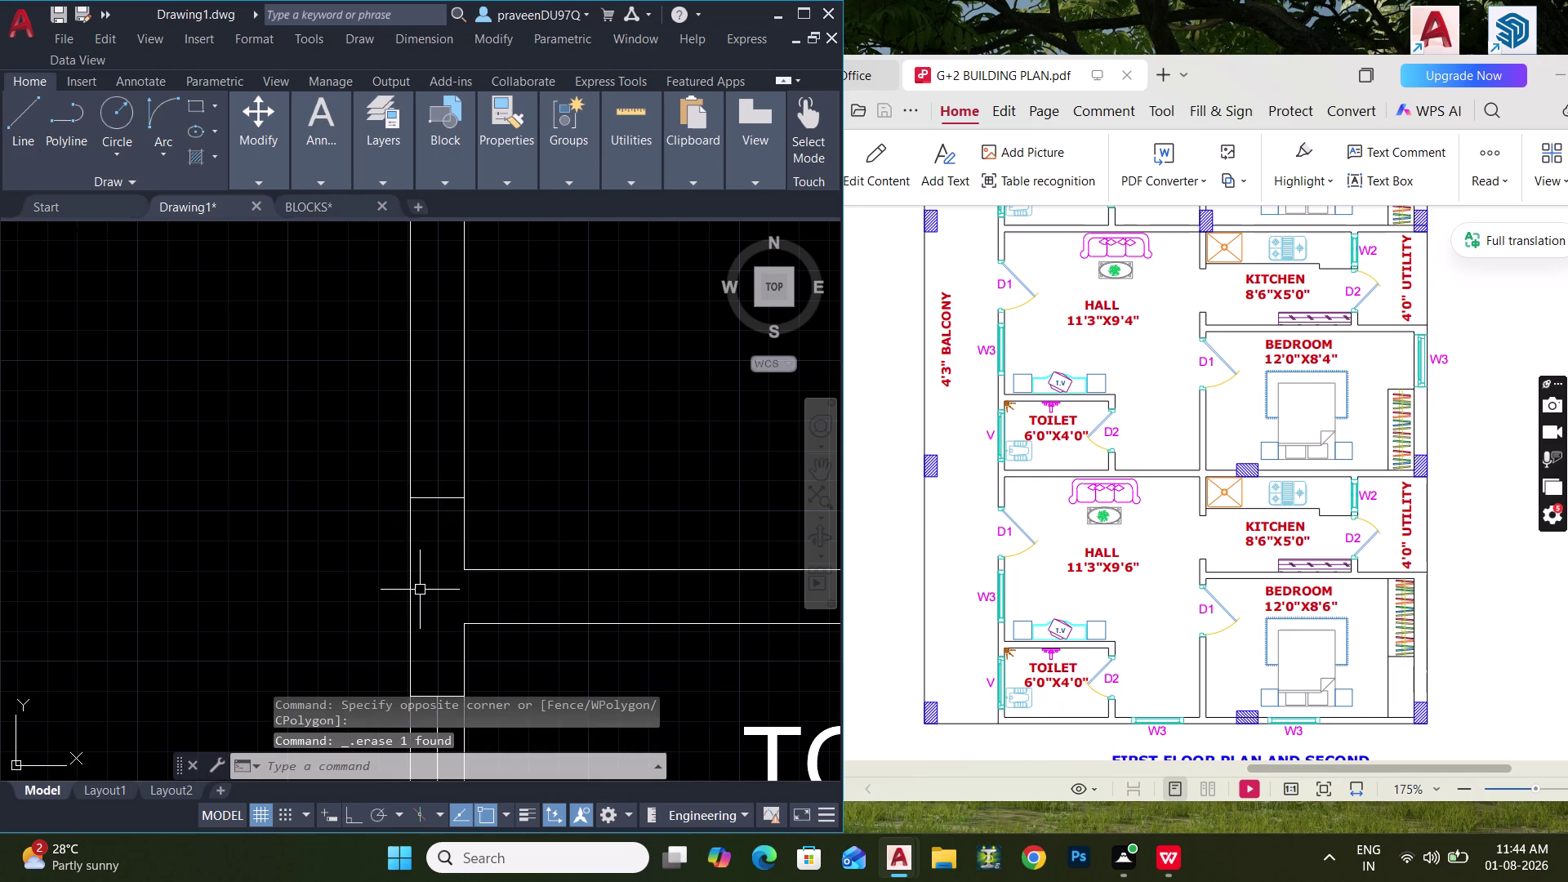
Offset the window line 3' along the wall.
text(O 3)
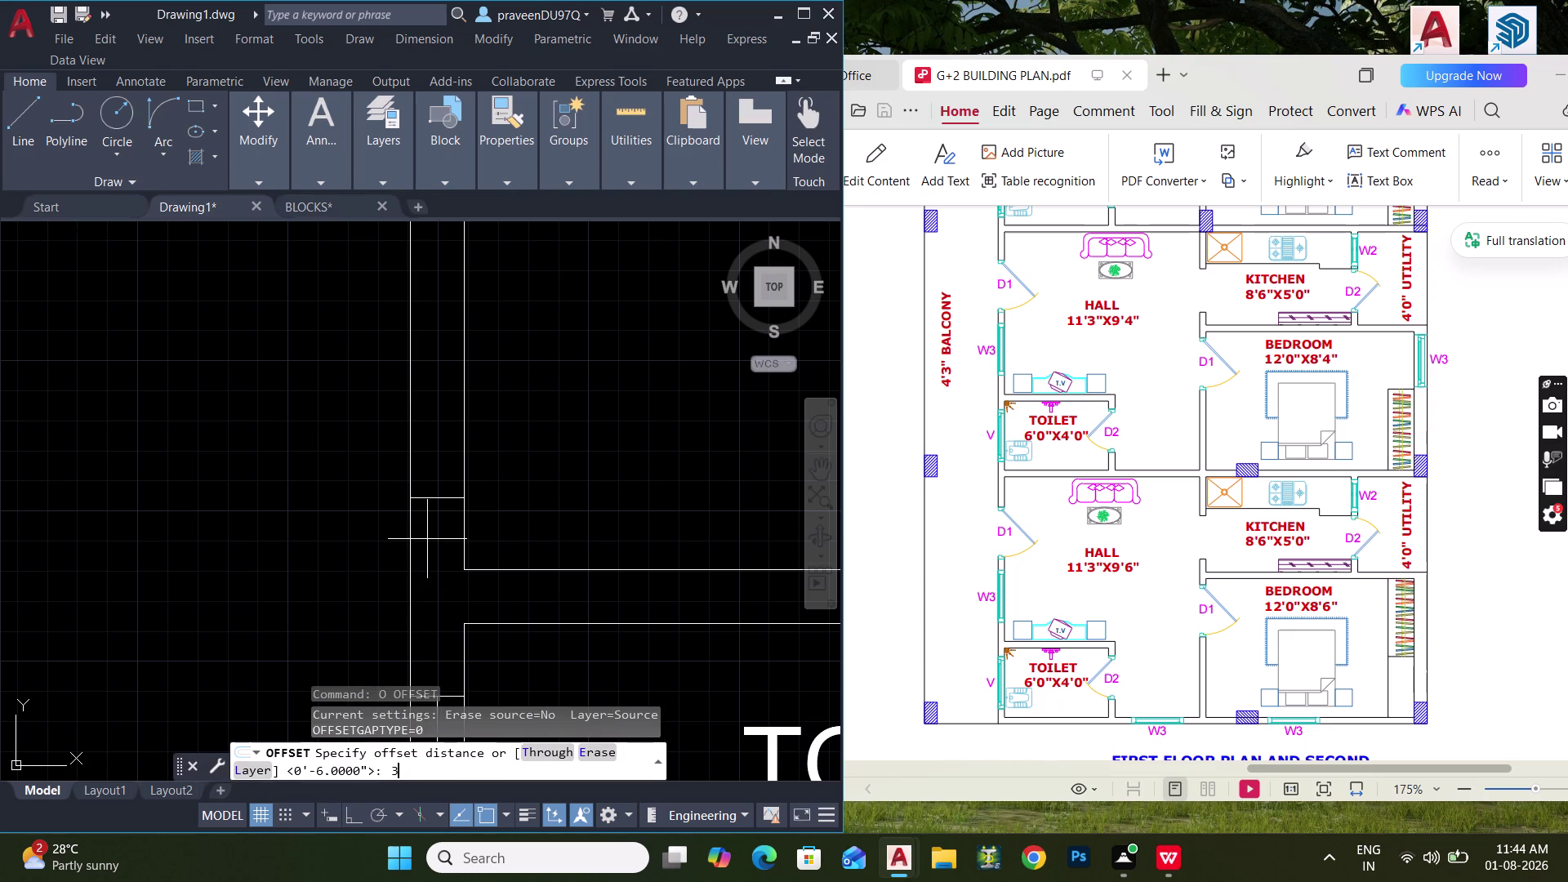
text(')
key(Return)
click(436, 495)
click(448, 377)
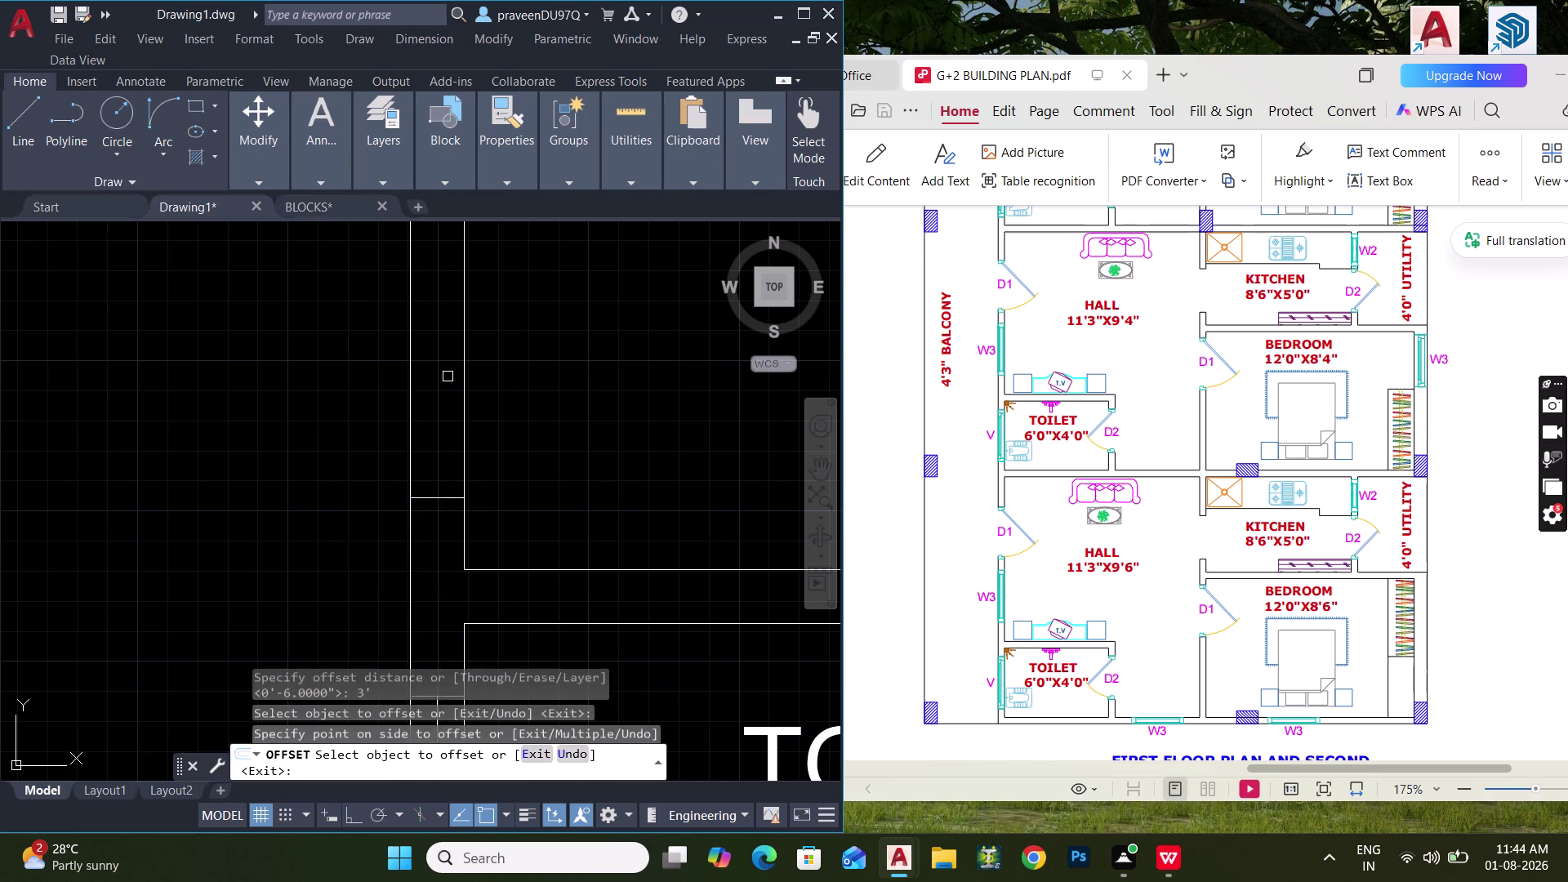
scroll(down, 3)
middle_drag(448, 398, 457, 454)
key(Escape)
key(Escape)
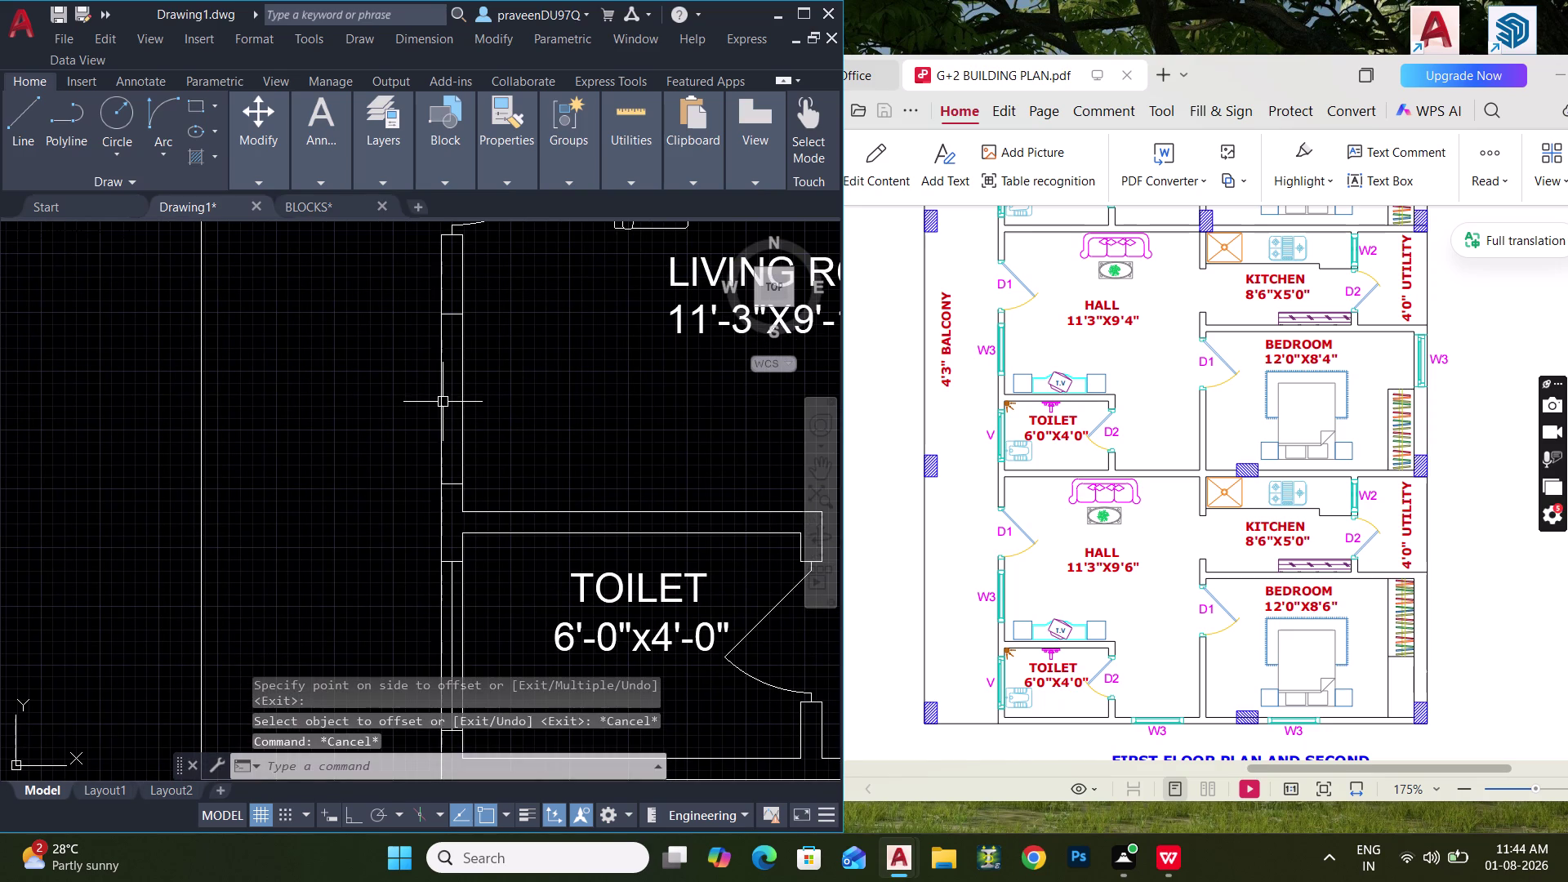
Draw the window line across the wall between the offset lines.
key(l)
key(space)
click(454, 315)
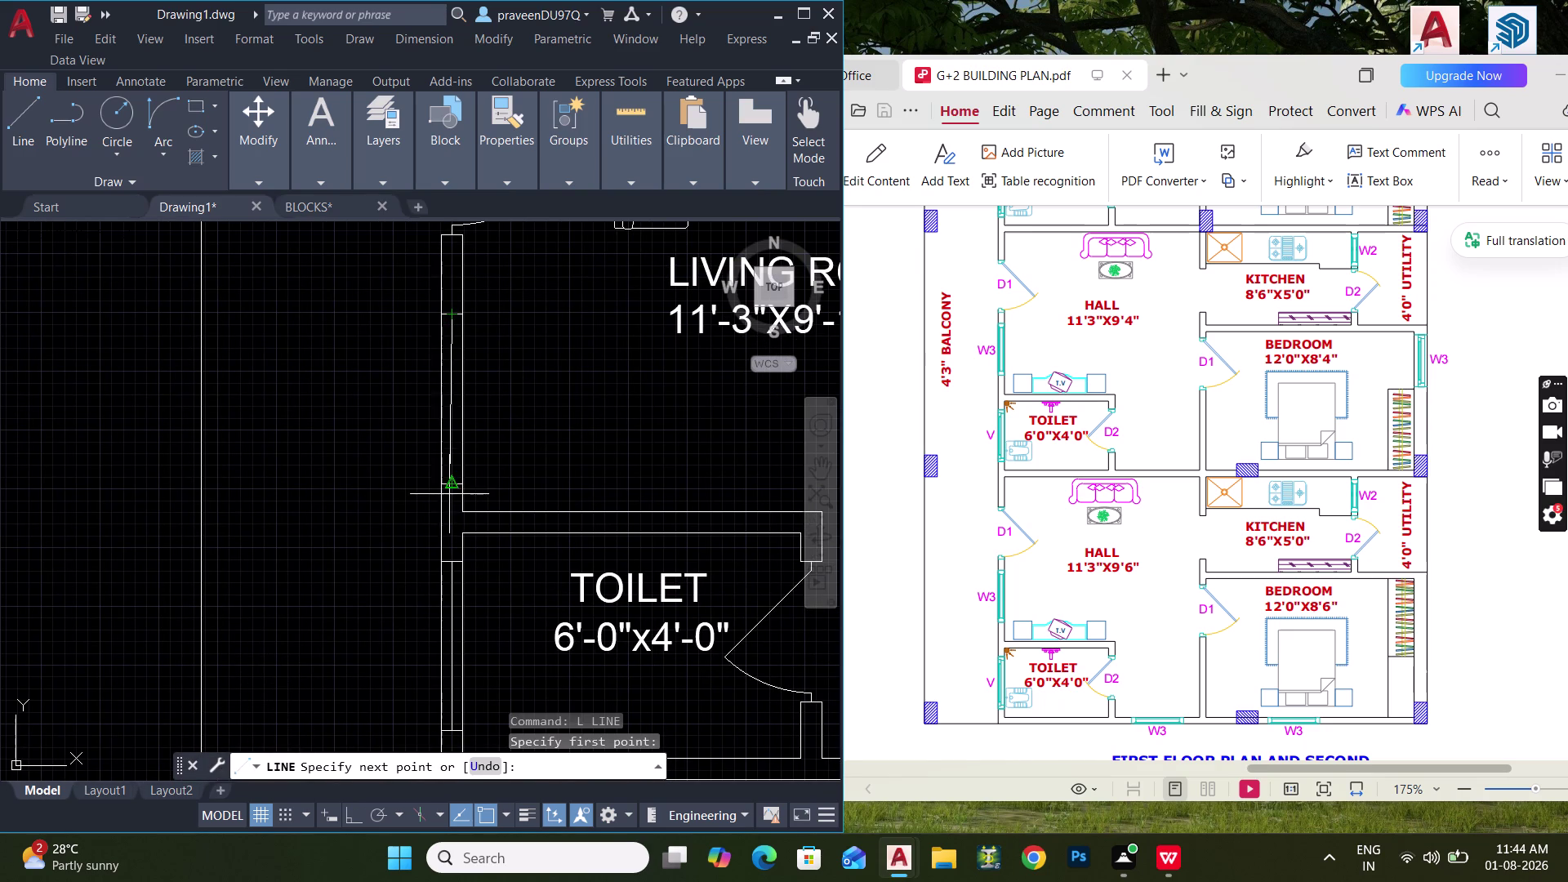
click(451, 489)
key(Escape)
key(Escape)
Copy the window lines from the wall corner into the two flats below.
click(412, 300)
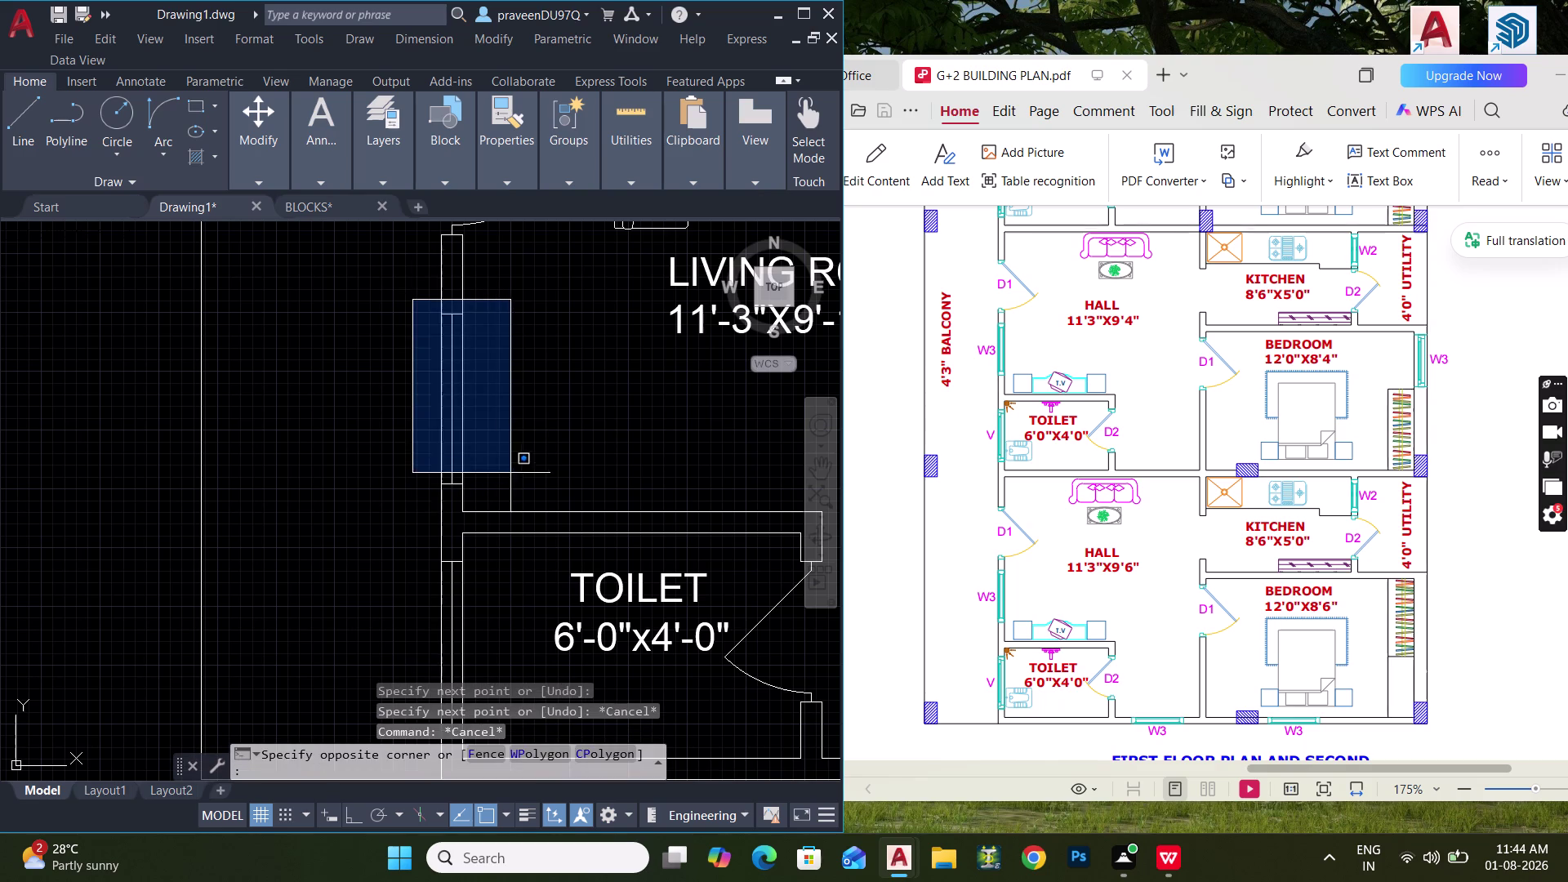
click(513, 494)
key(c)
key(o)
key(space)
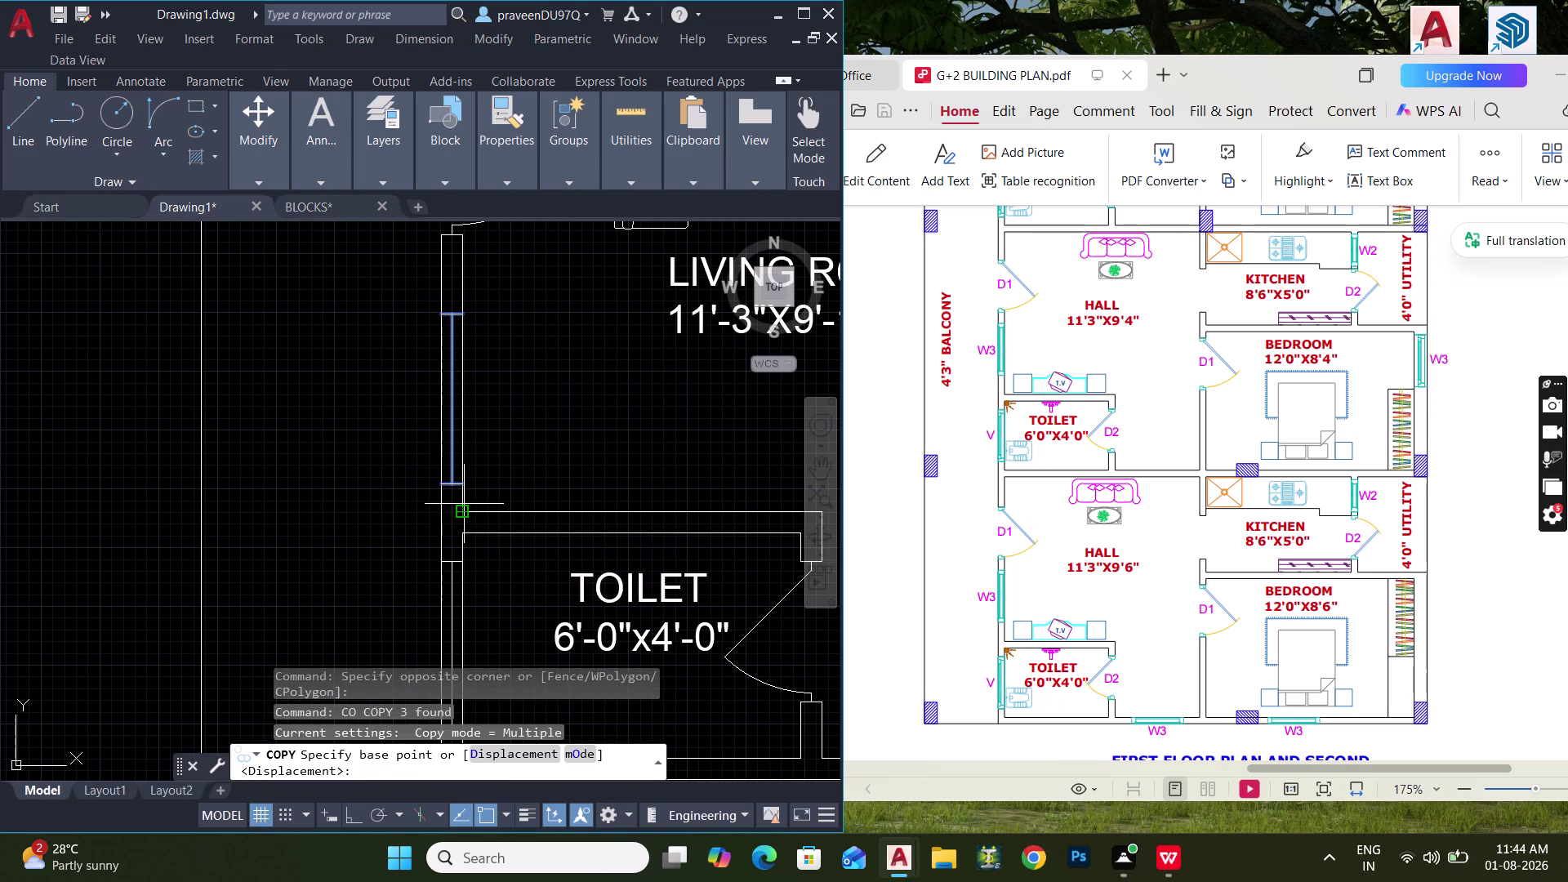
click(464, 504)
scroll(down, 3)
middle_drag(466, 419, 461, 593)
middle_drag(462, 433, 454, 558)
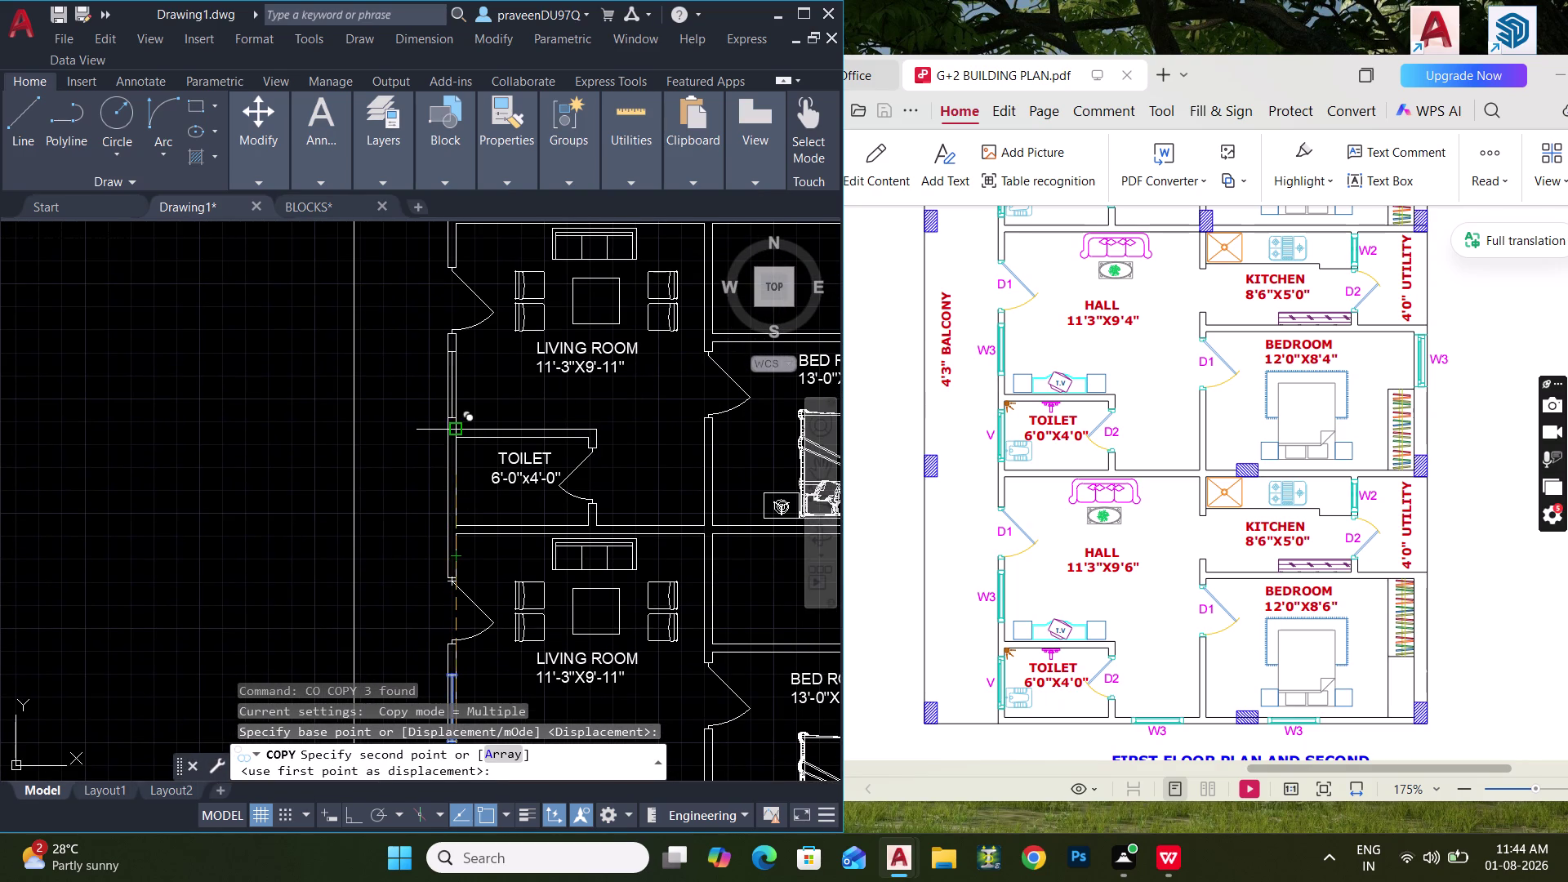
click(459, 432)
middle_drag(469, 414, 471, 704)
scroll(down, 3)
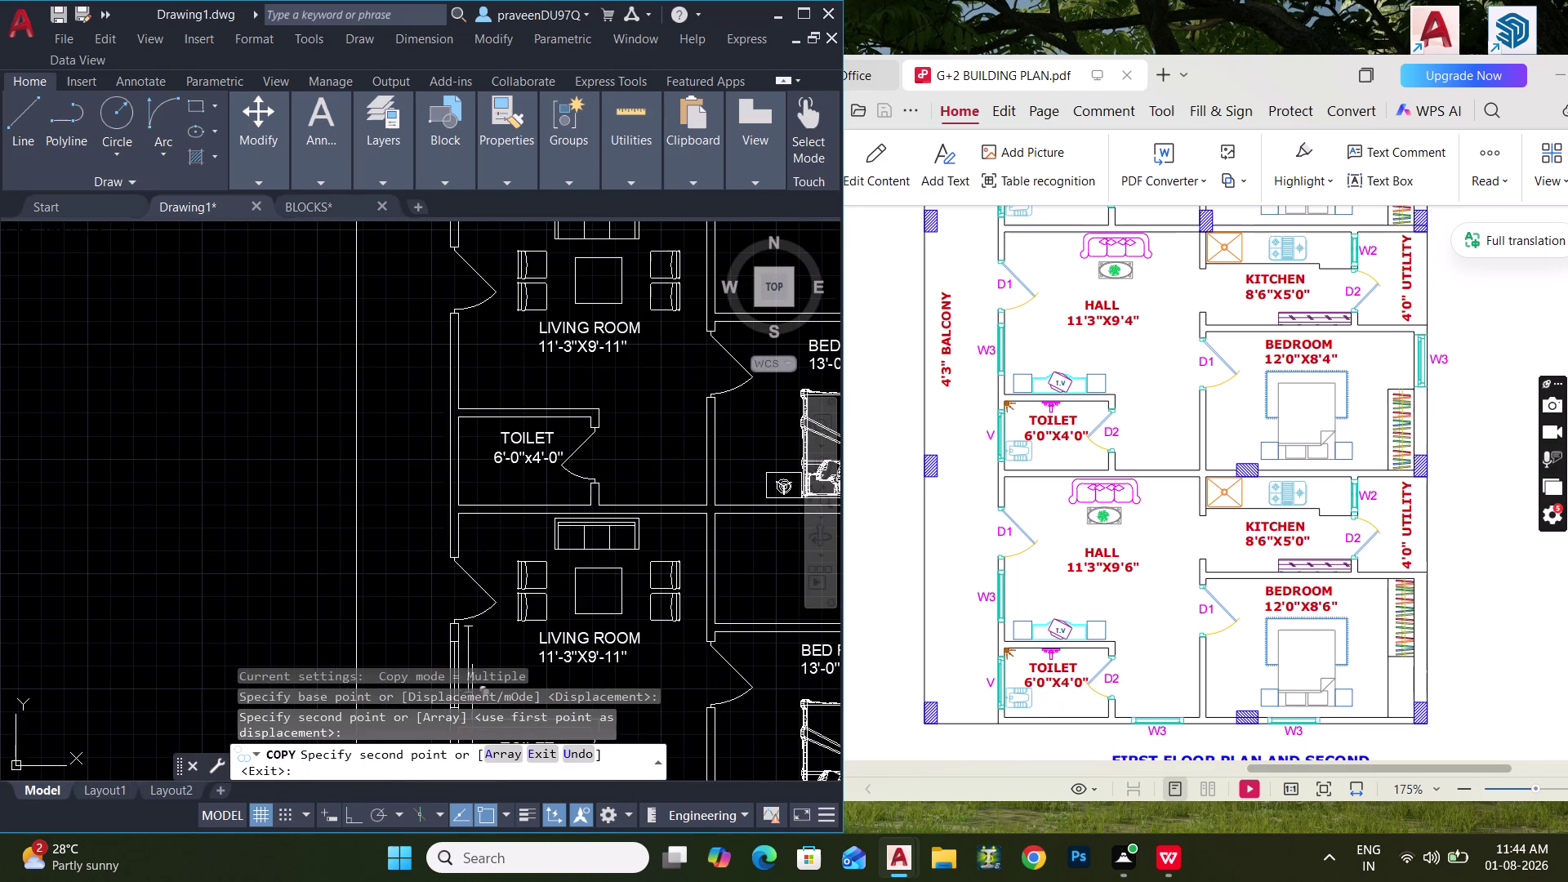
click(460, 409)
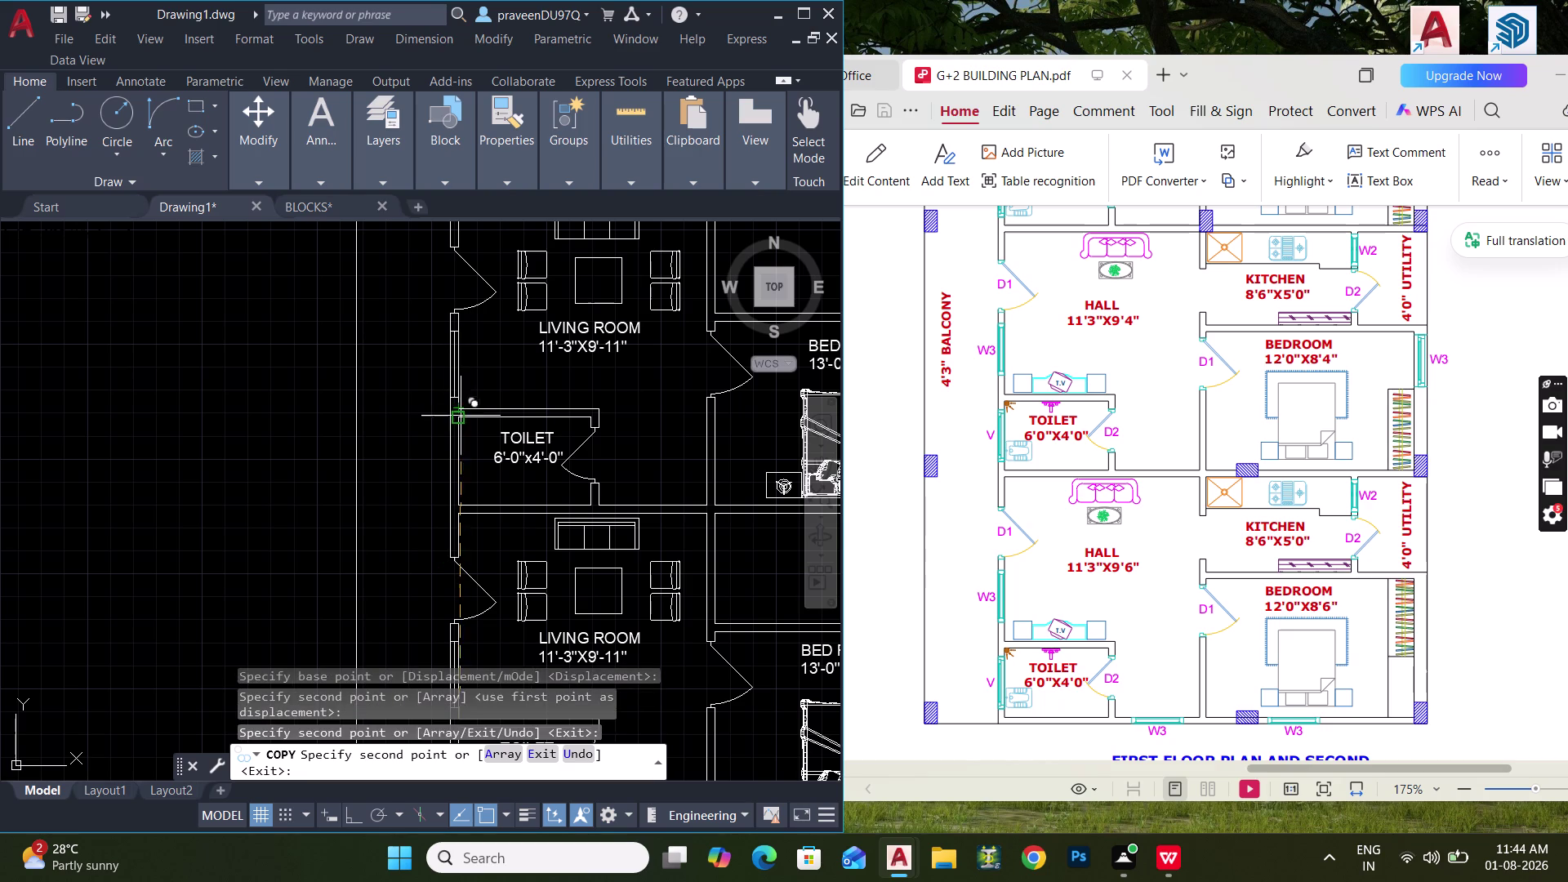
key(Escape)
scroll(down, 3)
middle_drag(467, 440, 469, 366)
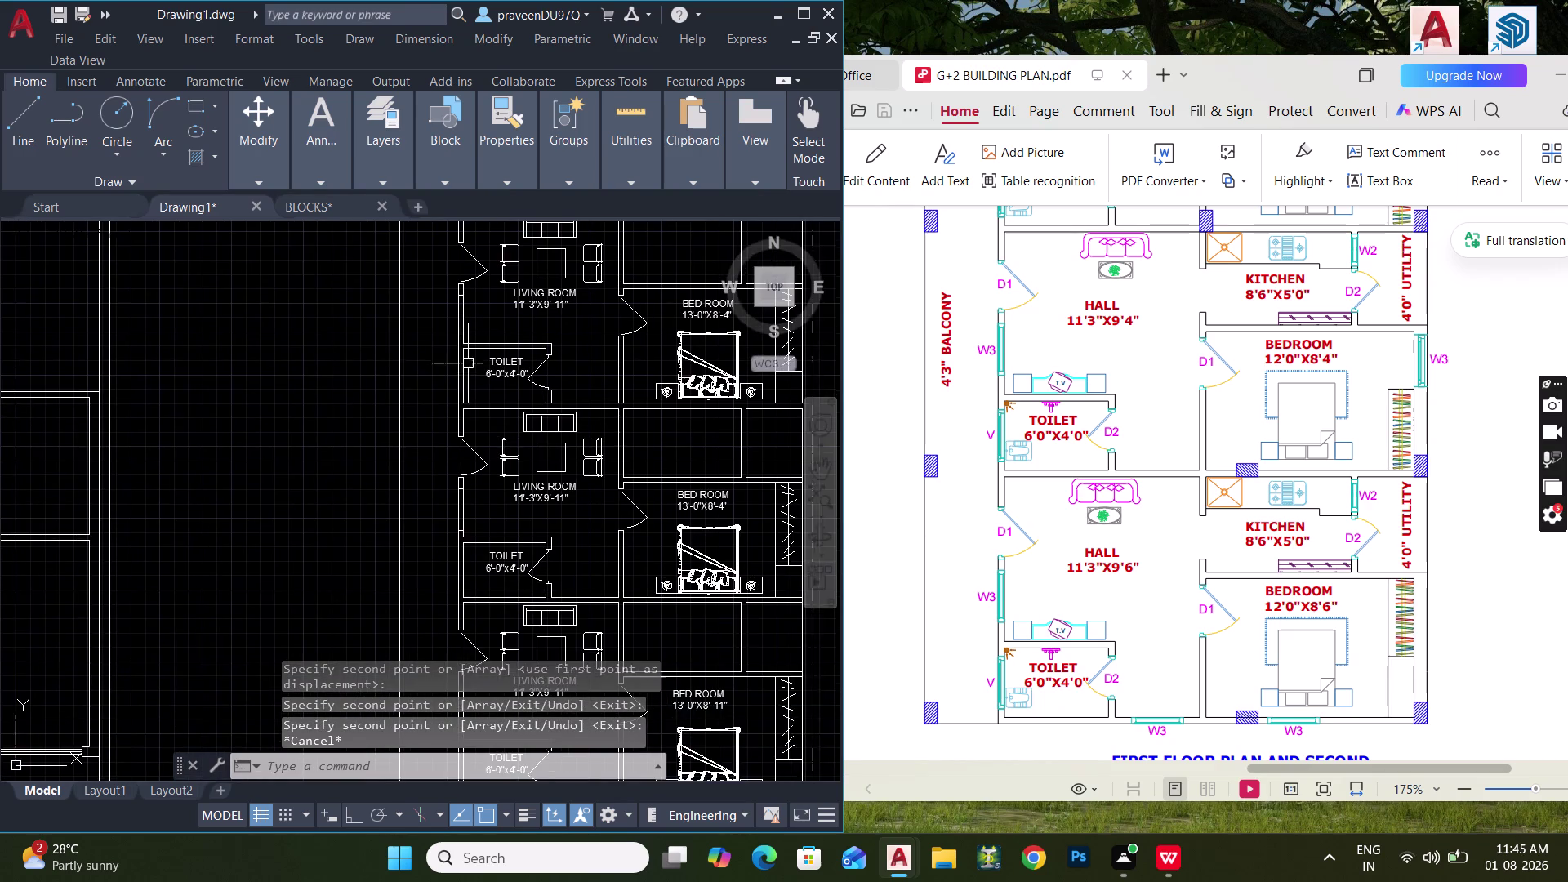
Try to select and copy the toilet window lines, cancelling an accidental command.
middle_drag(458, 498, 486, 304)
middle_drag(489, 559, 487, 453)
scroll(up, 3)
drag(469, 411, 472, 420)
click(564, 603)
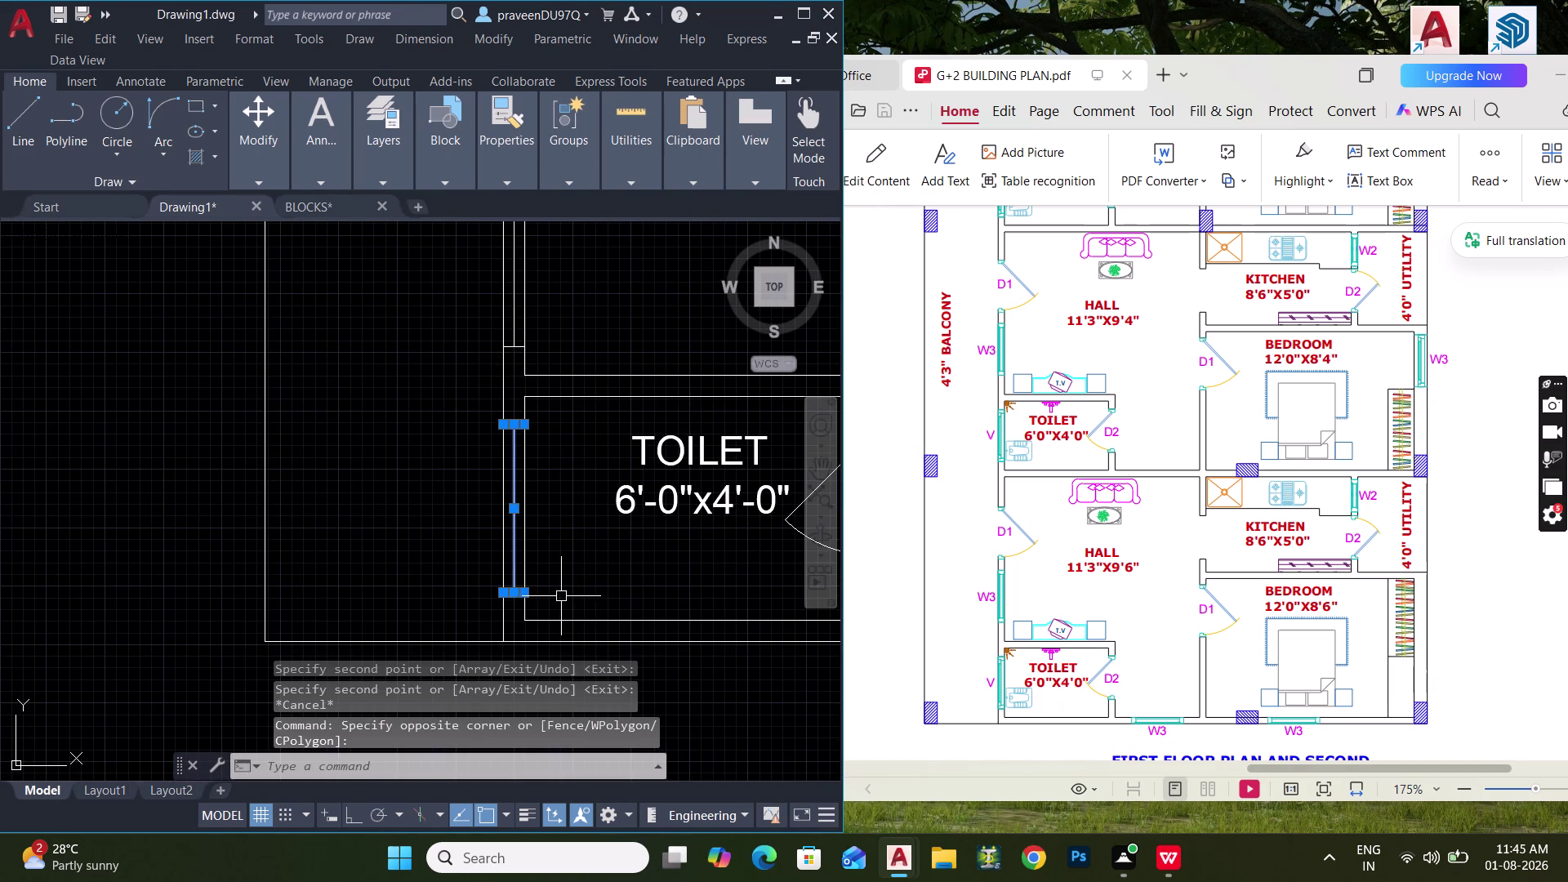
key(c)
key(o)
key(space)
click(524, 392)
scroll(down, 3)
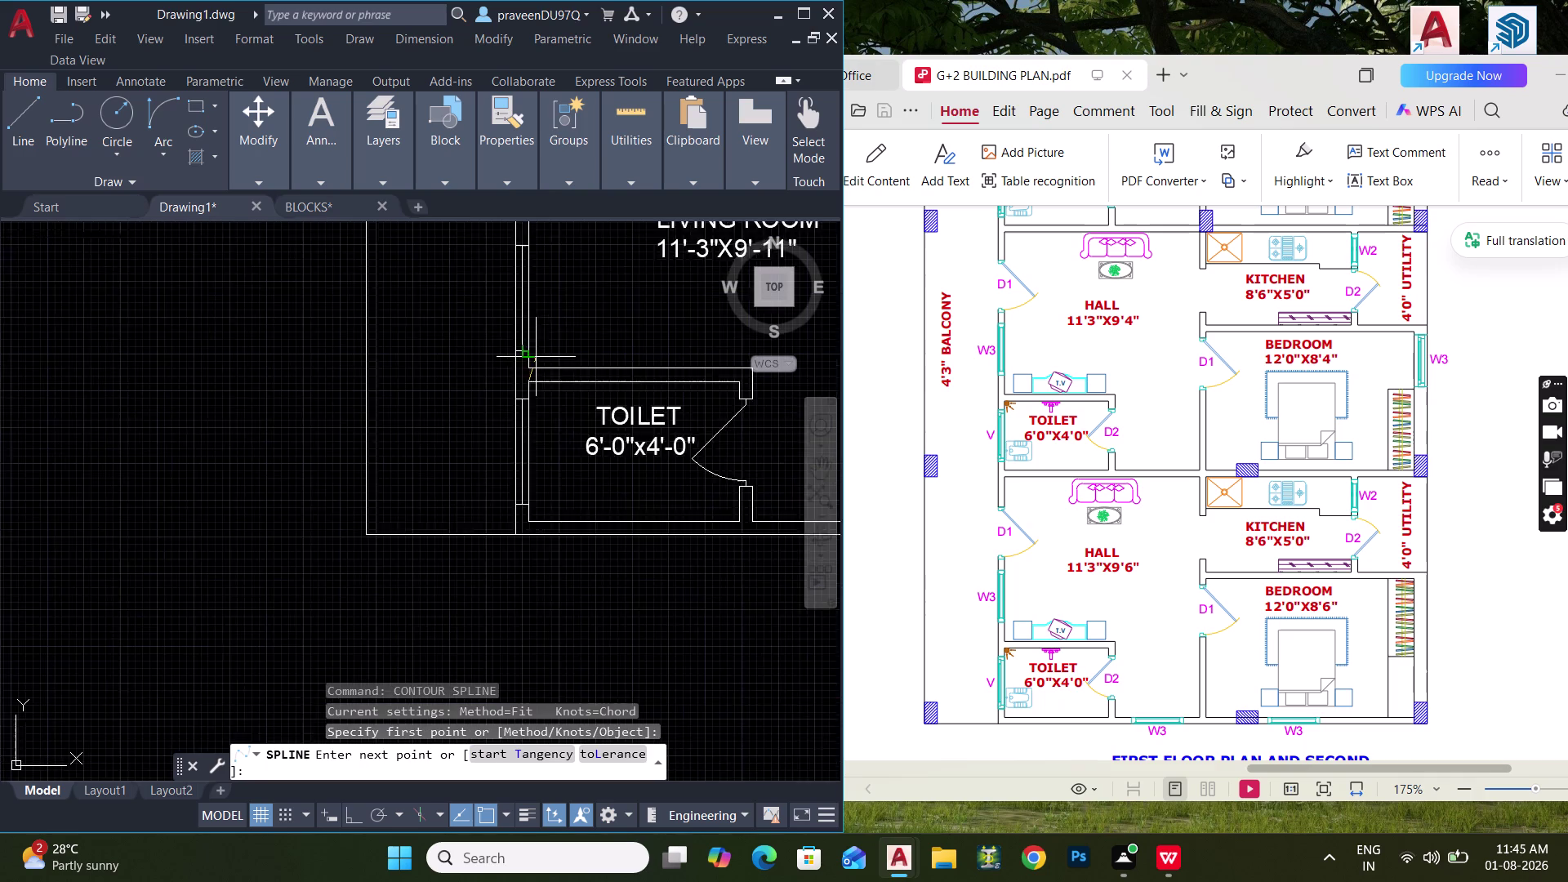
key(Escape)
key(Escape)
scroll(up, 3)
Select the toilet window lines and copy them from a base point on the wall.
drag(471, 293, 474, 306)
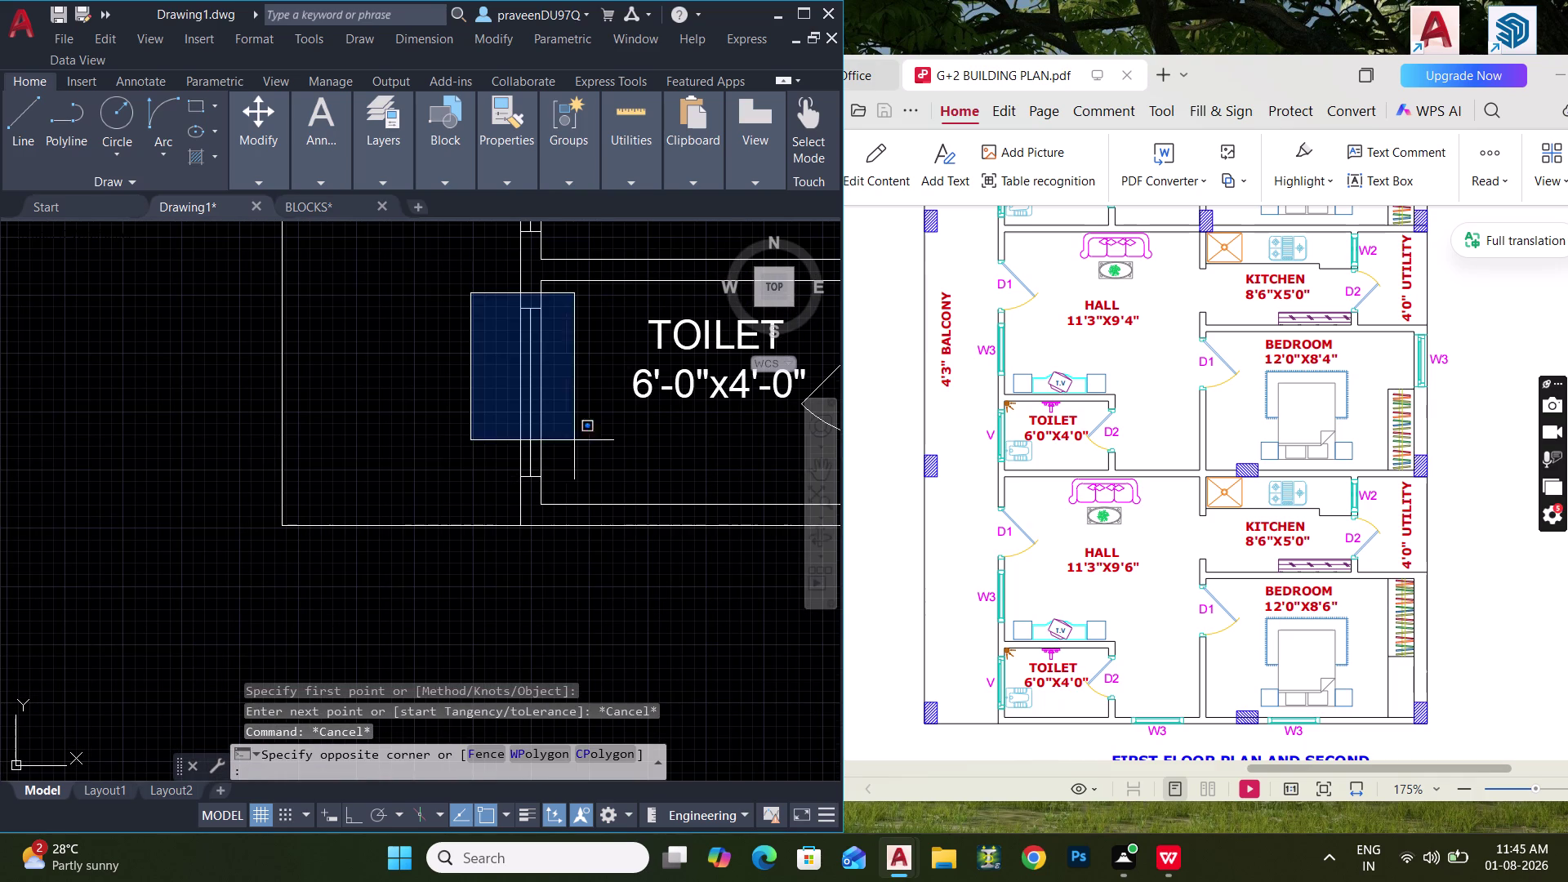
click(599, 491)
key(c)
key(o)
key(space)
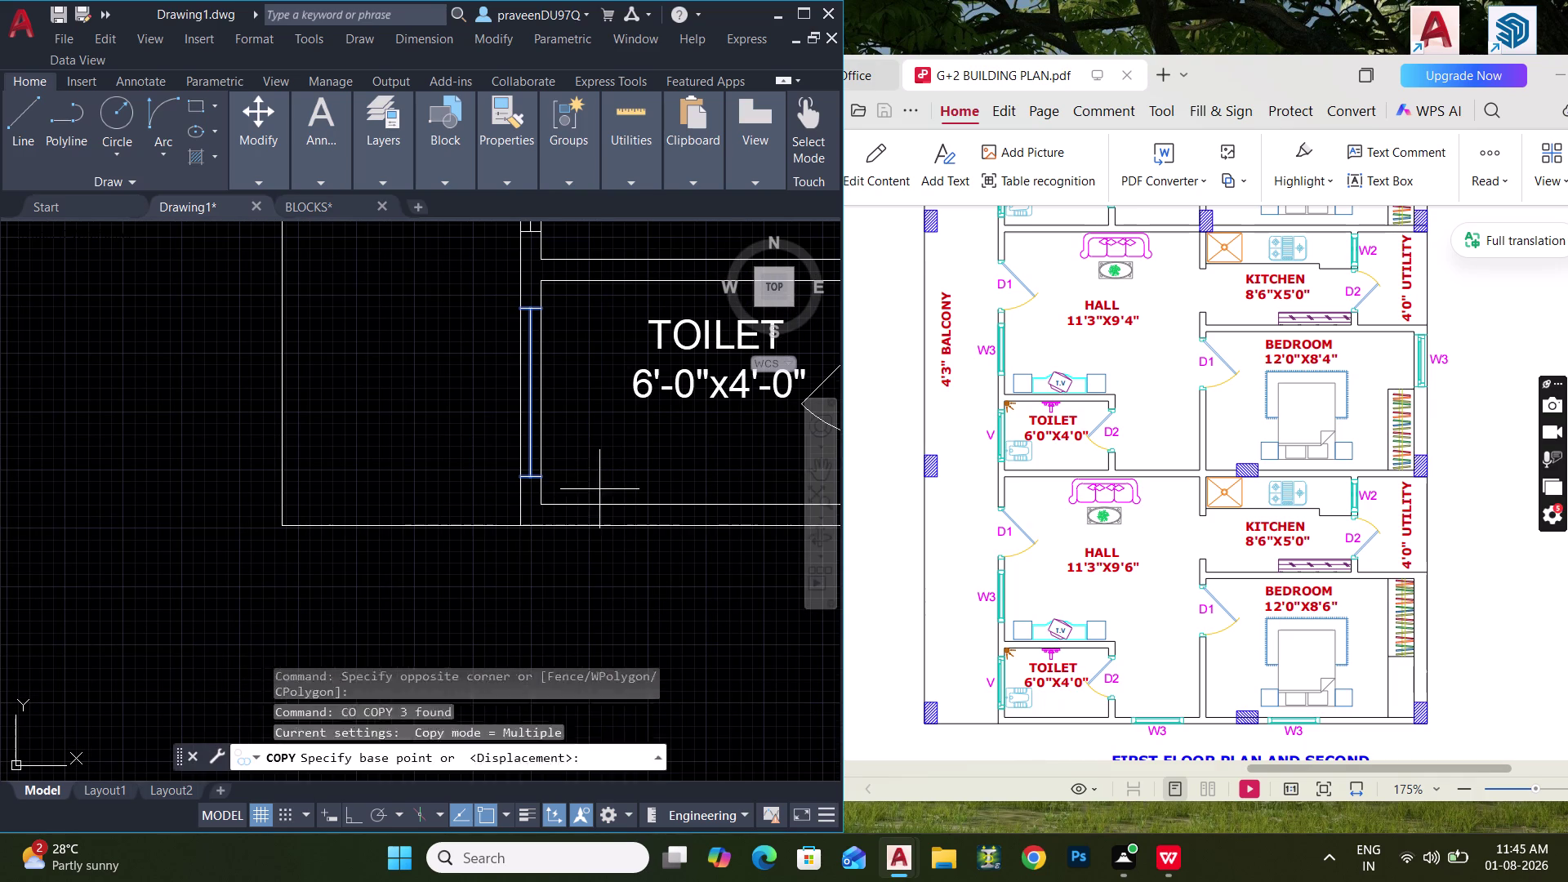
click(544, 286)
Place toilet window copies in the two lower flats and check them.
scroll(down, 3)
middle_drag(564, 359, 559, 596)
middle_drag(546, 358, 545, 550)
click(547, 396)
middle_drag(564, 356, 540, 651)
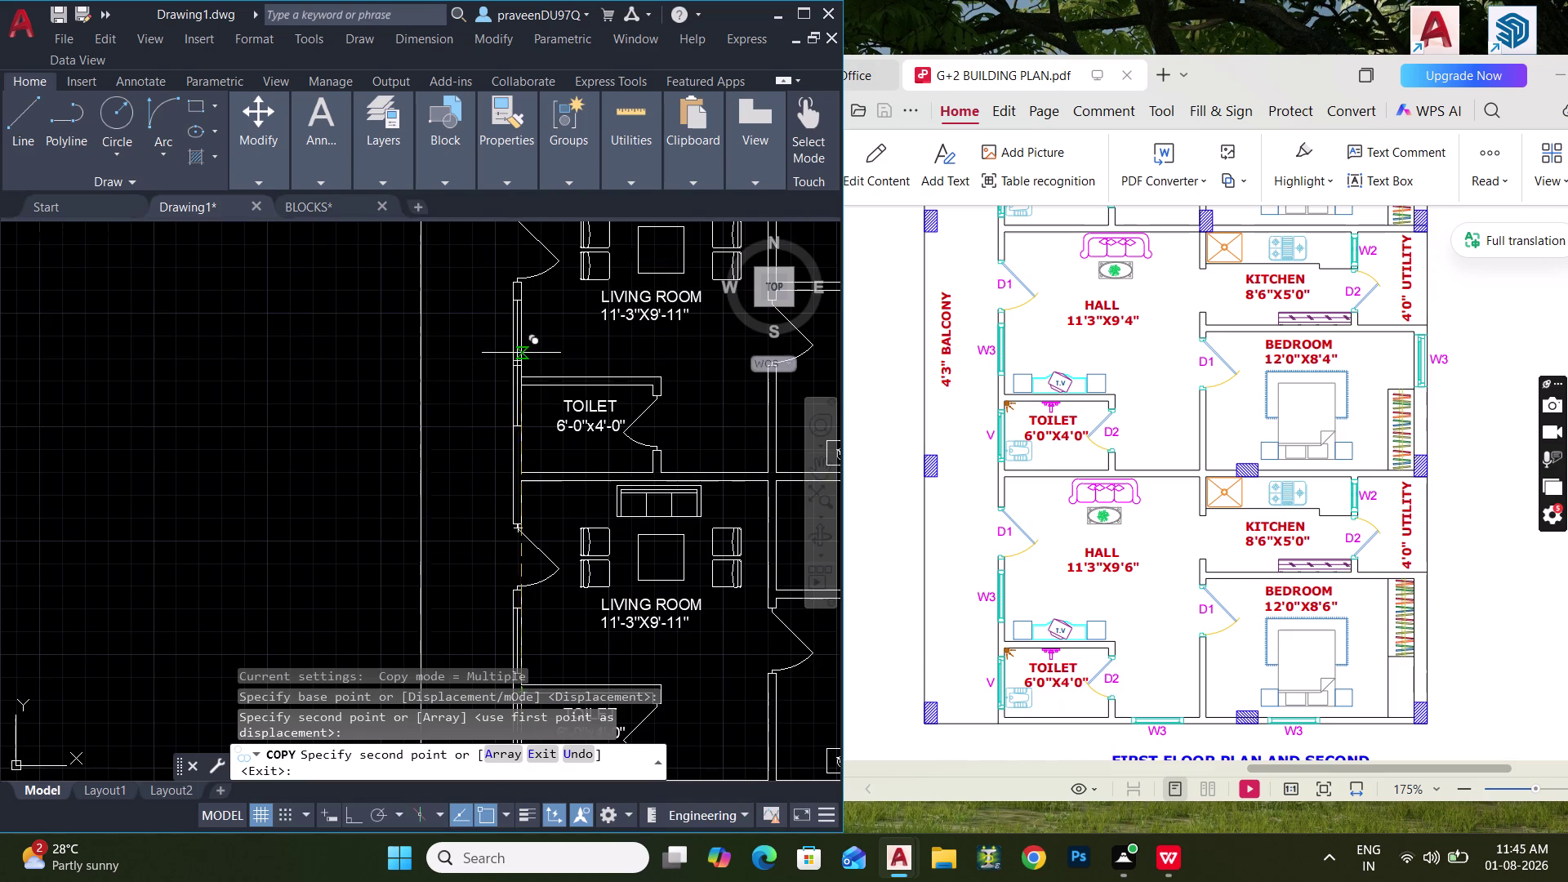
scroll(up, 3)
click(495, 379)
scroll(down, 3)
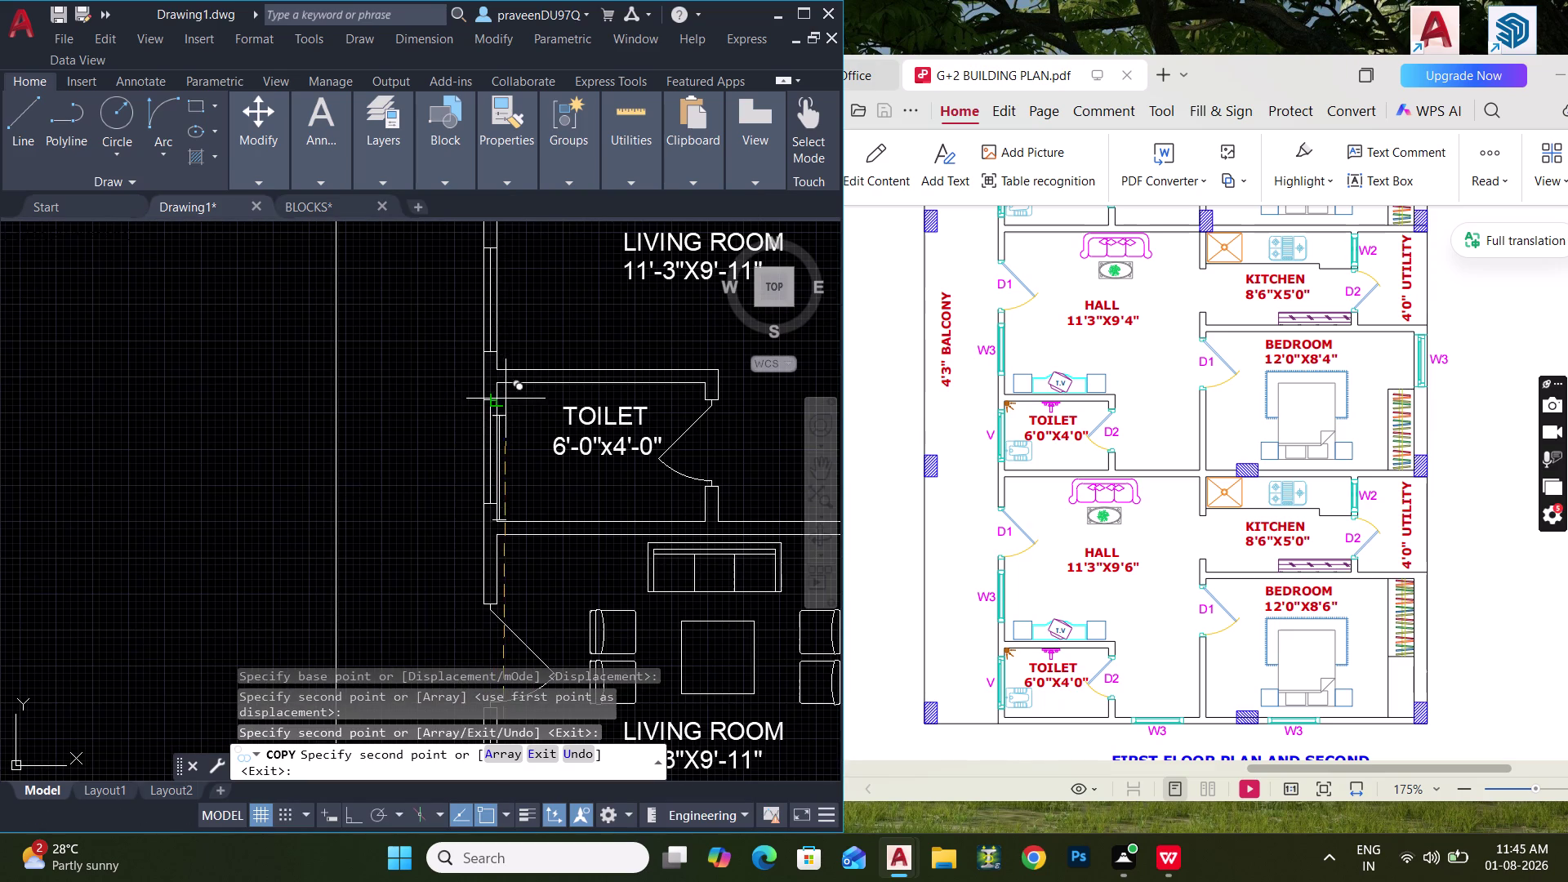
key(Escape)
scroll(down, 3)
middle_drag(502, 459, 477, 347)
middle_drag(547, 387, 518, 420)
scroll(up, 3)
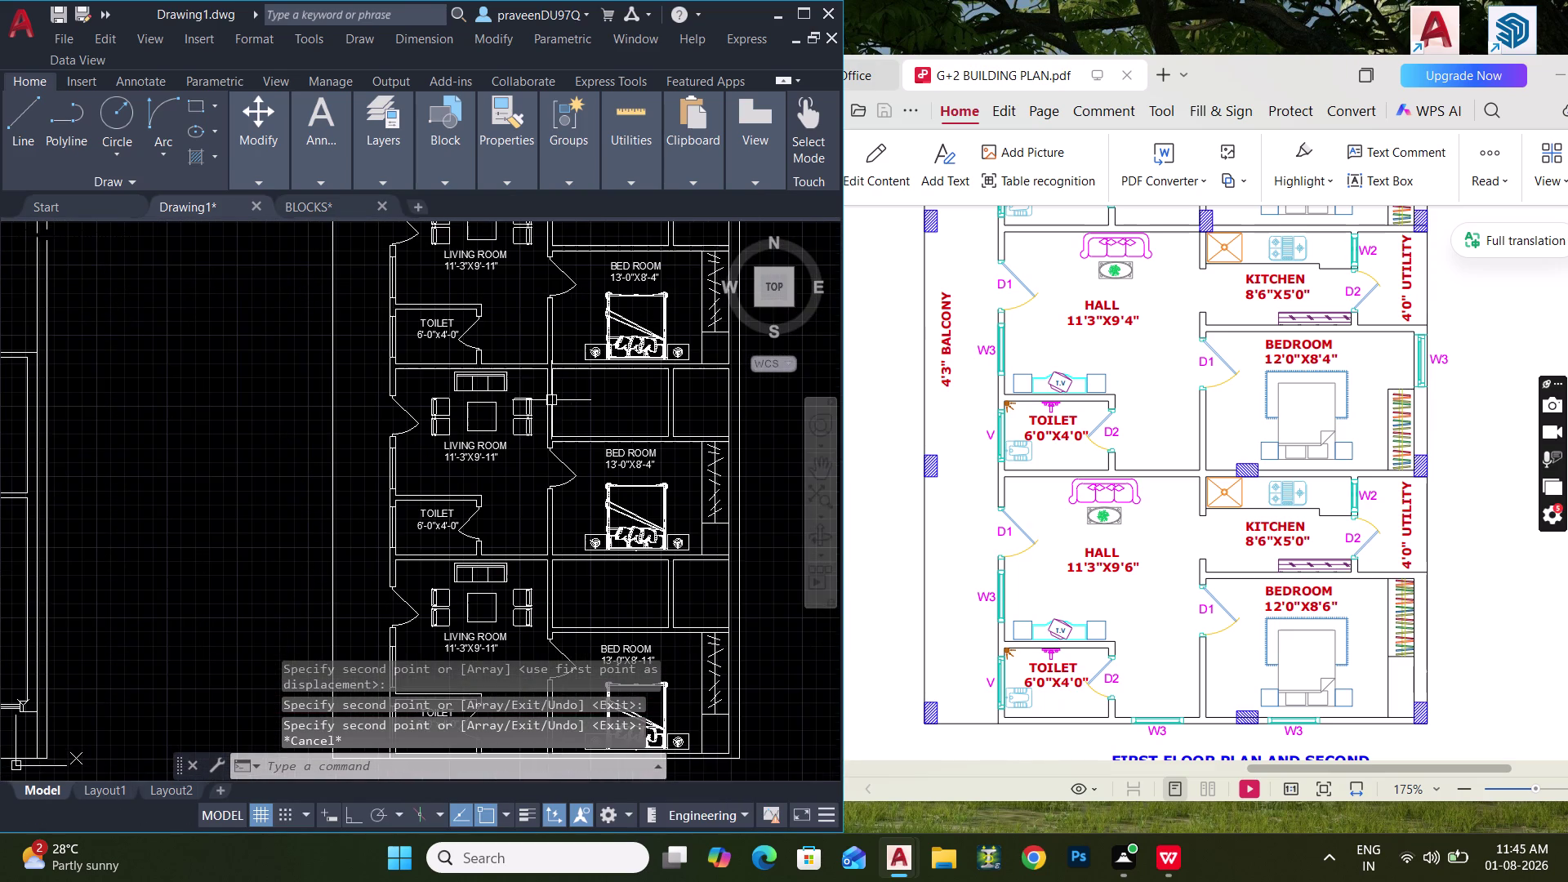
middle_drag(531, 408, 499, 384)
scroll(up, 3)
Draw a short guide line across the living room wall beside the 13'-0"X8'-11" bedroom.
middle_drag(524, 445, 556, 381)
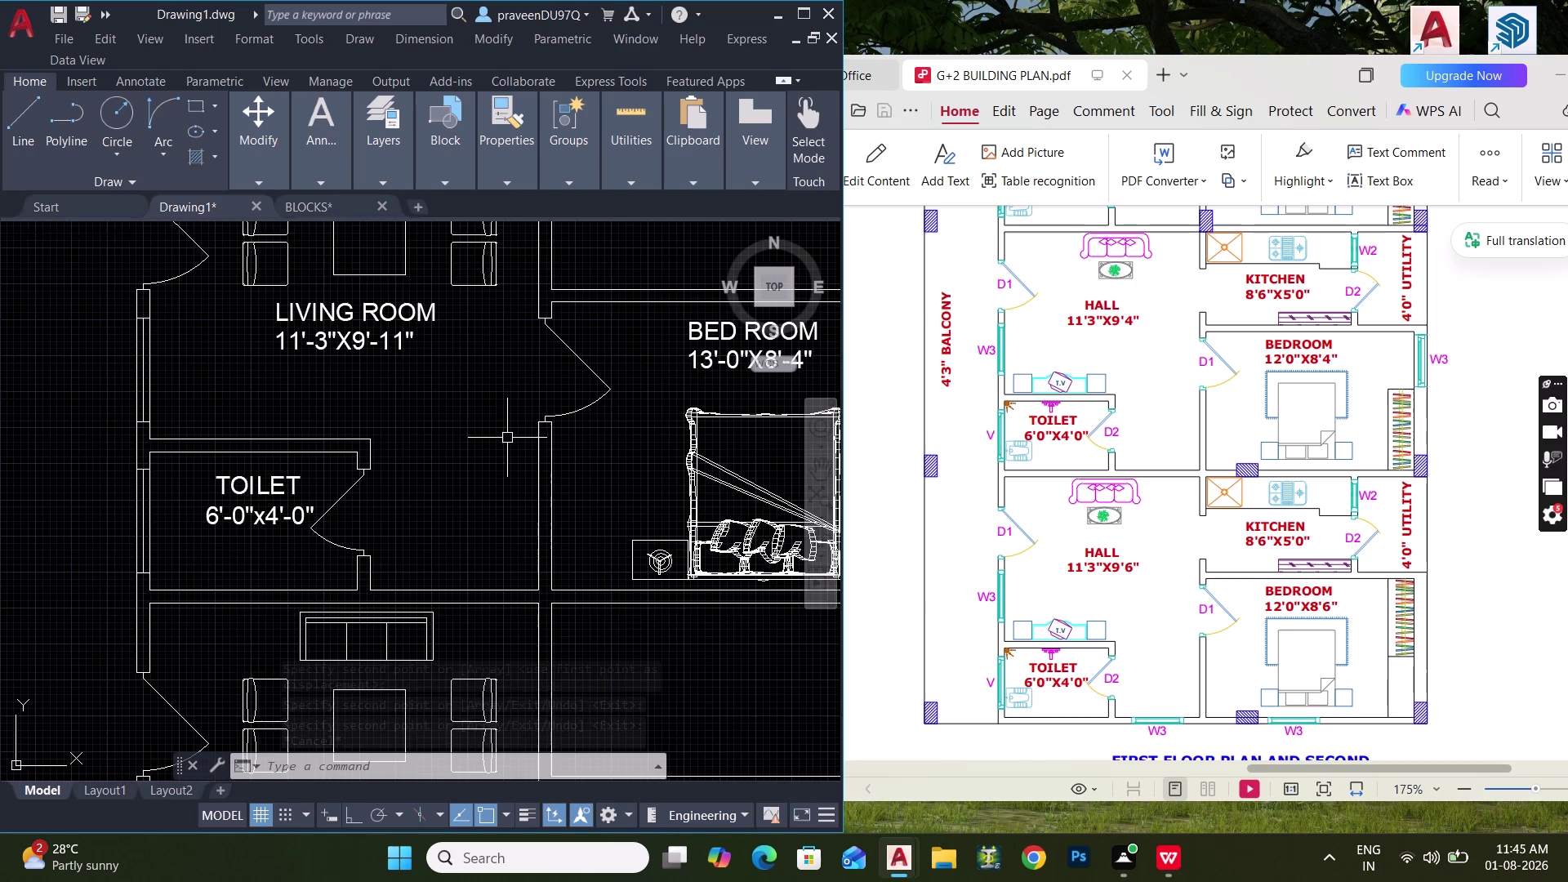
scroll(down, 3)
middle_drag(504, 439, 523, 341)
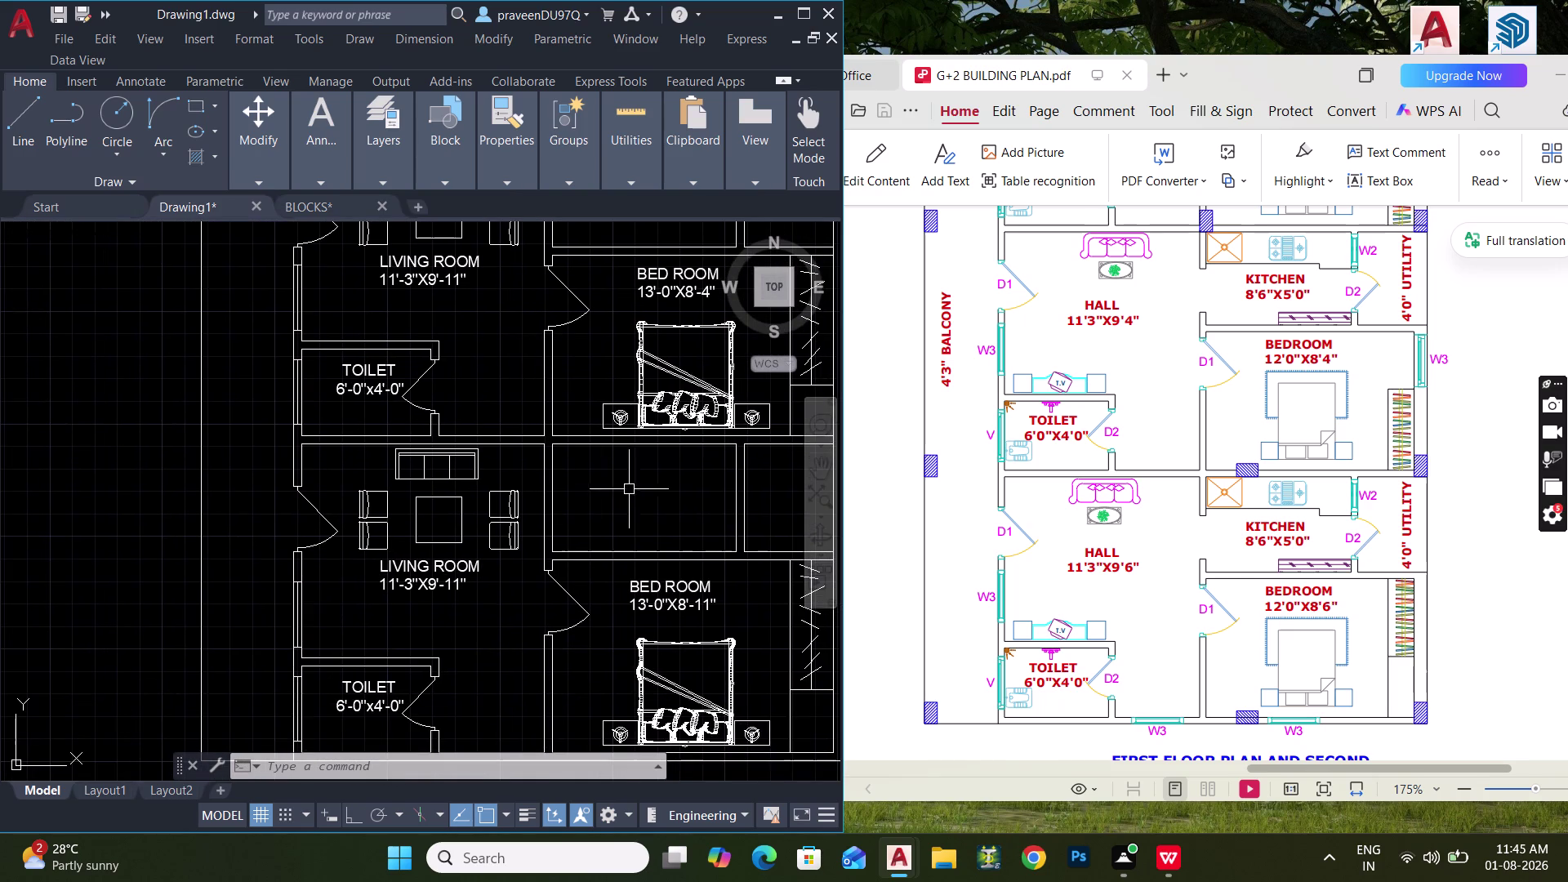
middle_drag(583, 497, 523, 483)
scroll(up, 3)
middle_drag(541, 482, 522, 524)
scroll(up, 3)
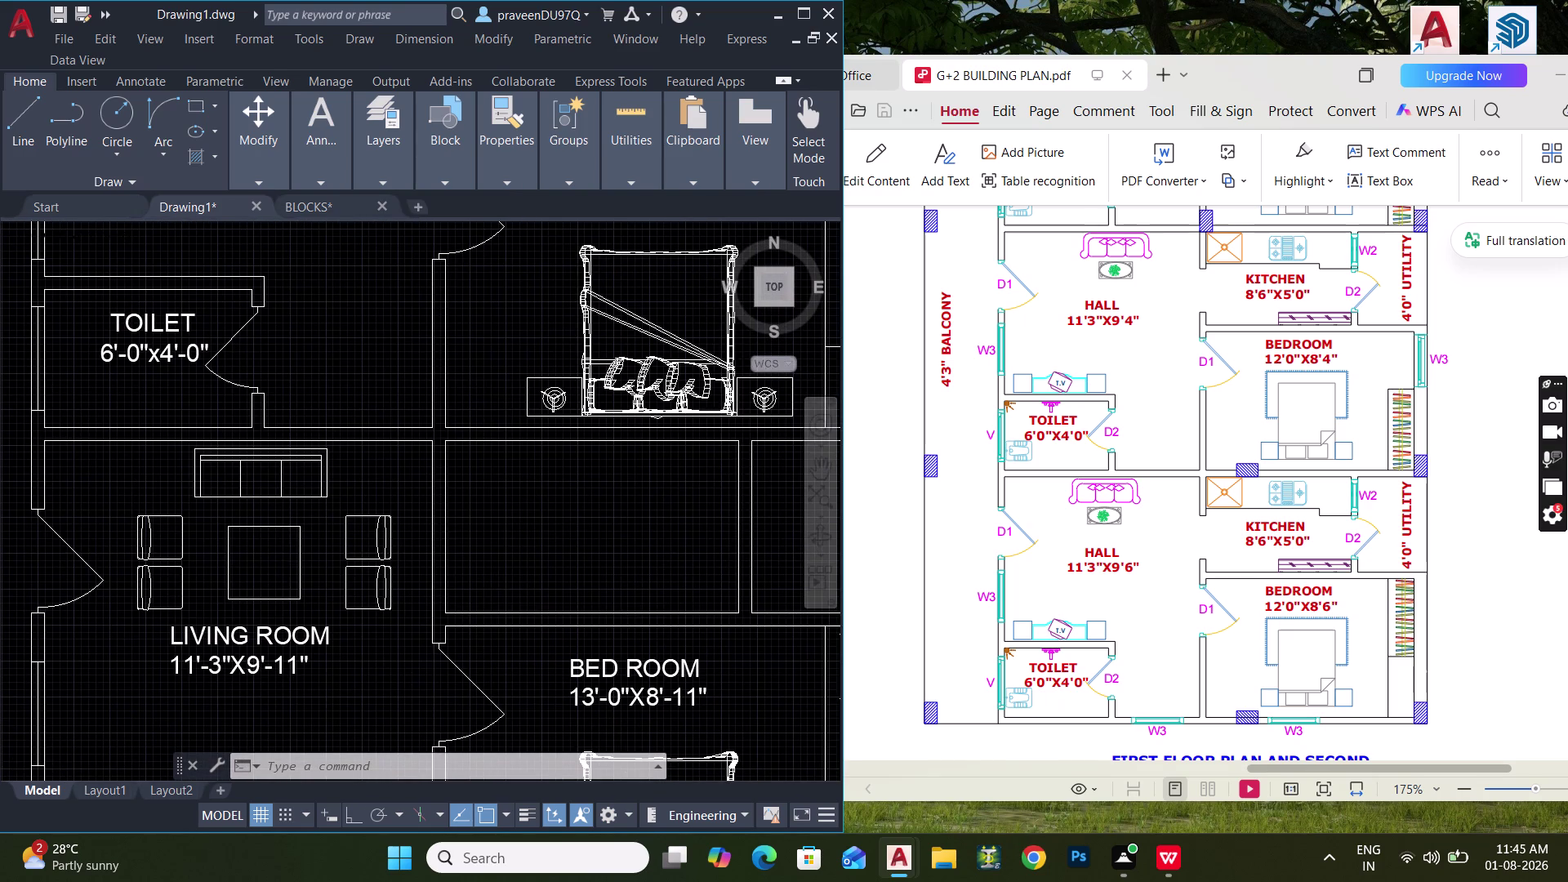
middle_drag(485, 520, 508, 516)
key(Escape)
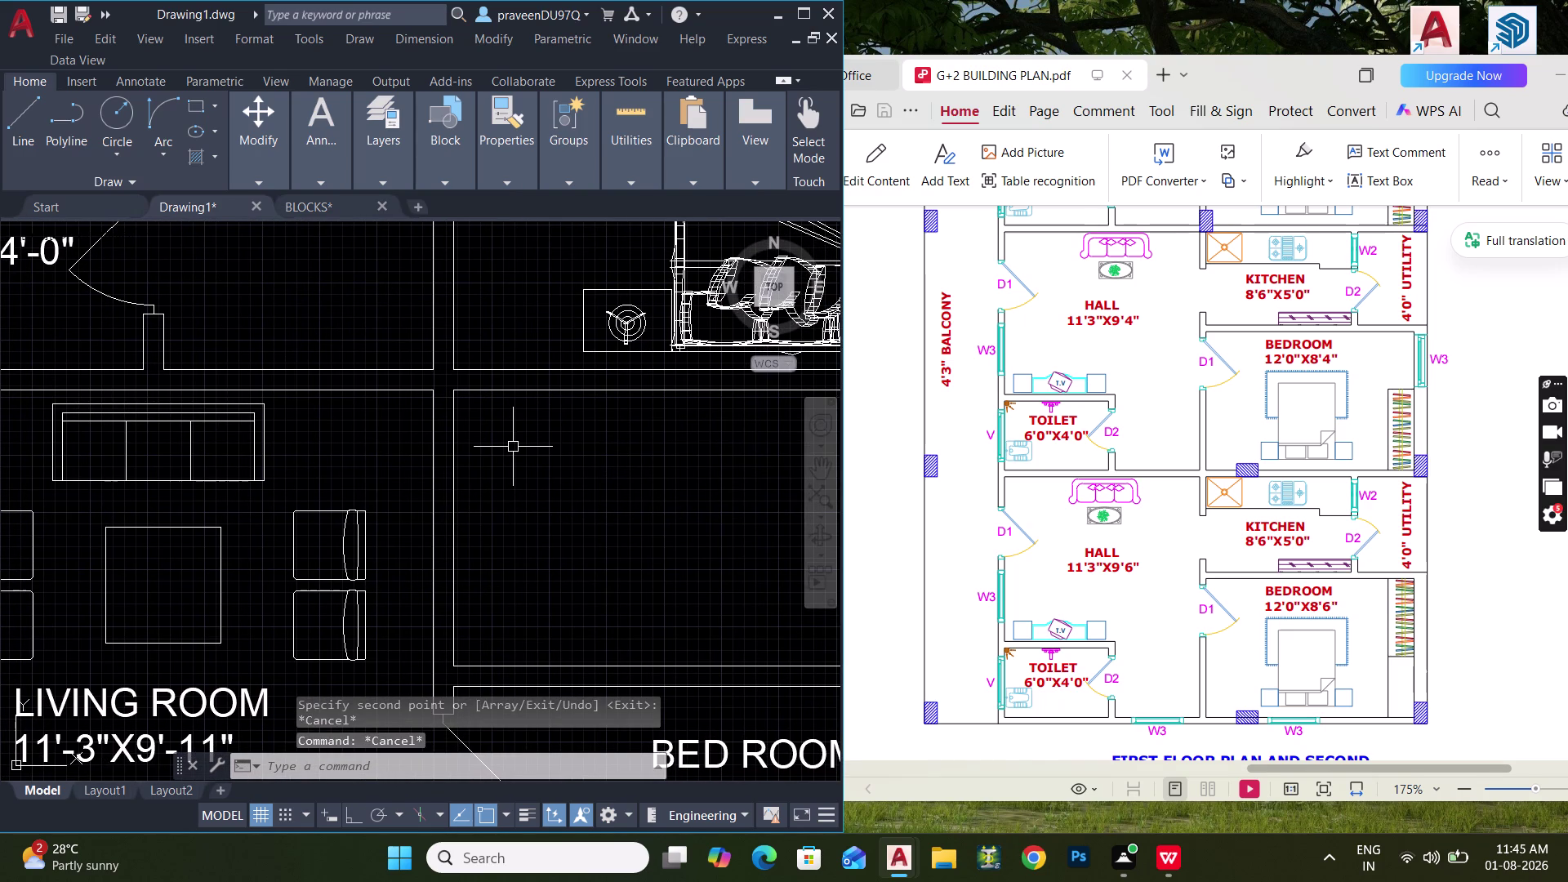
text(L)
key(space)
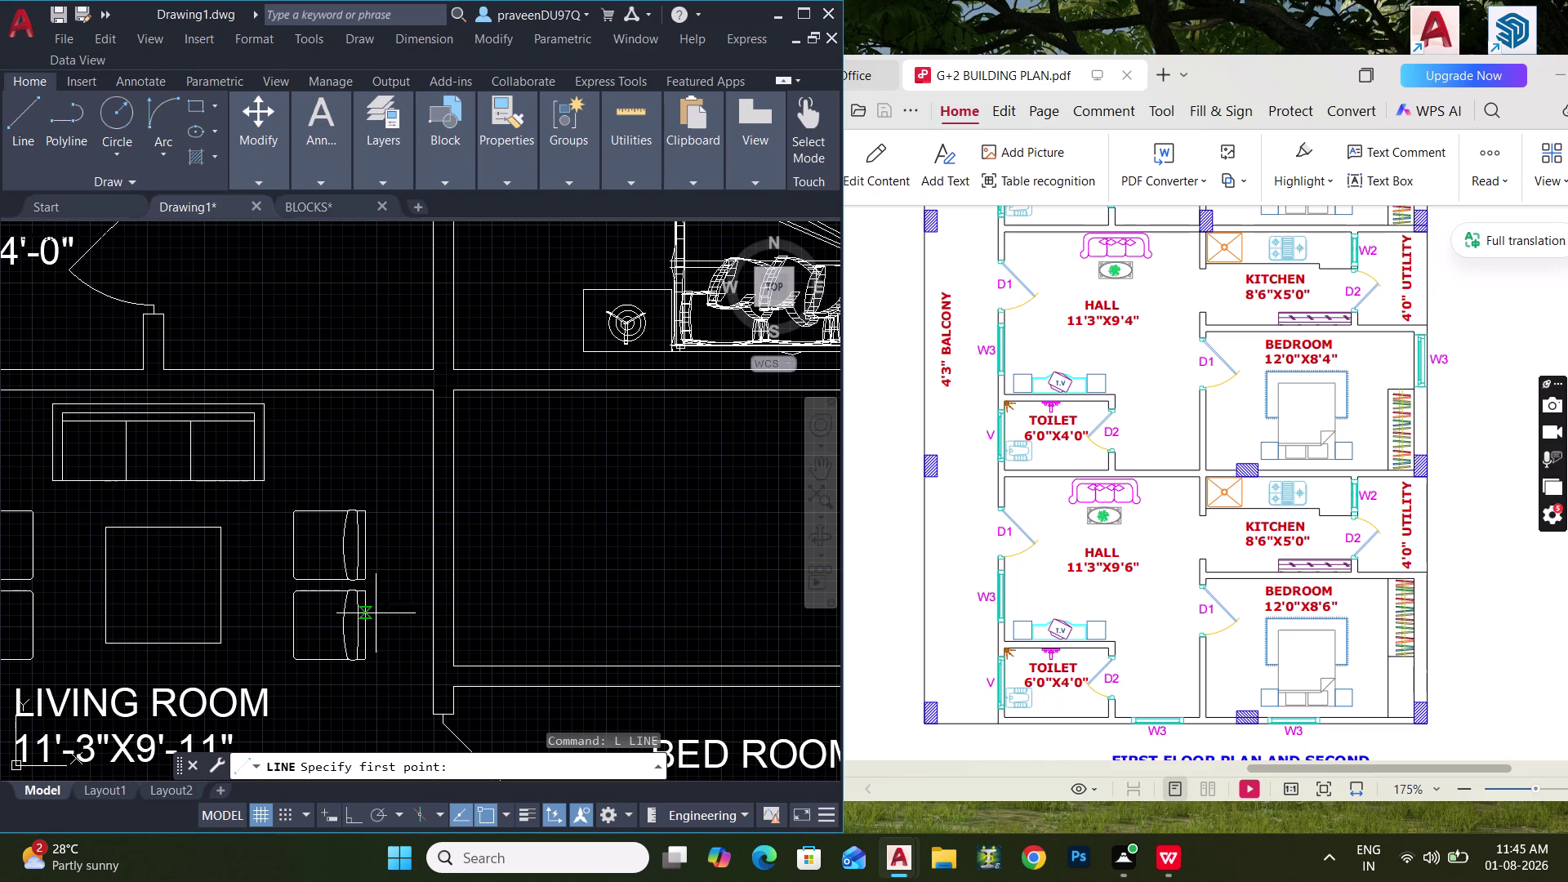
click(457, 664)
click(434, 664)
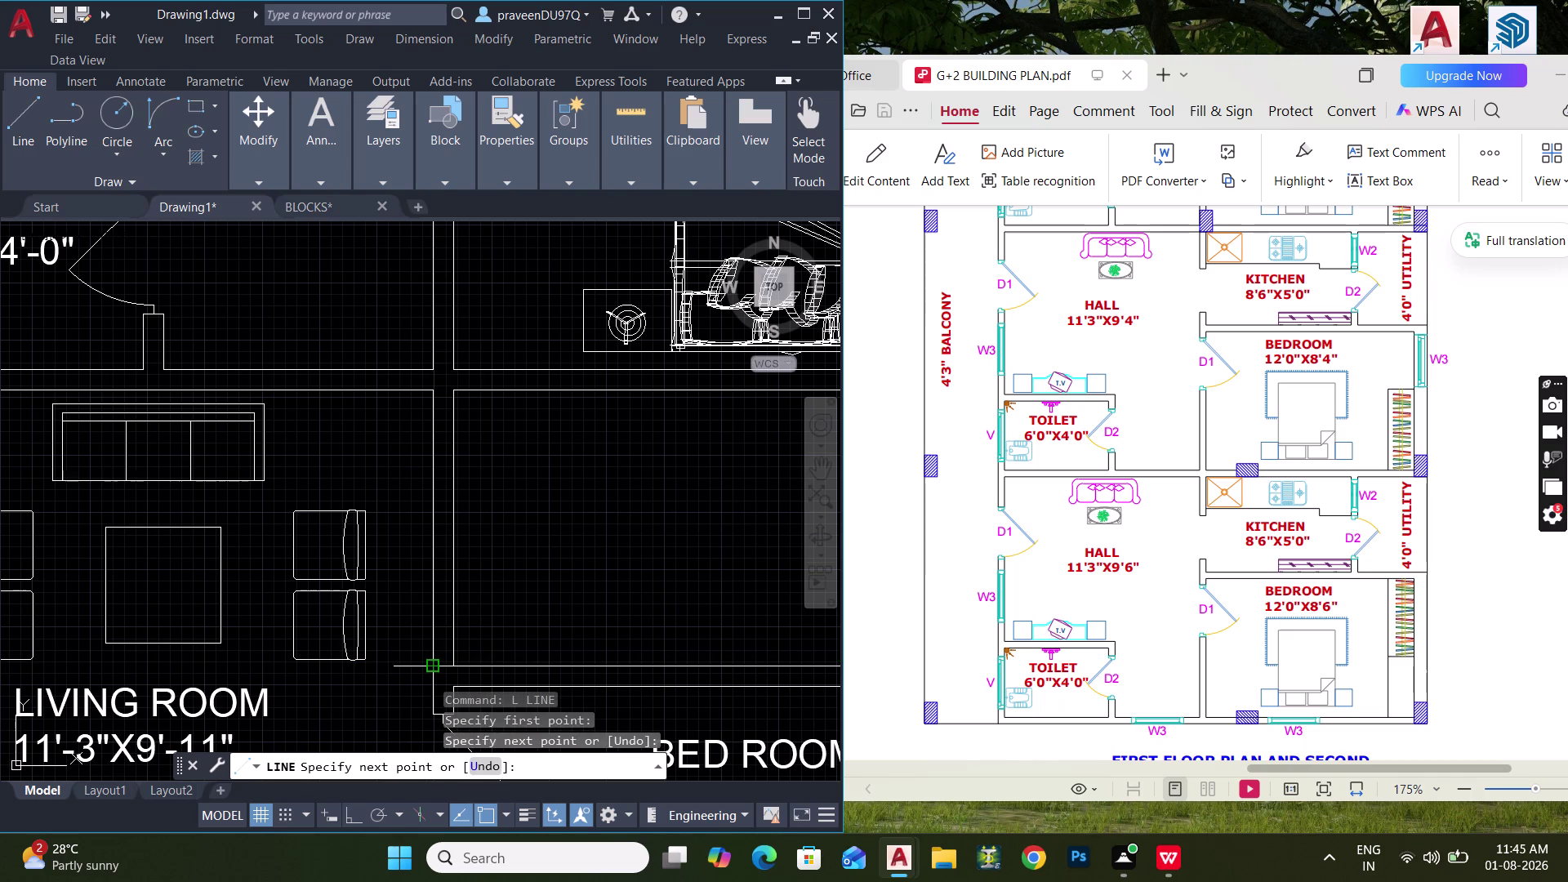
key(Escape)
key(Escape)
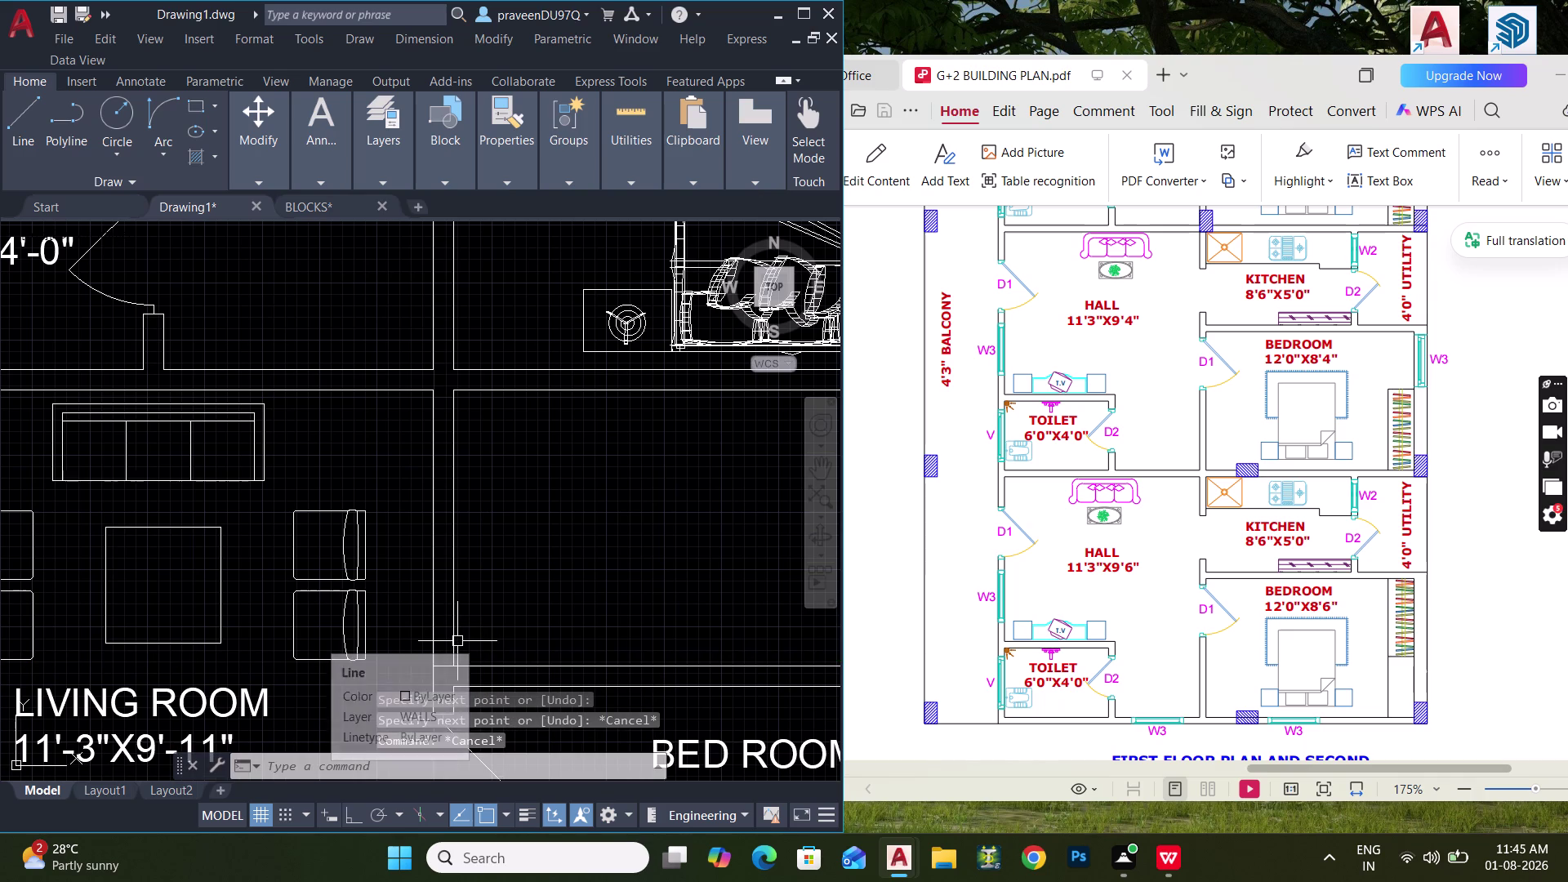
Offset the guide line 1' along the wall and delete the unwanted extra line.
text(O 1')
key(Return)
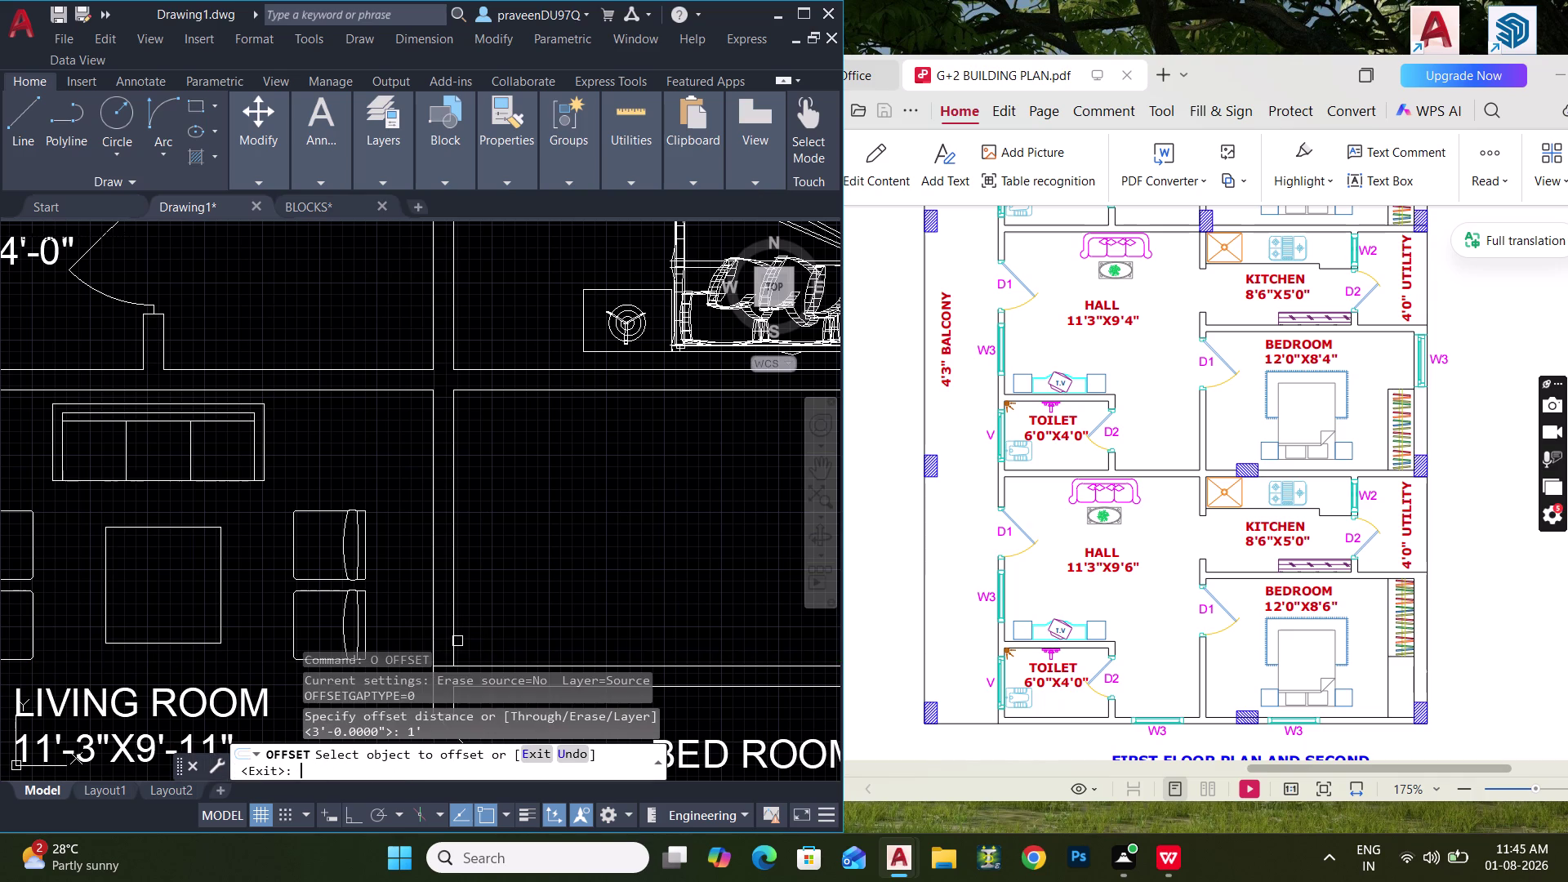
middle_drag(449, 610, 444, 512)
click(441, 569)
click(440, 498)
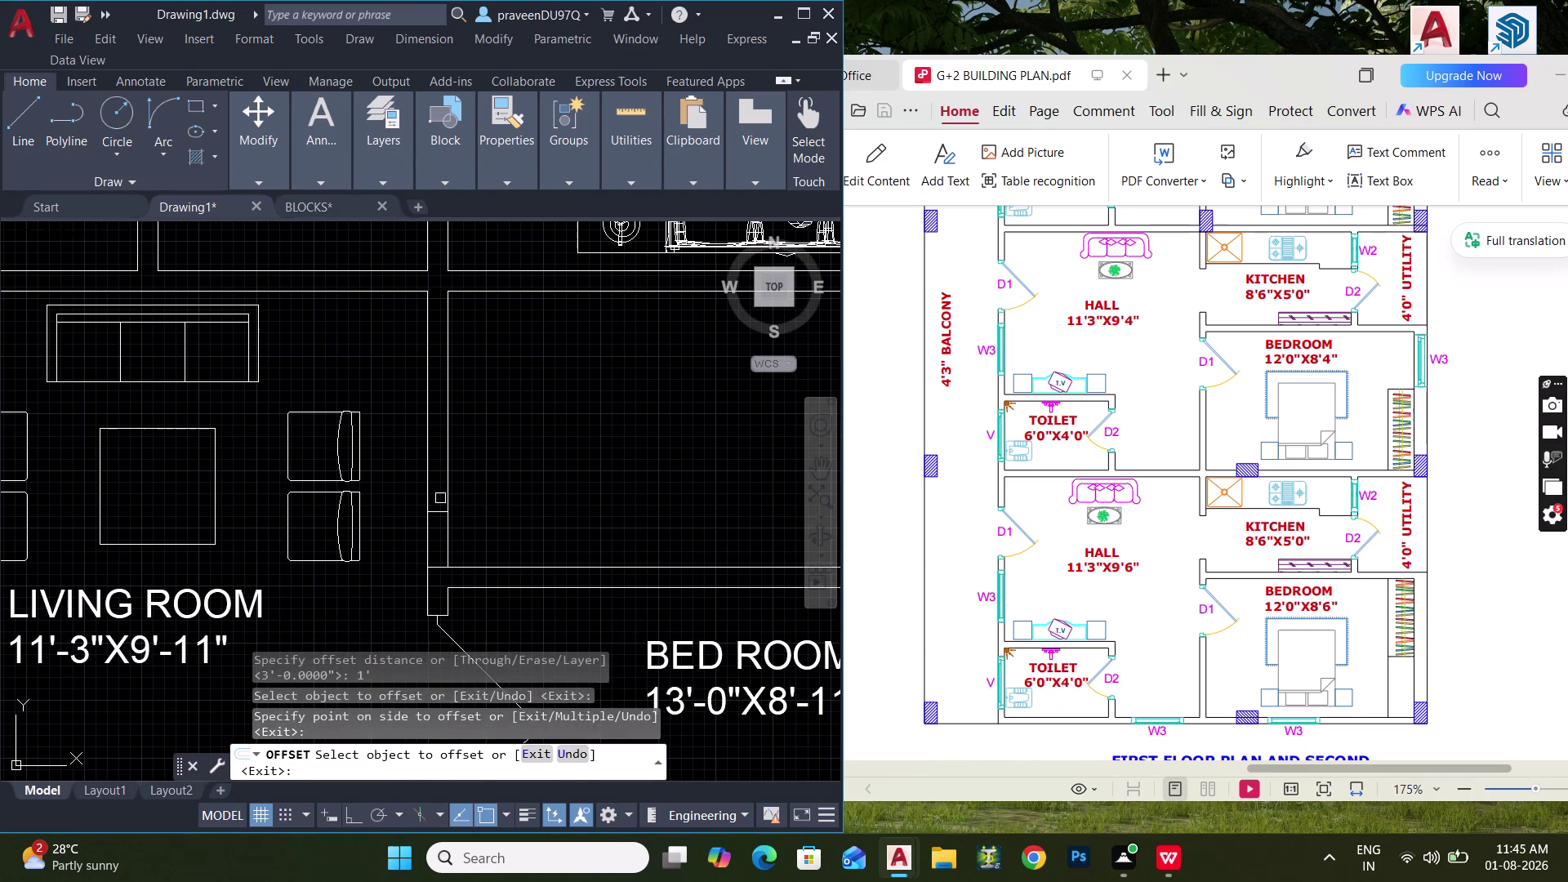
key(Escape)
click(434, 568)
key(Delete)
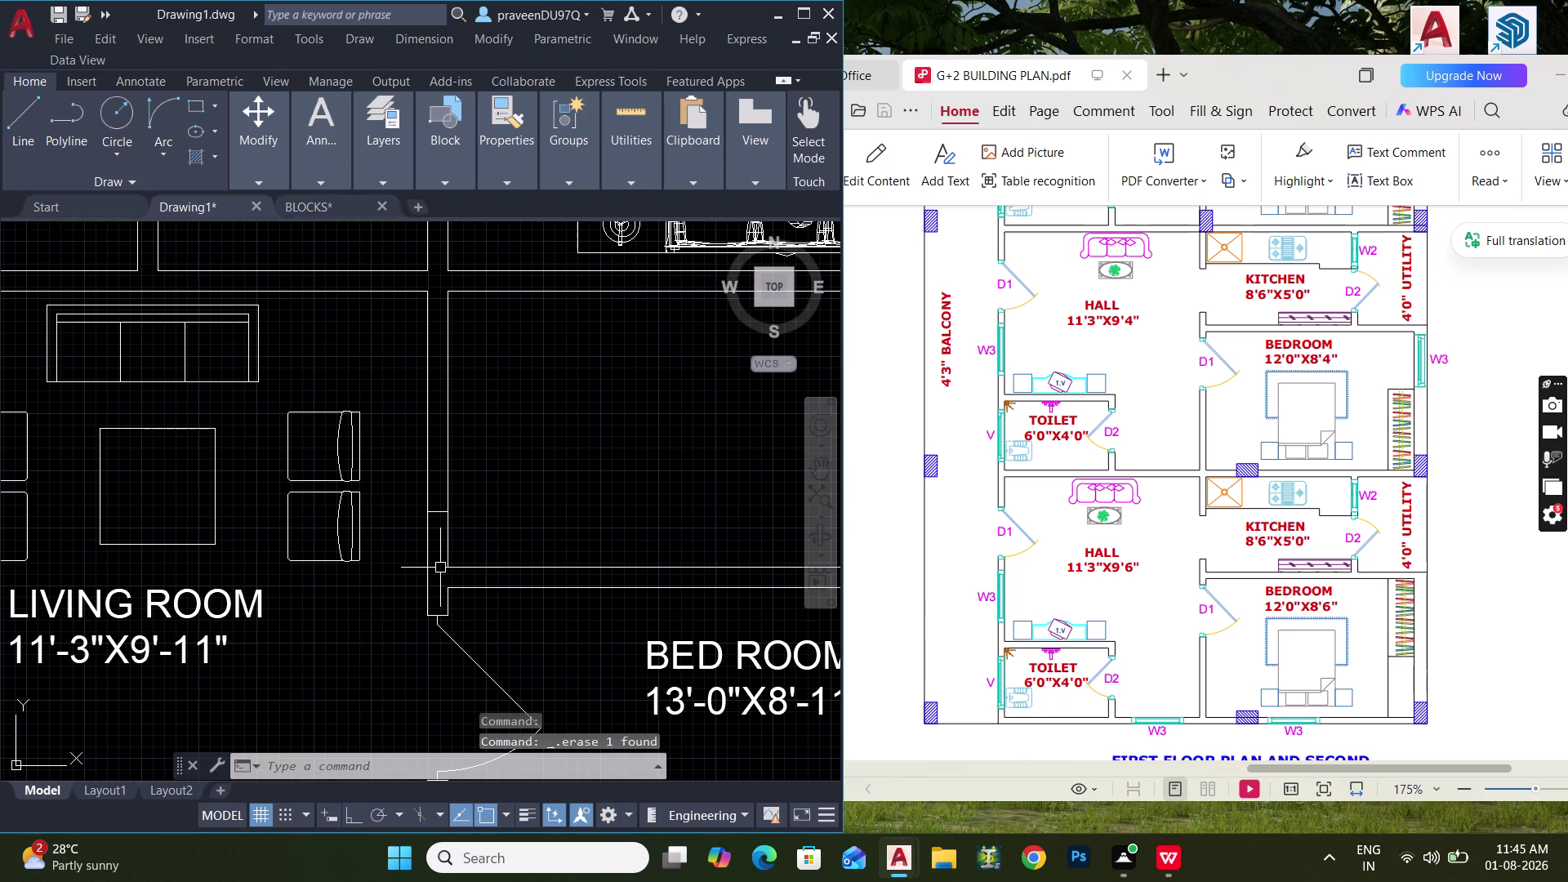
Offset the line 3' further along the wall to mark the opening's far edge.
text(O)
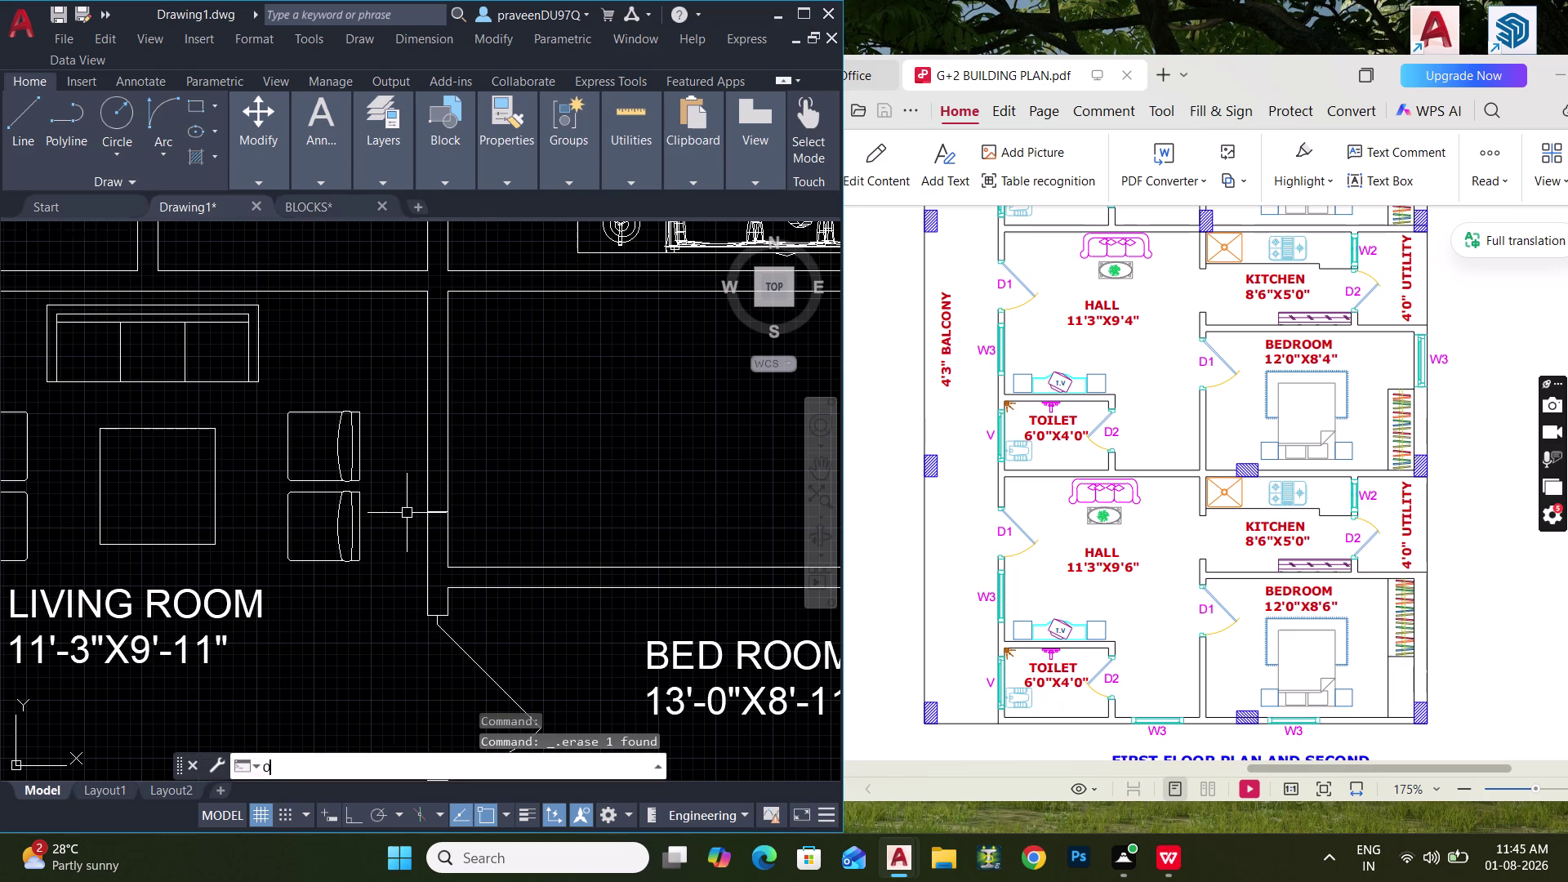
key(space)
text(3')
key(Return)
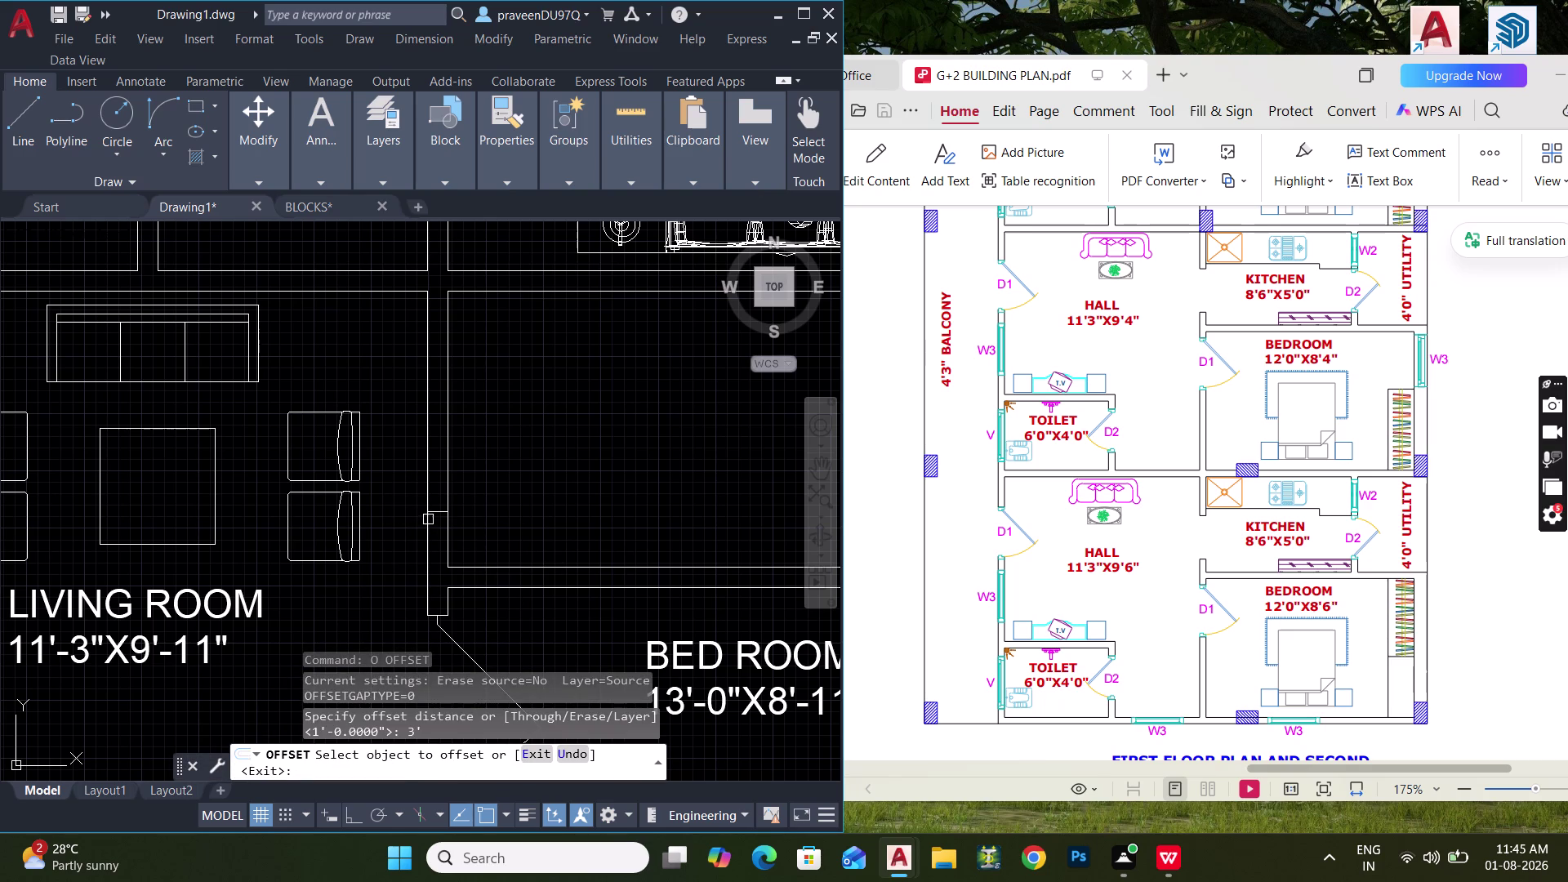
click(435, 515)
click(447, 390)
key(Escape)
Trim the wall between the offset lines to leave a 3-foot gap.
key(t)
key(r)
key(space)
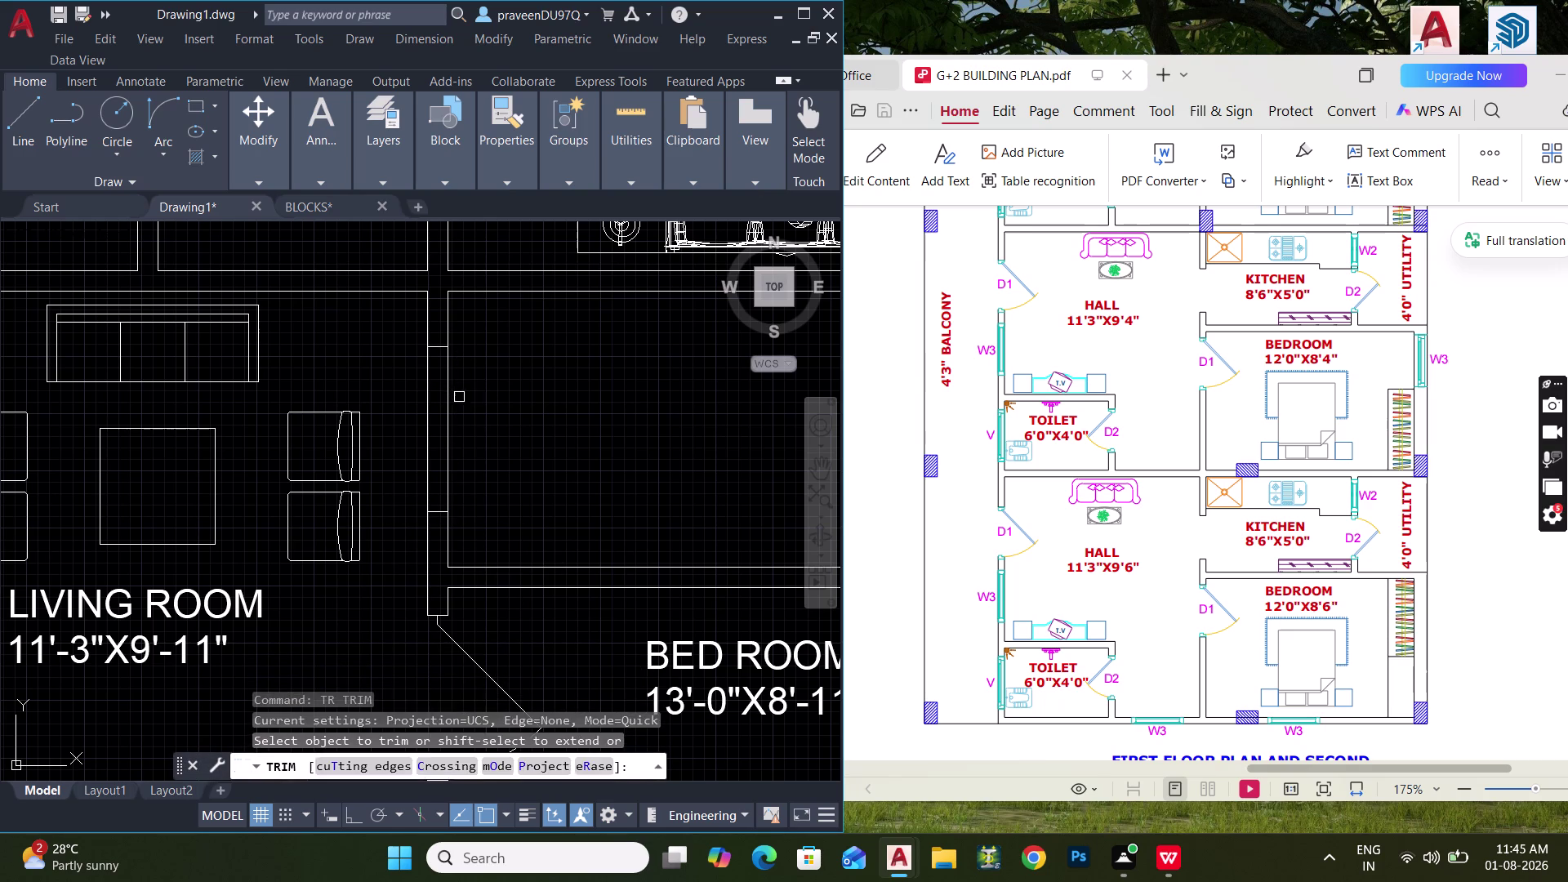
drag(493, 434, 407, 443)
scroll(down, 3)
middle_drag(443, 447, 468, 530)
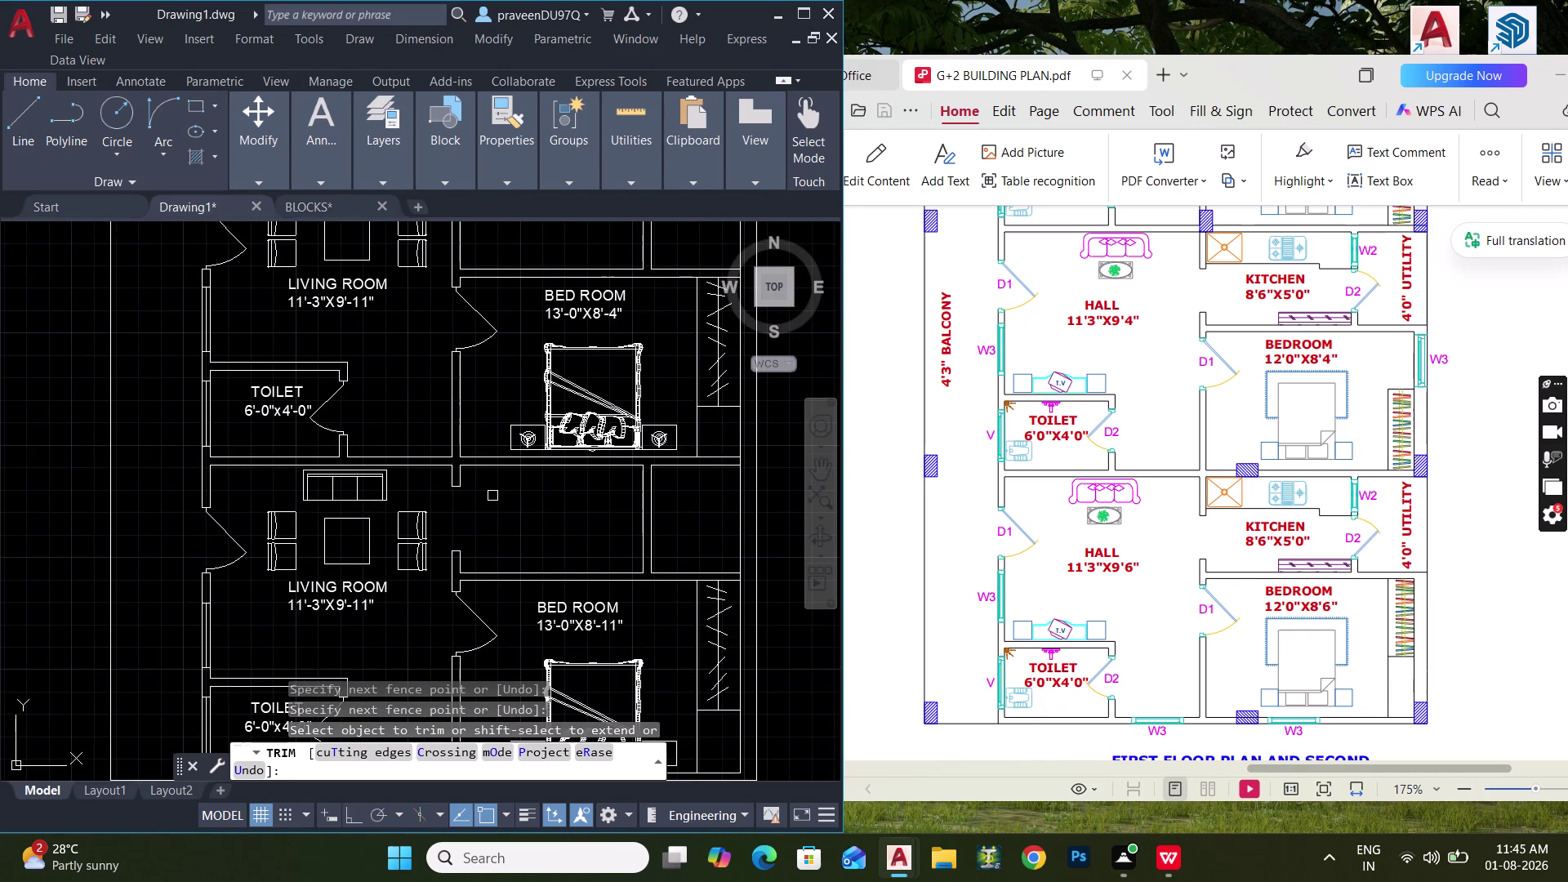
key(Escape)
scroll(up, 3)
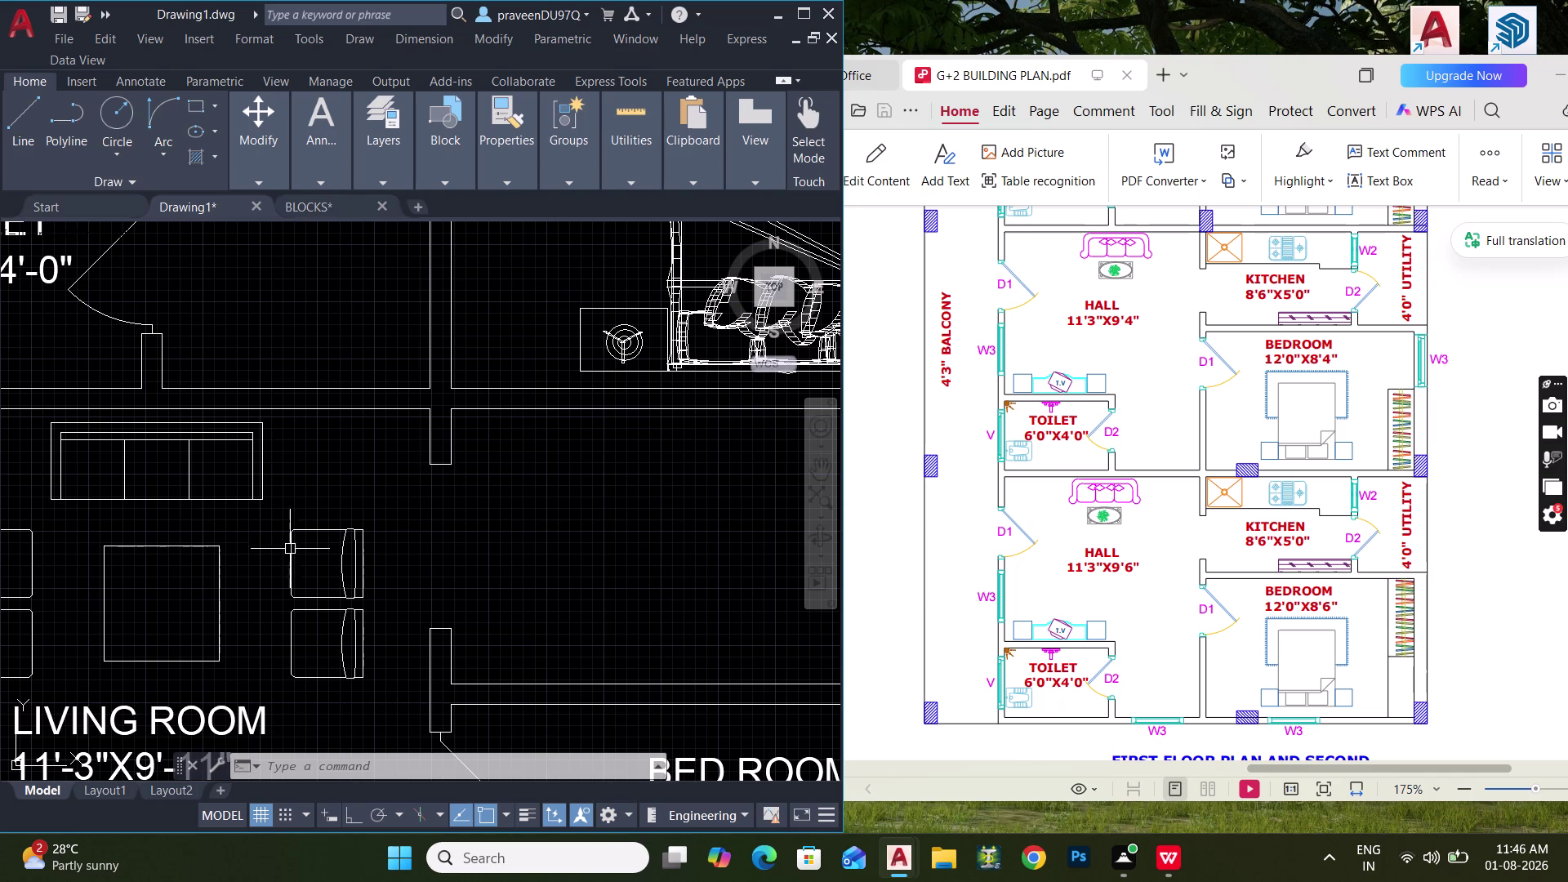
Select the two end lines of the new wall opening.
scroll(down, 3)
middle_drag(453, 528, 500, 524)
scroll(up, 3)
drag(403, 471, 407, 484)
middle_drag(464, 612, 465, 610)
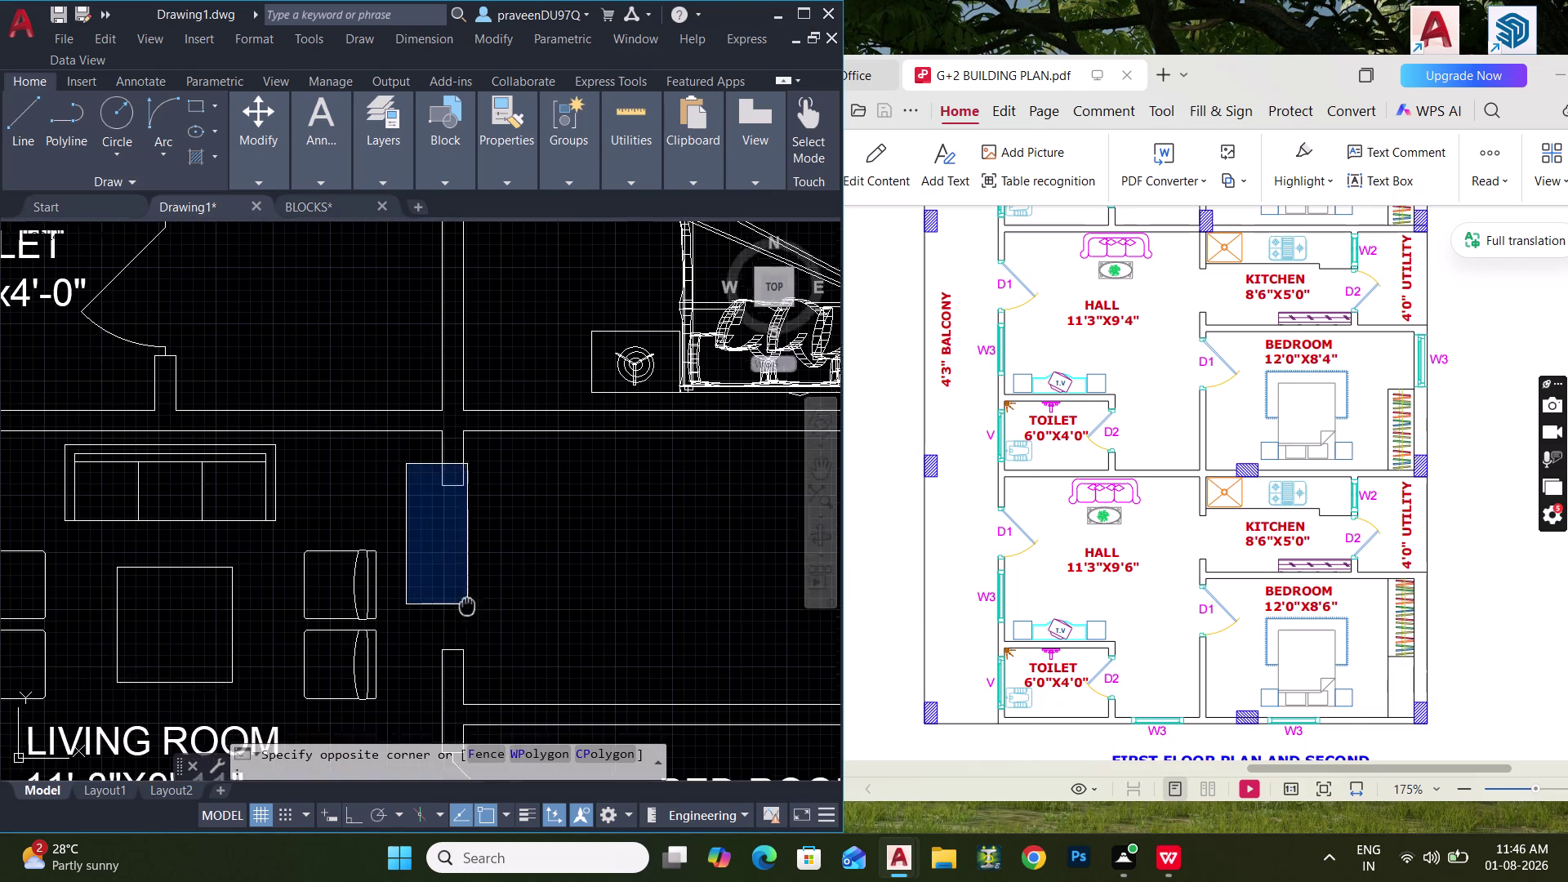
middle_drag(465, 609, 509, 547)
click(528, 603)
key(c)
key(l)
key(o)
key(space)
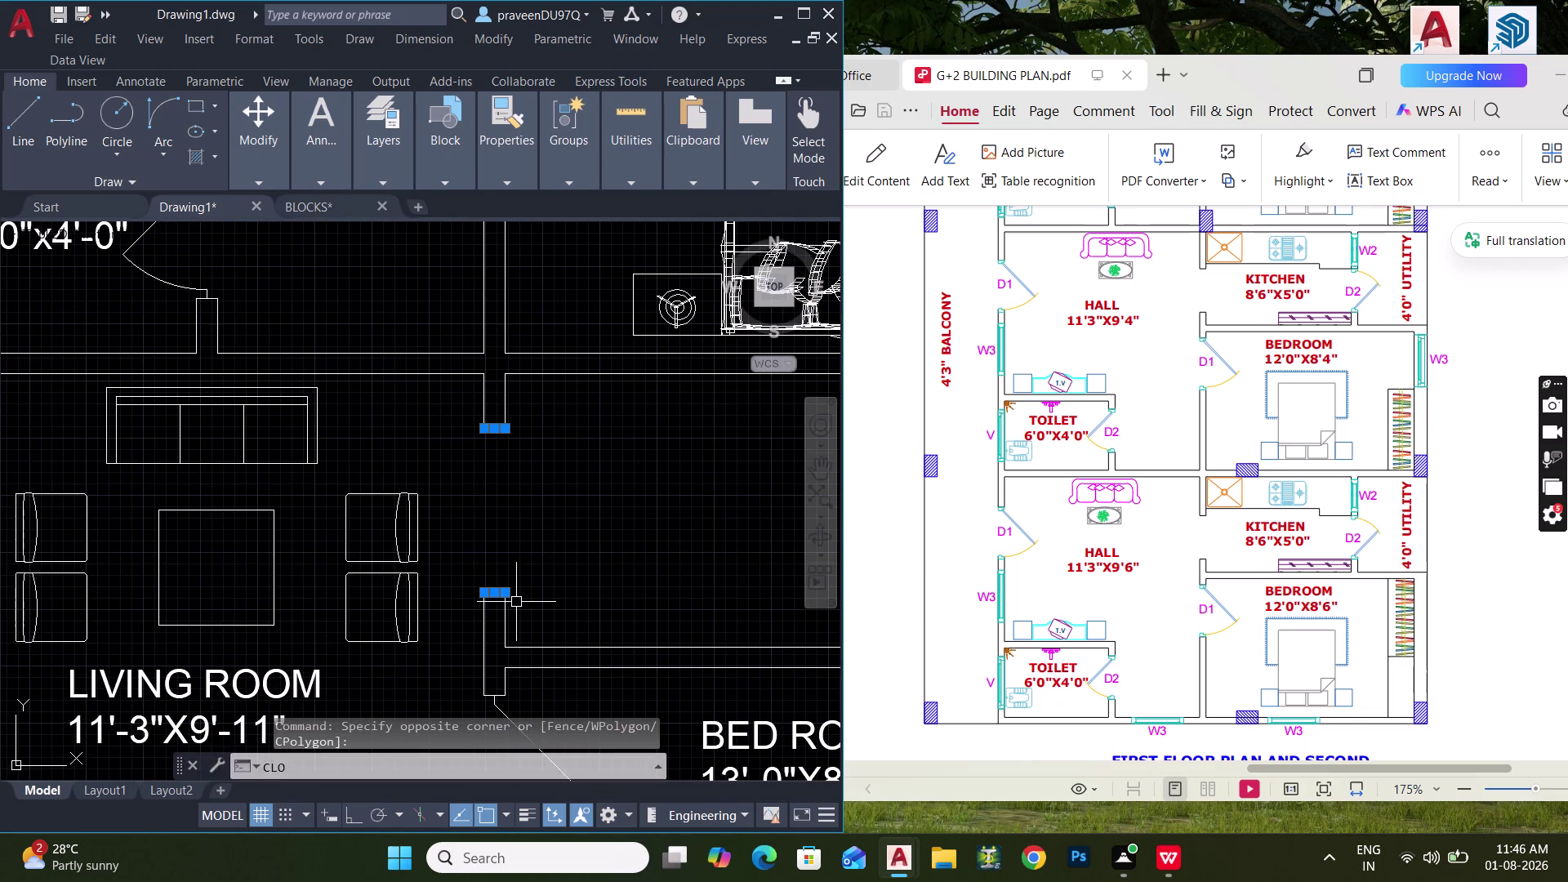
Copy the opening's end lines onto the upper flat's living room wall.
text(CO)
key(space)
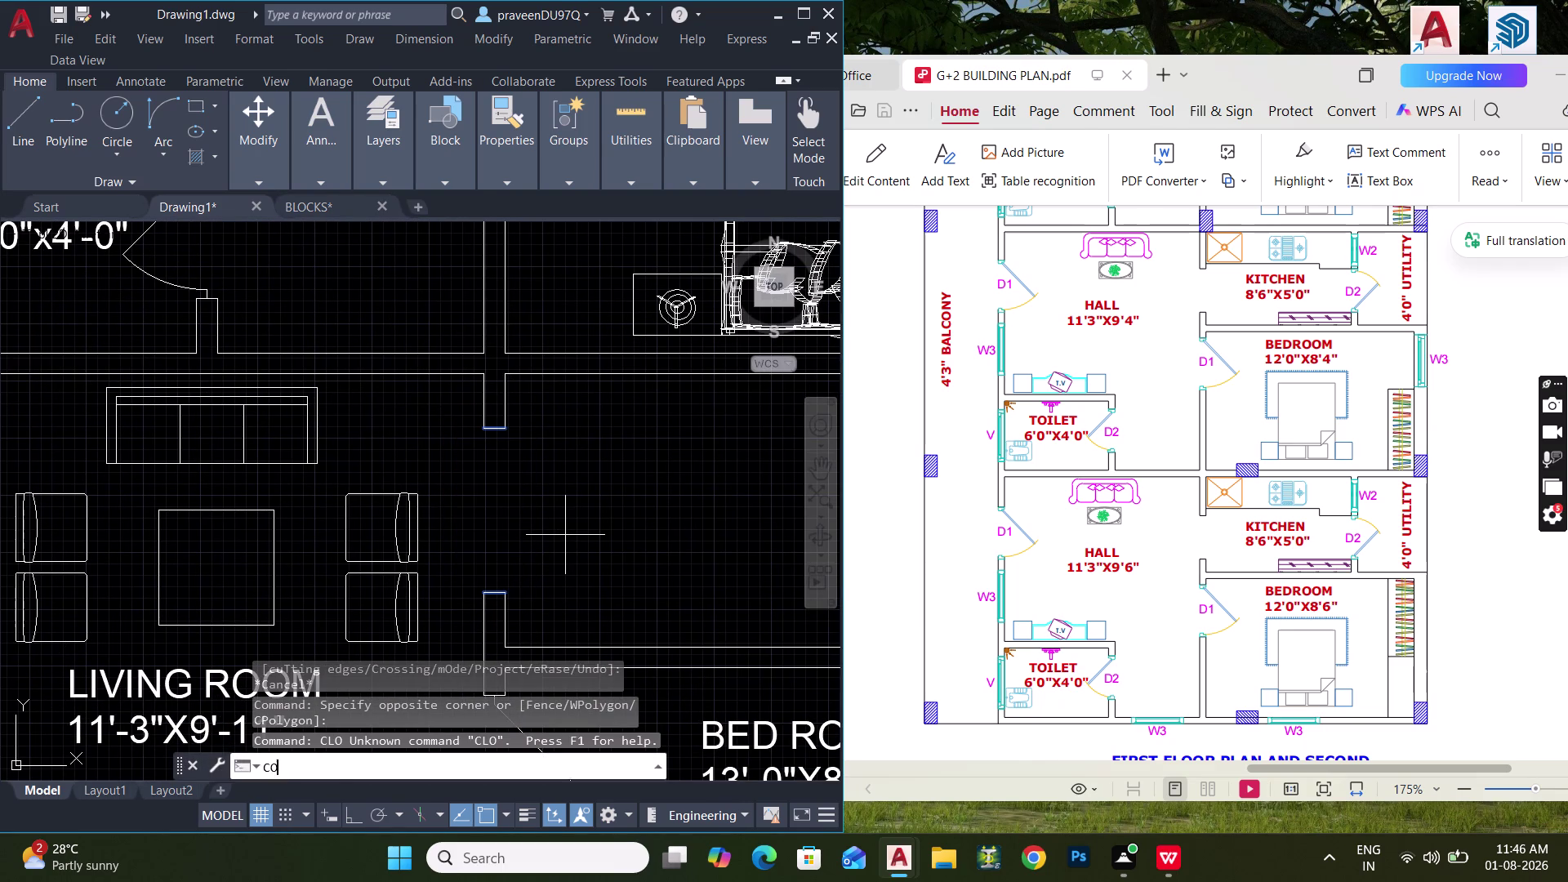
click(505, 655)
scroll(down, 3)
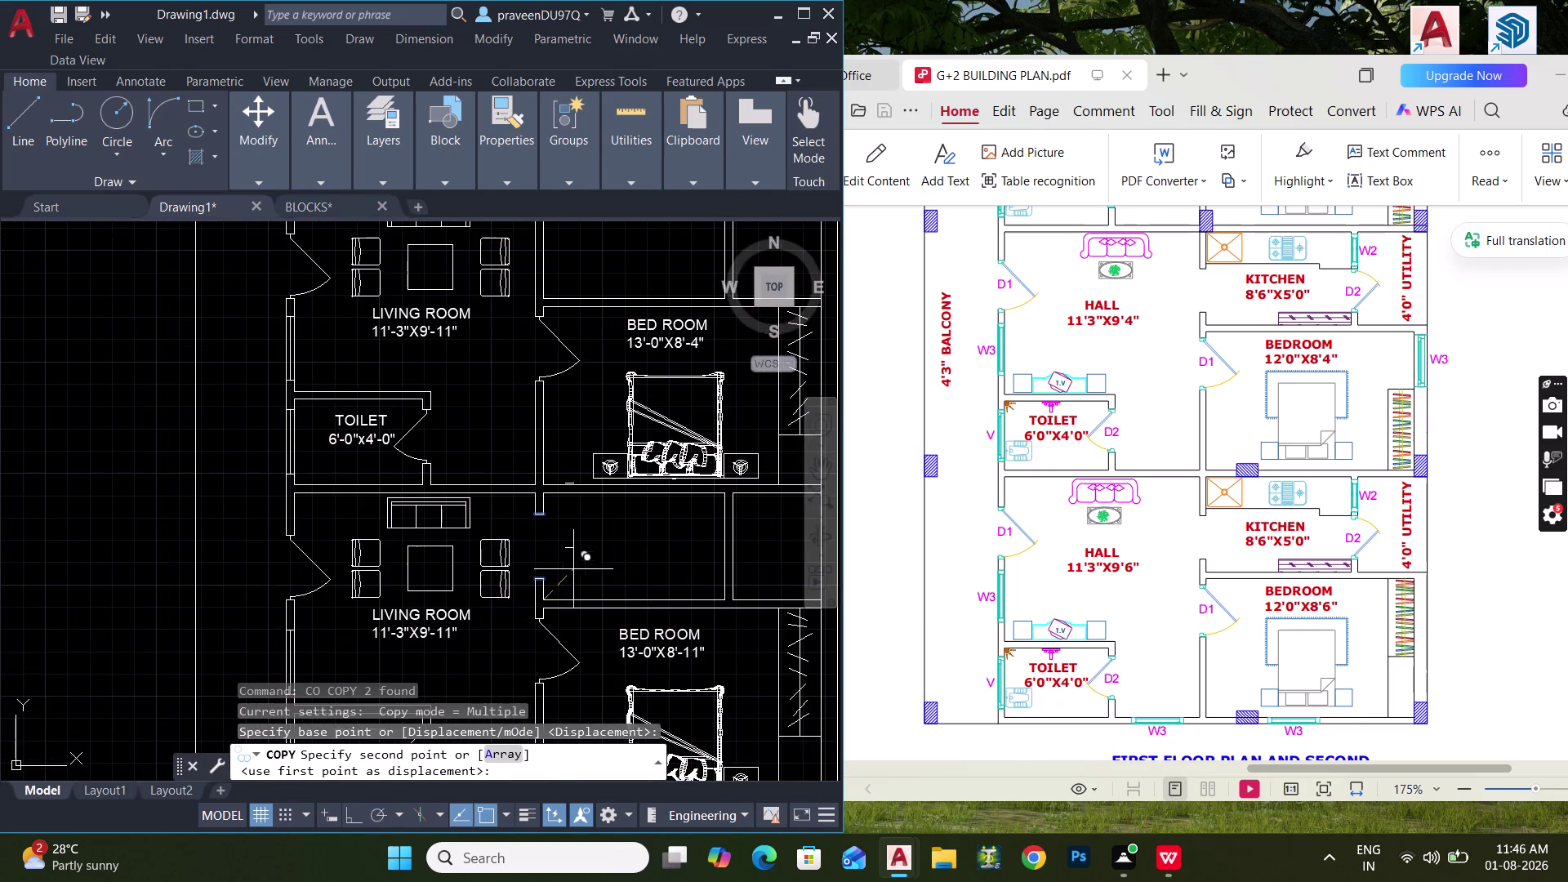
middle_drag(617, 553, 599, 688)
scroll(up, 3)
click(498, 418)
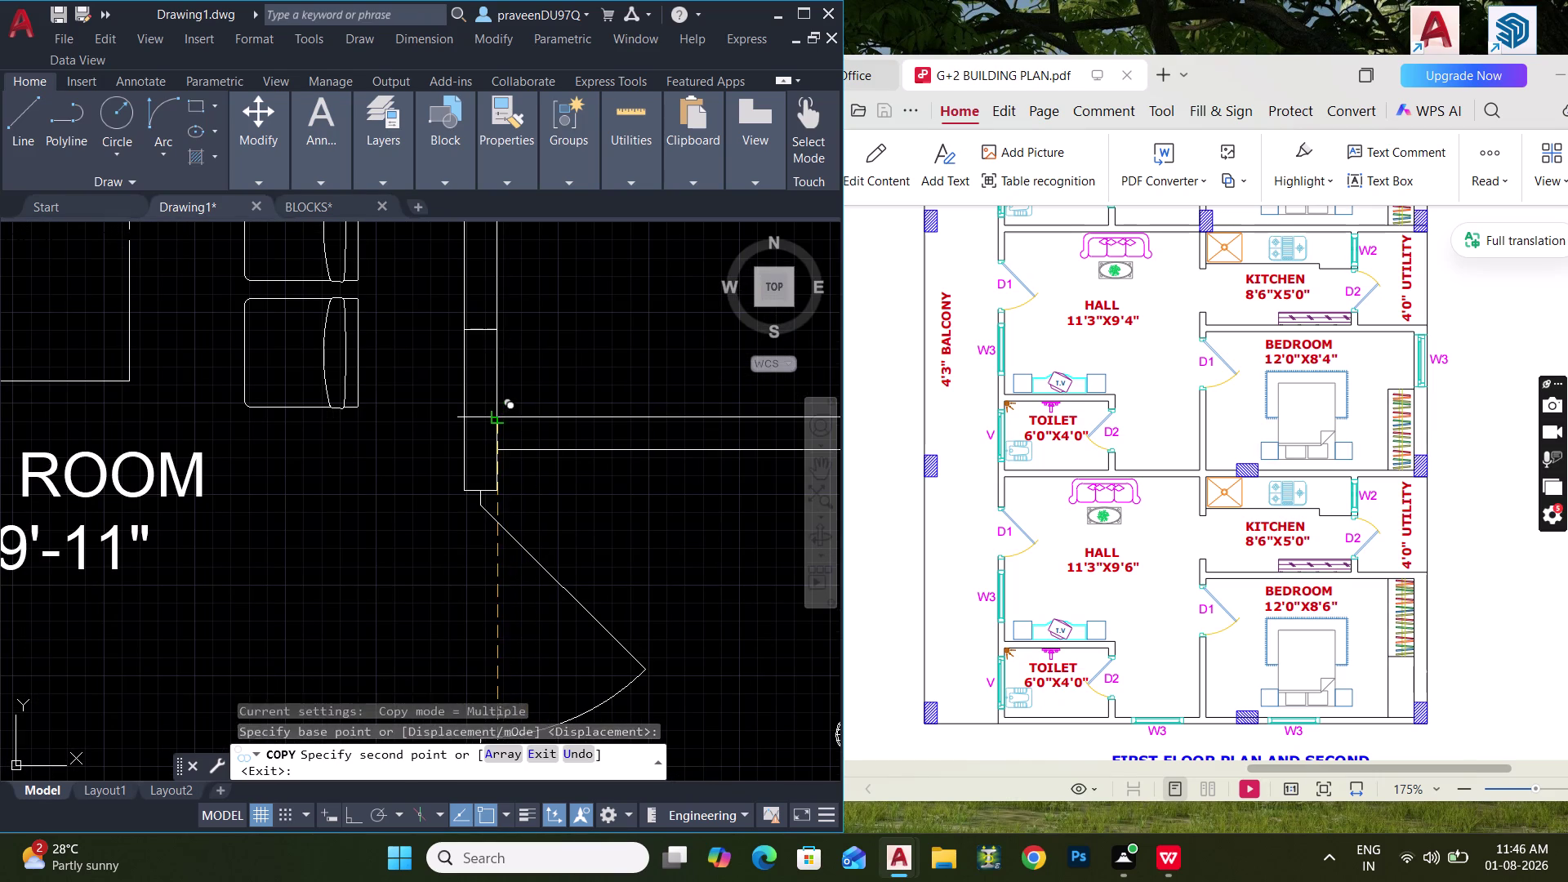
scroll(down, 3)
middle_drag(538, 432, 530, 745)
middle_drag(515, 461, 487, 749)
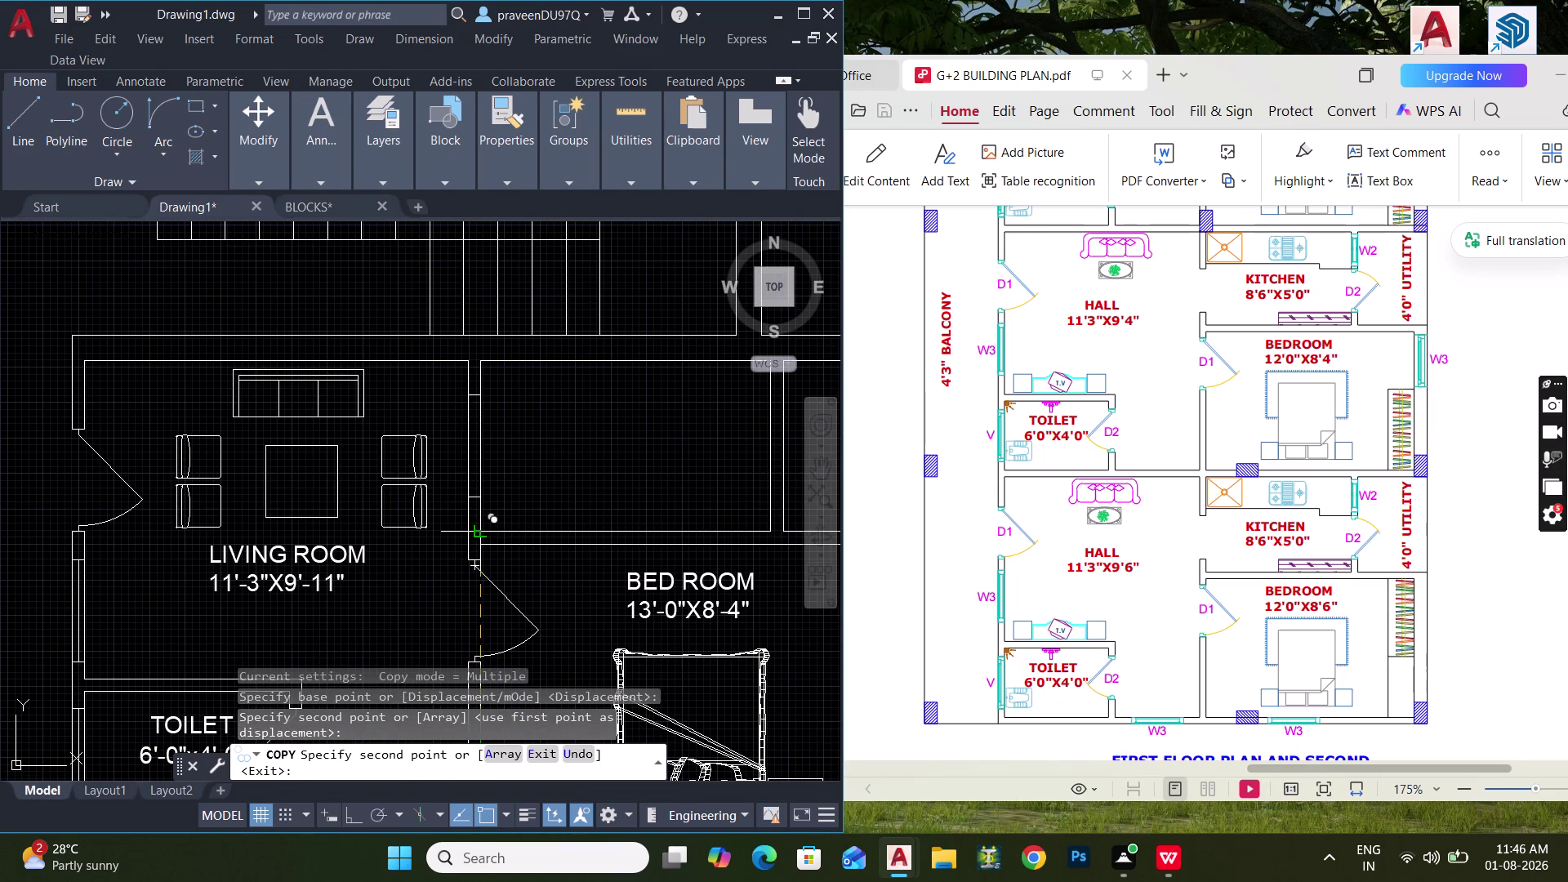
click(485, 535)
key(Escape)
Trim the upper flat's wall between the copied end lines.
key(t)
key(r)
key(space)
scroll(up, 3)
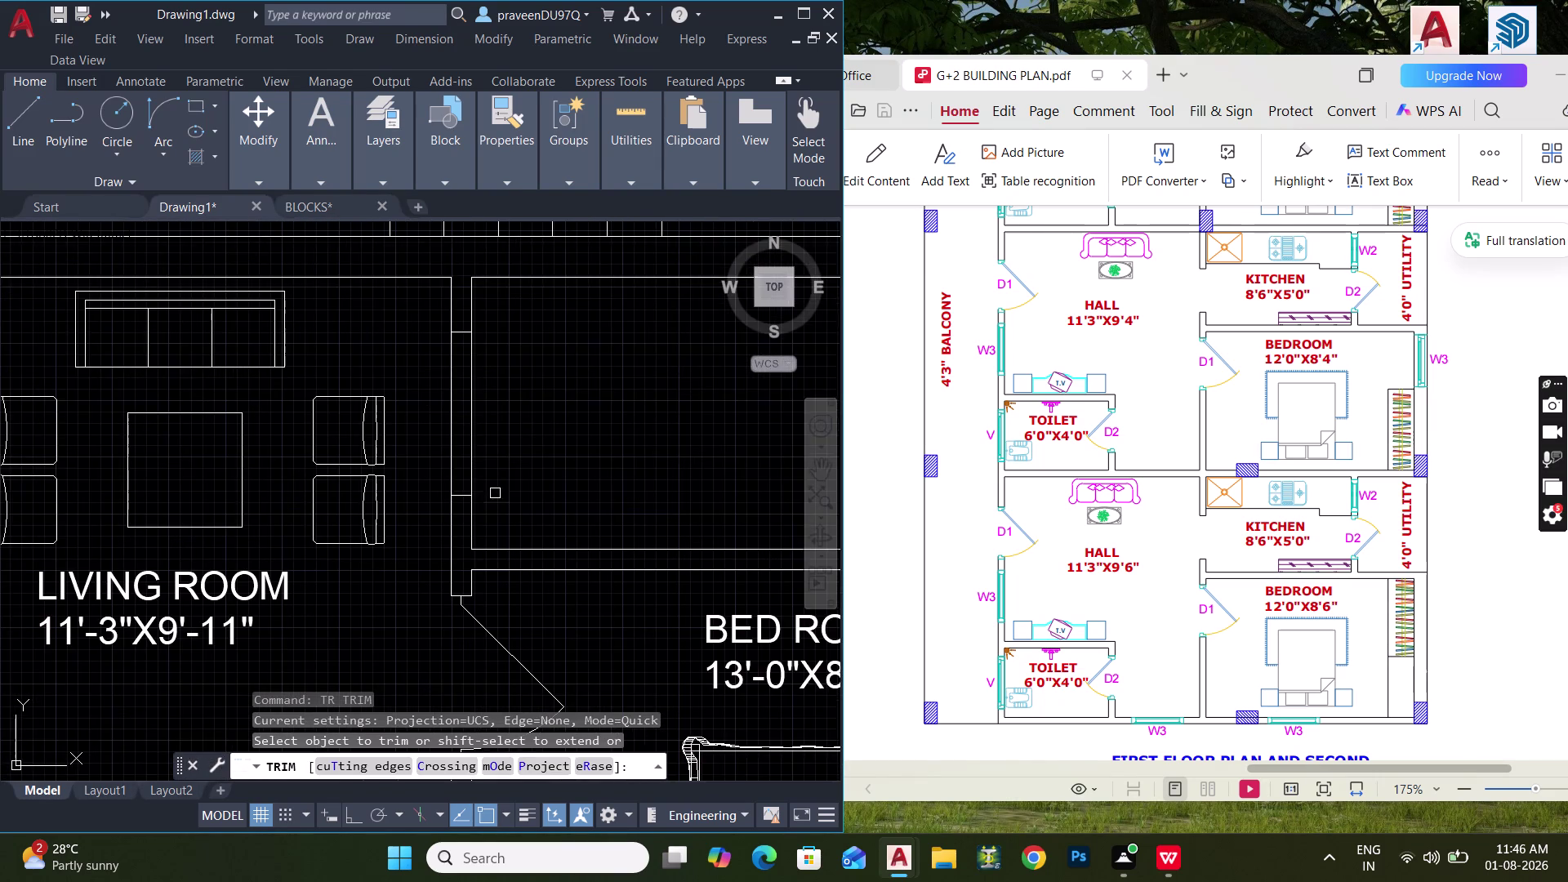
middle_drag(497, 452, 509, 502)
drag(517, 464, 451, 474)
middle_drag(469, 514, 516, 370)
middle_drag(518, 502, 557, 340)
middle_drag(549, 540, 546, 508)
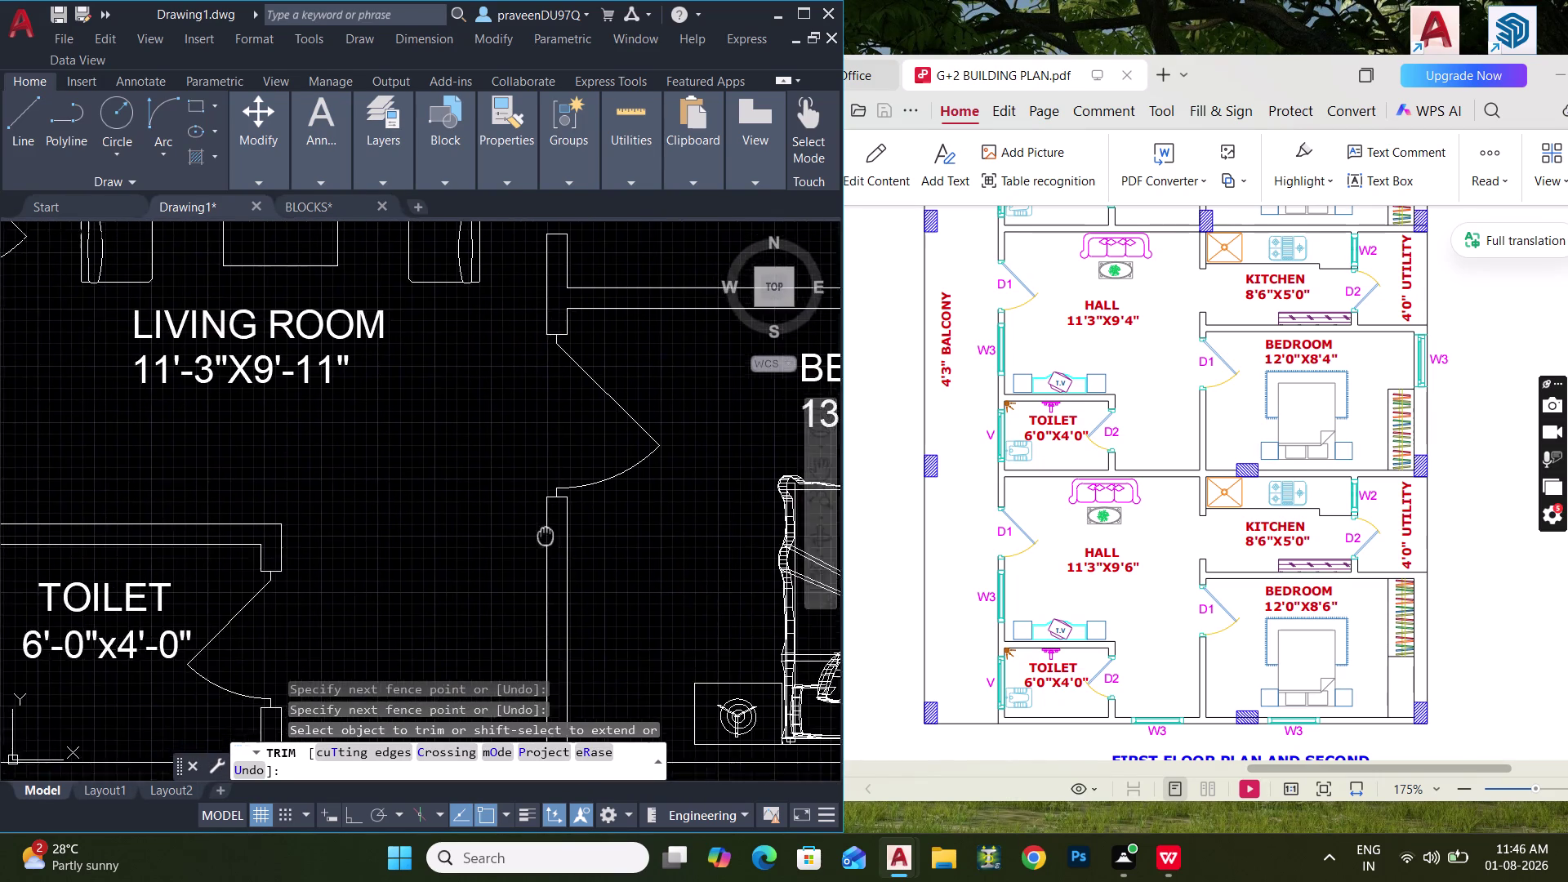
middle_drag(546, 508, 566, 341)
scroll(down, 3)
scroll(up, 3)
Trim away the remaining wall piece and check the openings across both flats.
drag(574, 501, 526, 512)
scroll(down, 3)
middle_drag(561, 537, 592, 278)
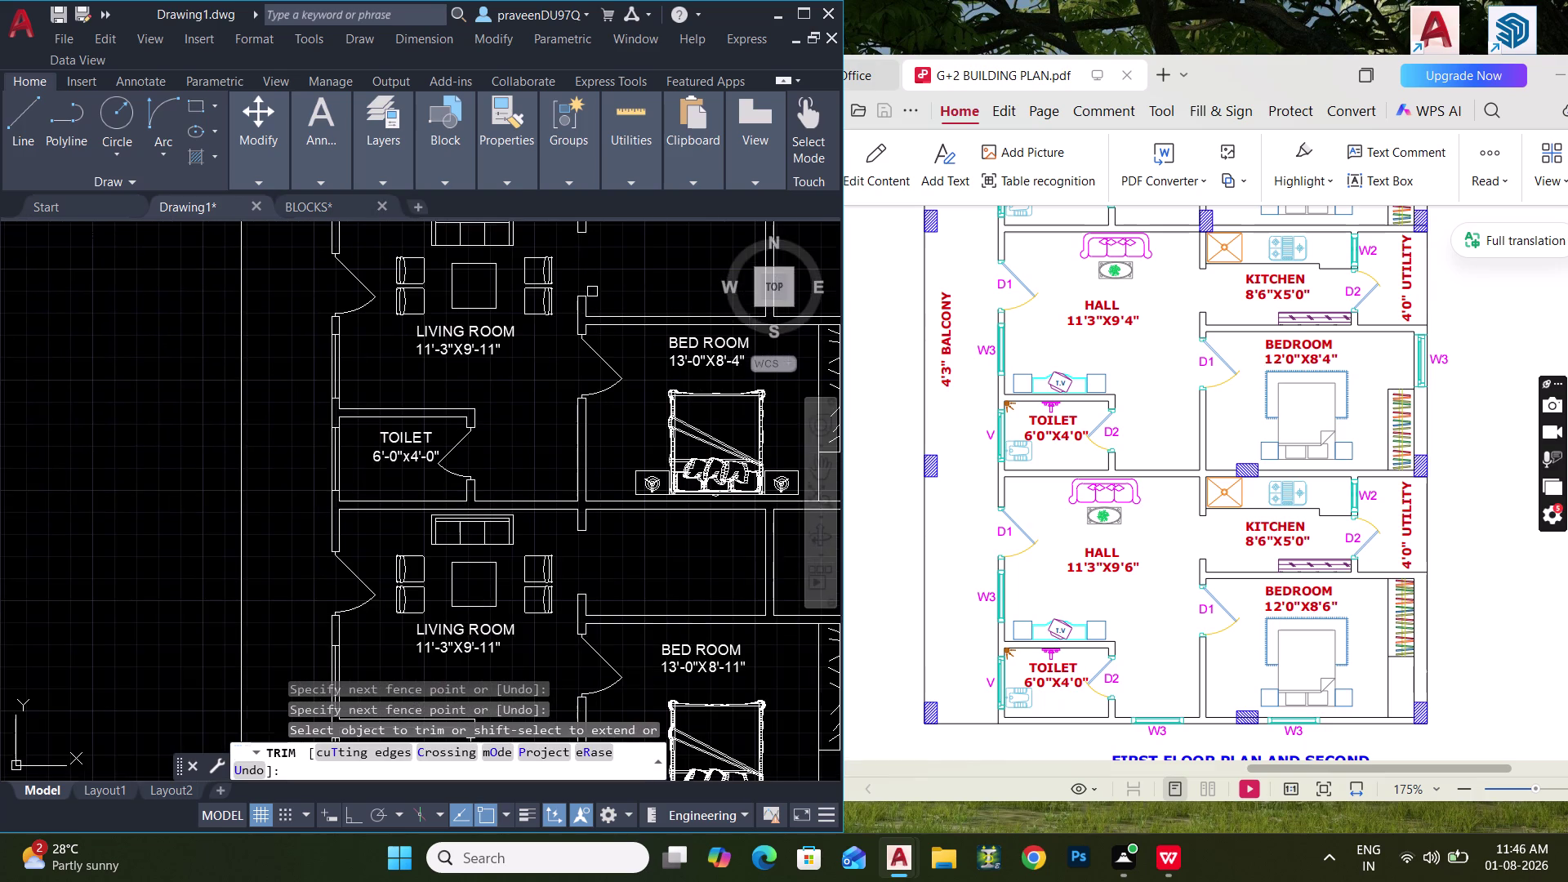
middle_drag(583, 495, 601, 295)
scroll(down, 3)
middle_drag(596, 413, 482, 510)
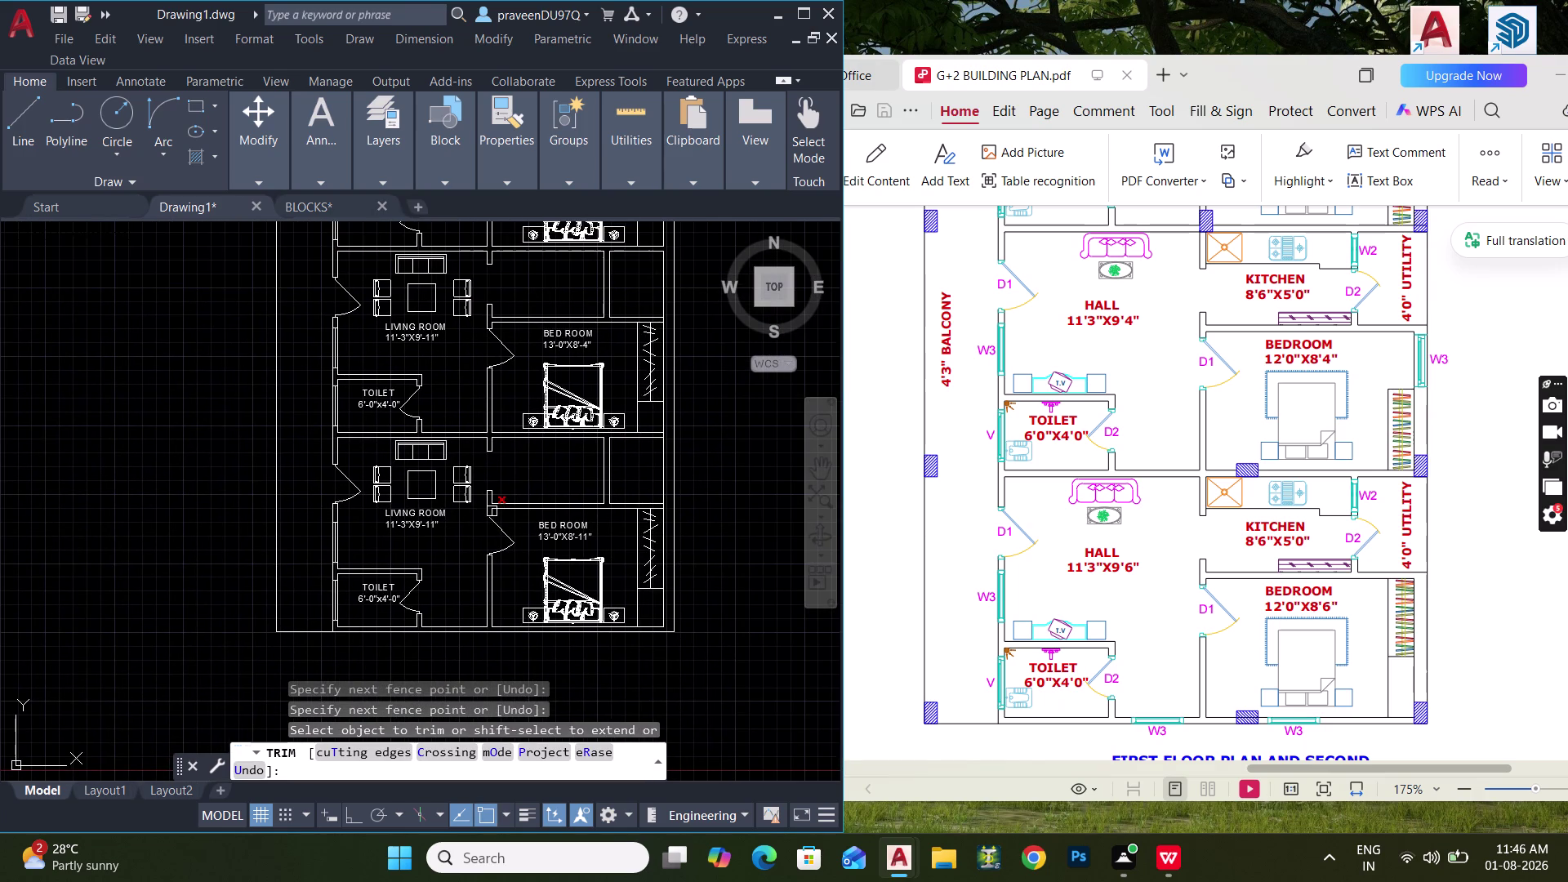
key(Escape)
key(Escape)
middle_drag(564, 278, 554, 454)
scroll(up, 3)
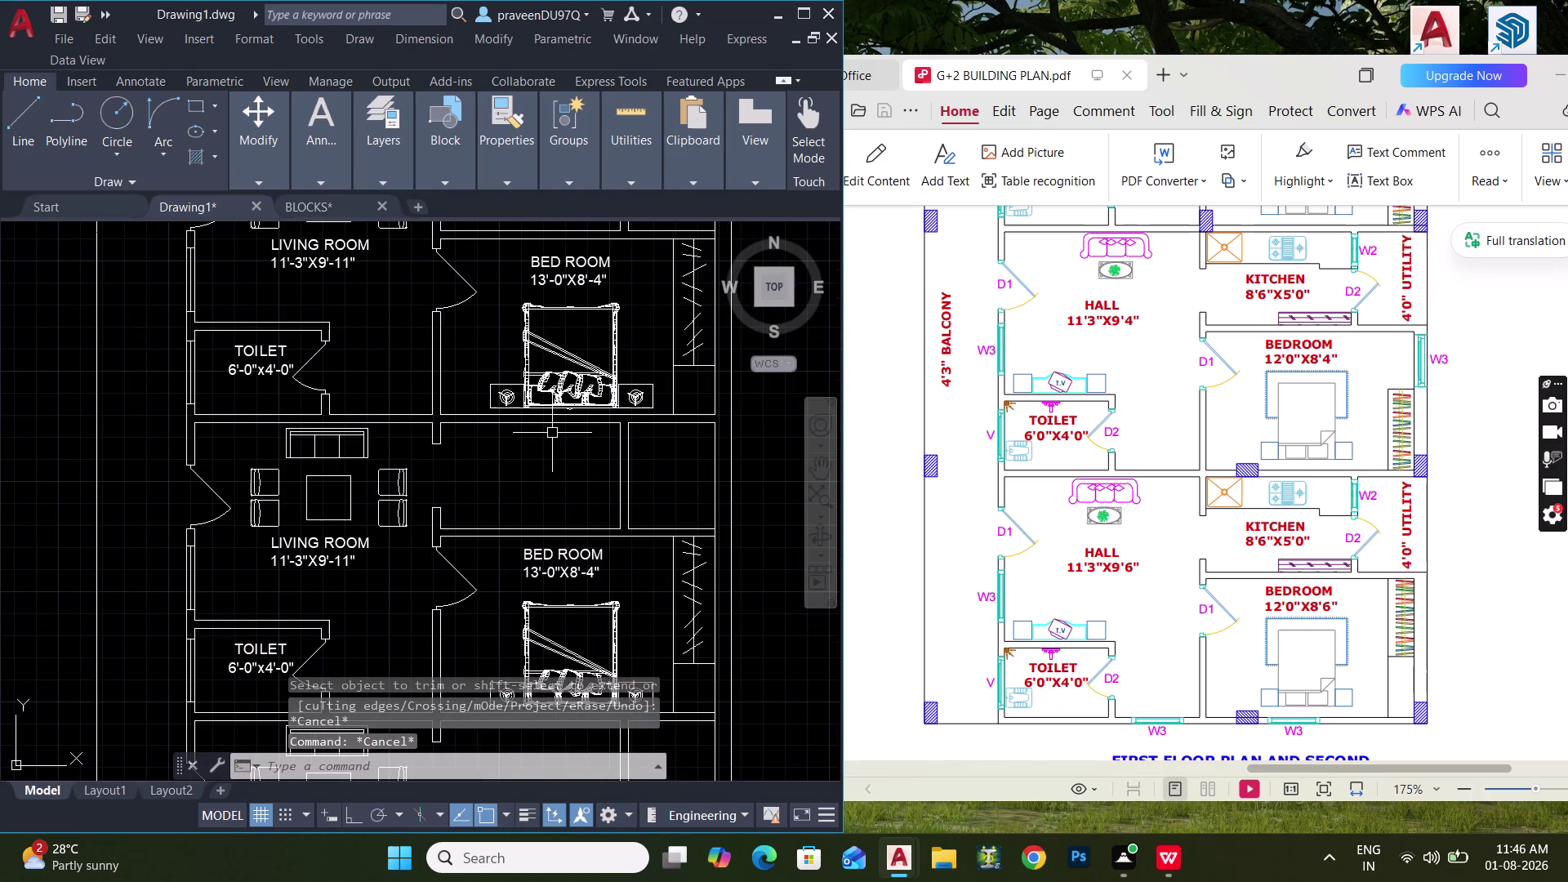
middle_drag(552, 433, 560, 327)
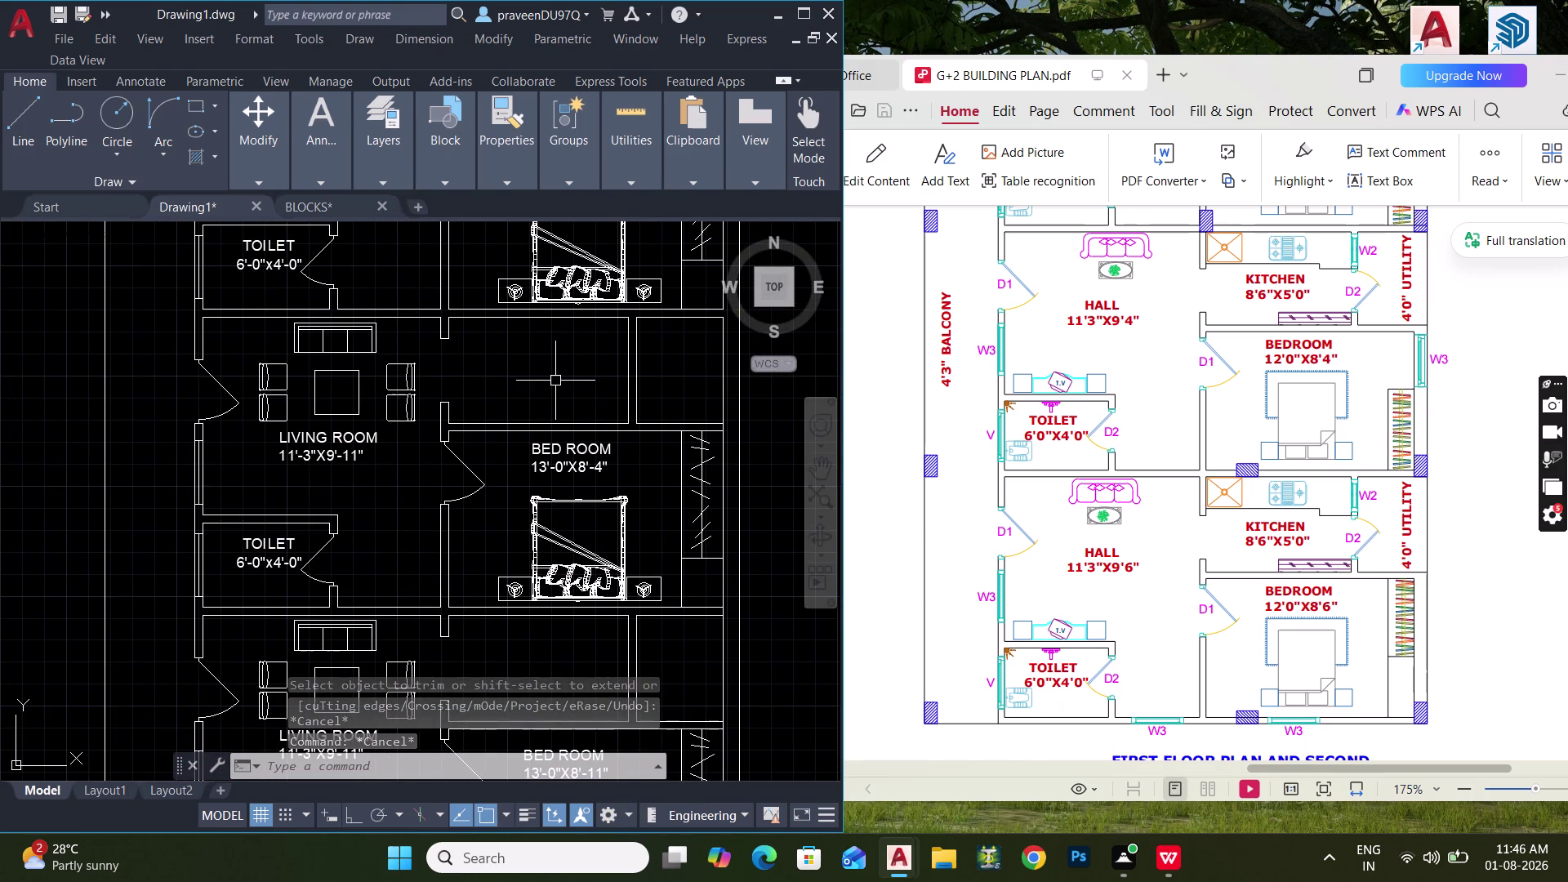
middle_drag(527, 471, 584, 312)
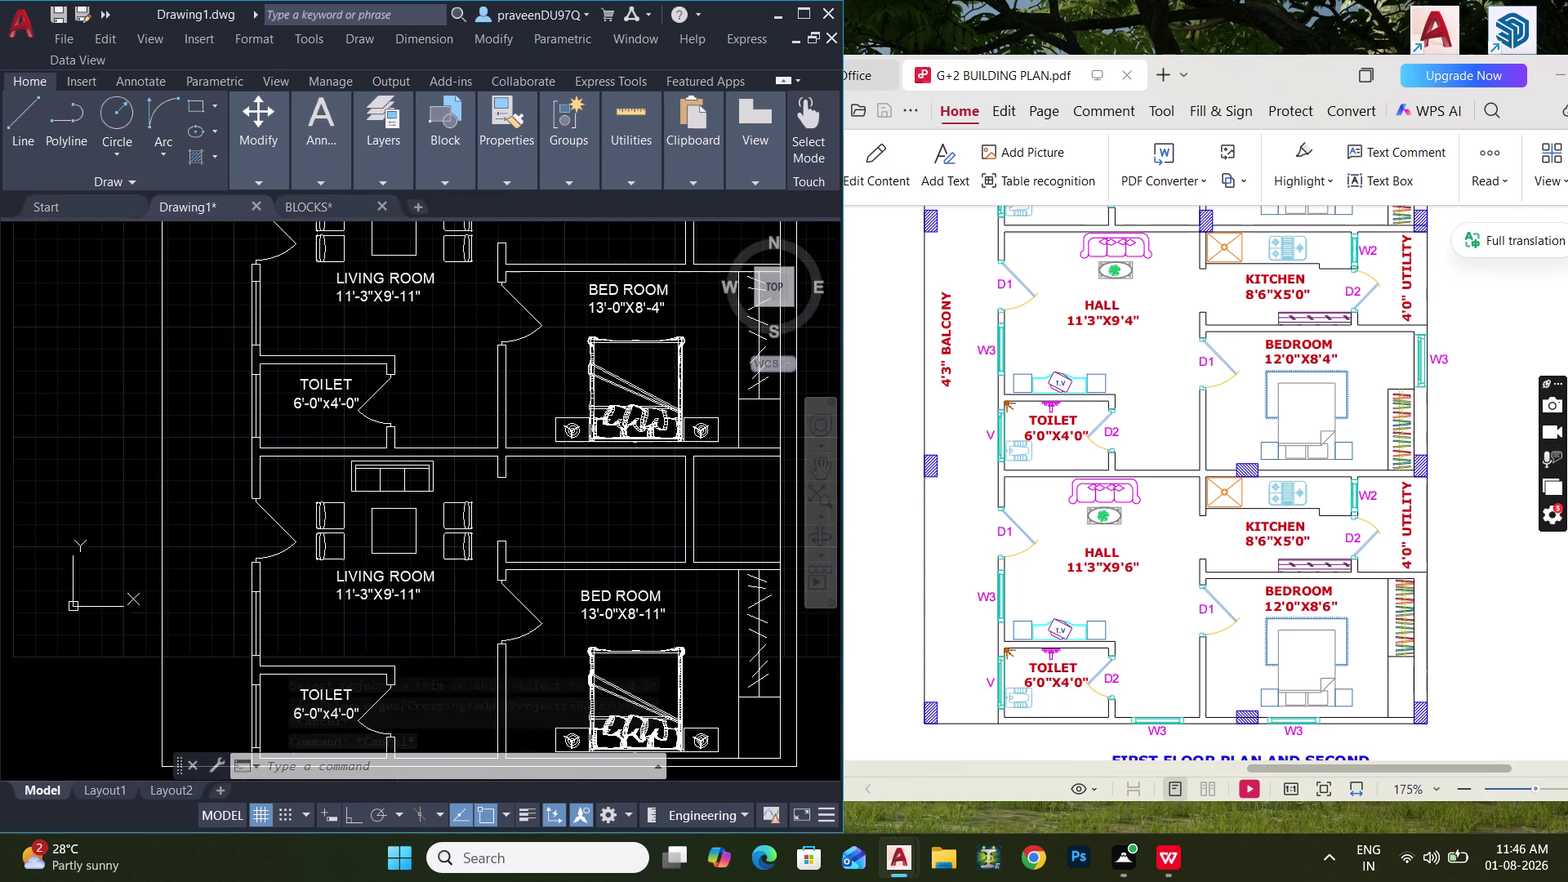
scroll(up, 3)
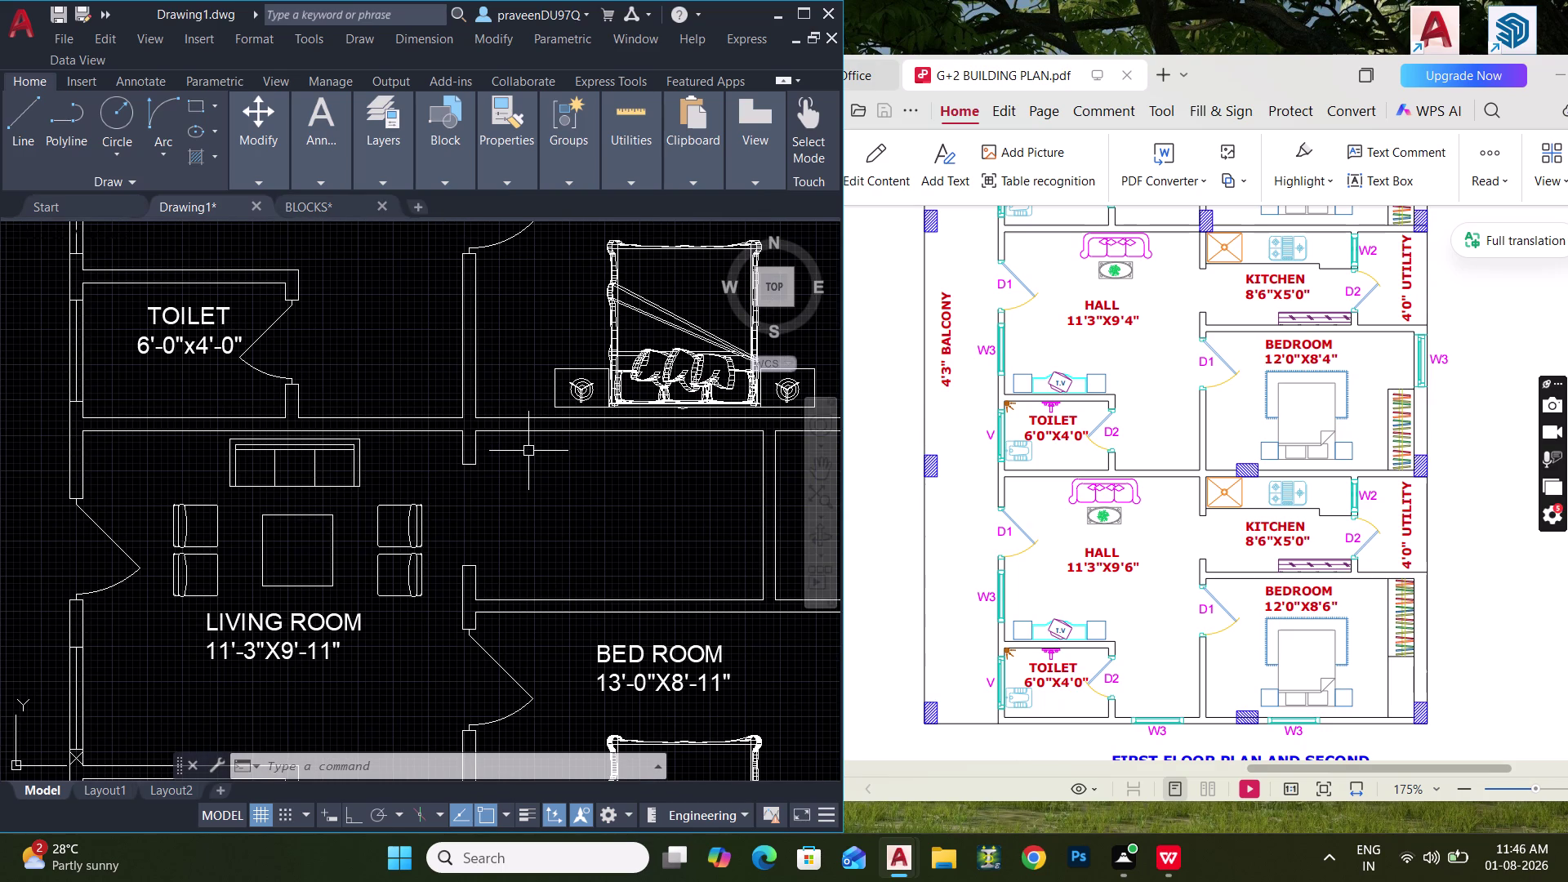
scroll(up, 3)
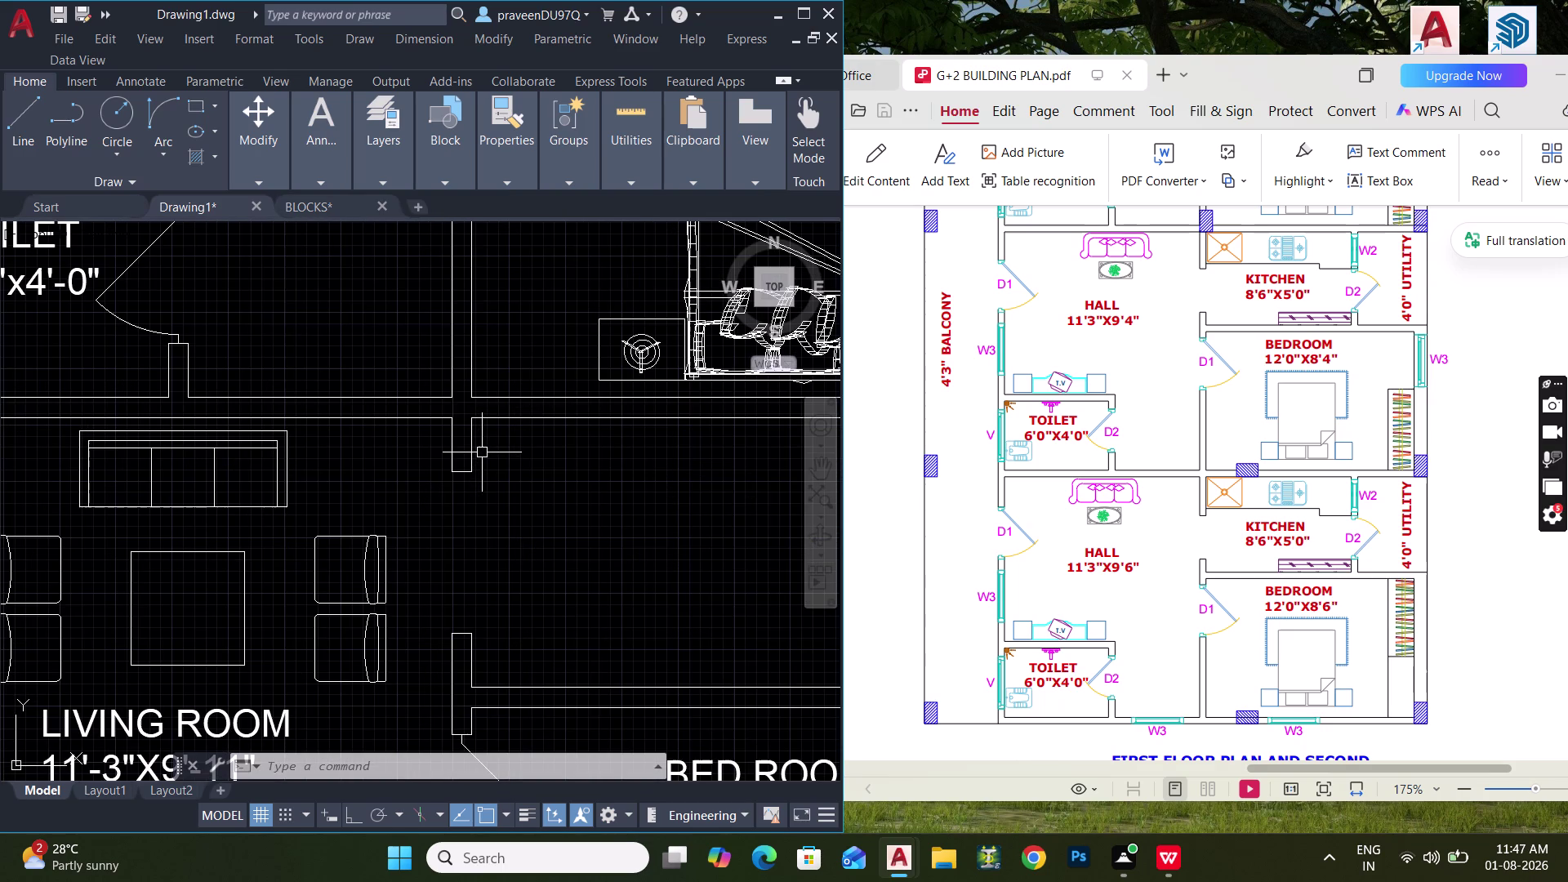
Take a trial linear dimension across the wall with DLI, then cancel it.
text(DLI)
key(space)
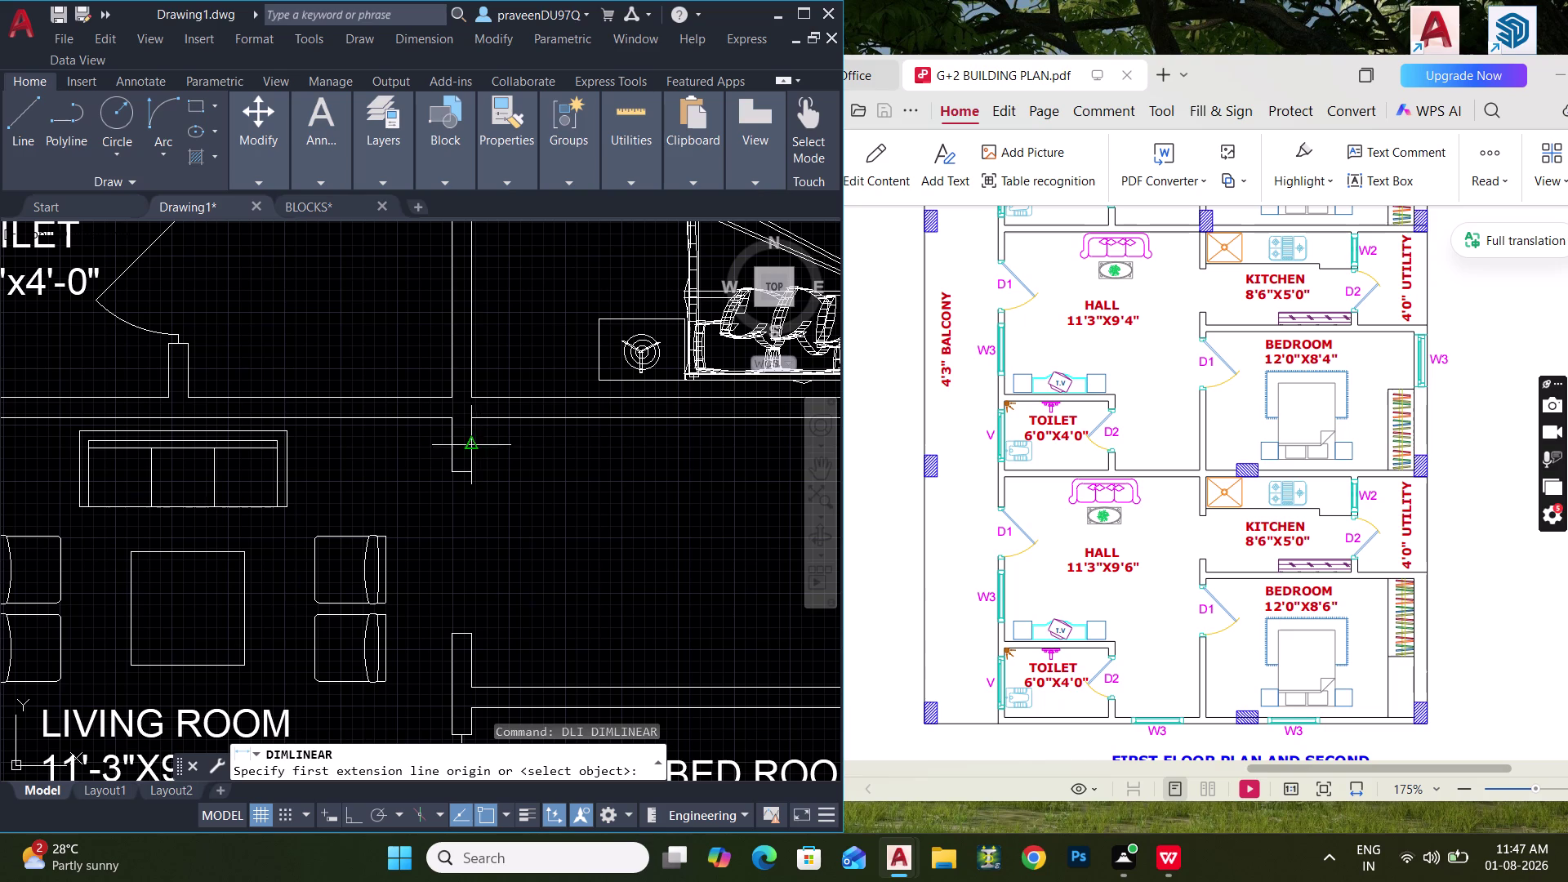
click(469, 421)
click(475, 470)
scroll(up, 3)
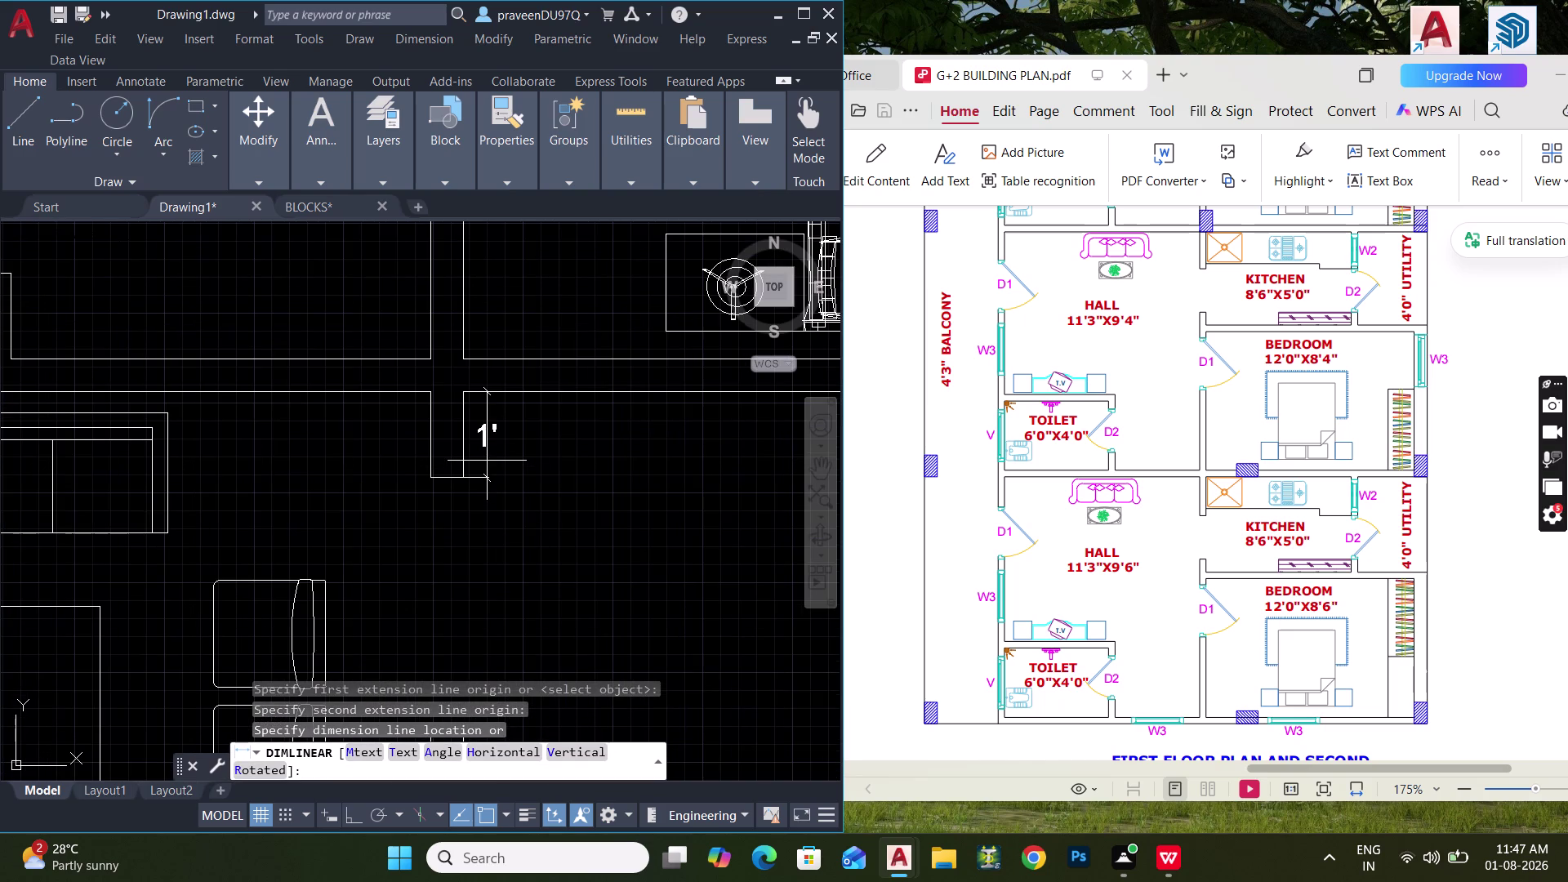
key(Escape)
key(Escape)
Move the short wall piece one foot, then undo the move.
middle_drag(493, 460, 549, 413)
drag(586, 451, 561, 439)
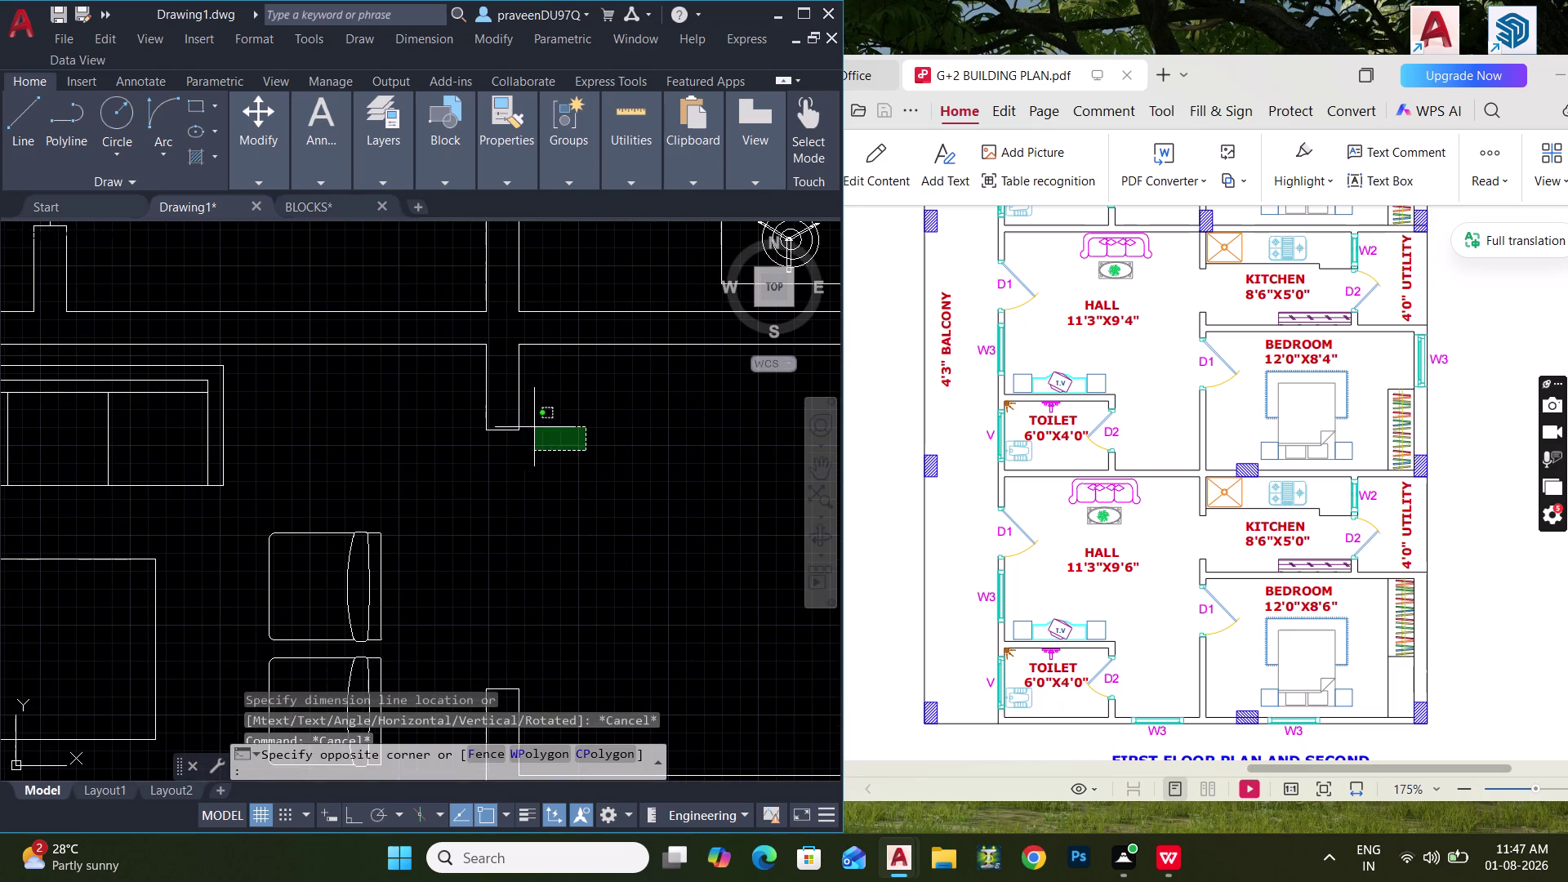
click(484, 415)
key(Escape)
click(505, 428)
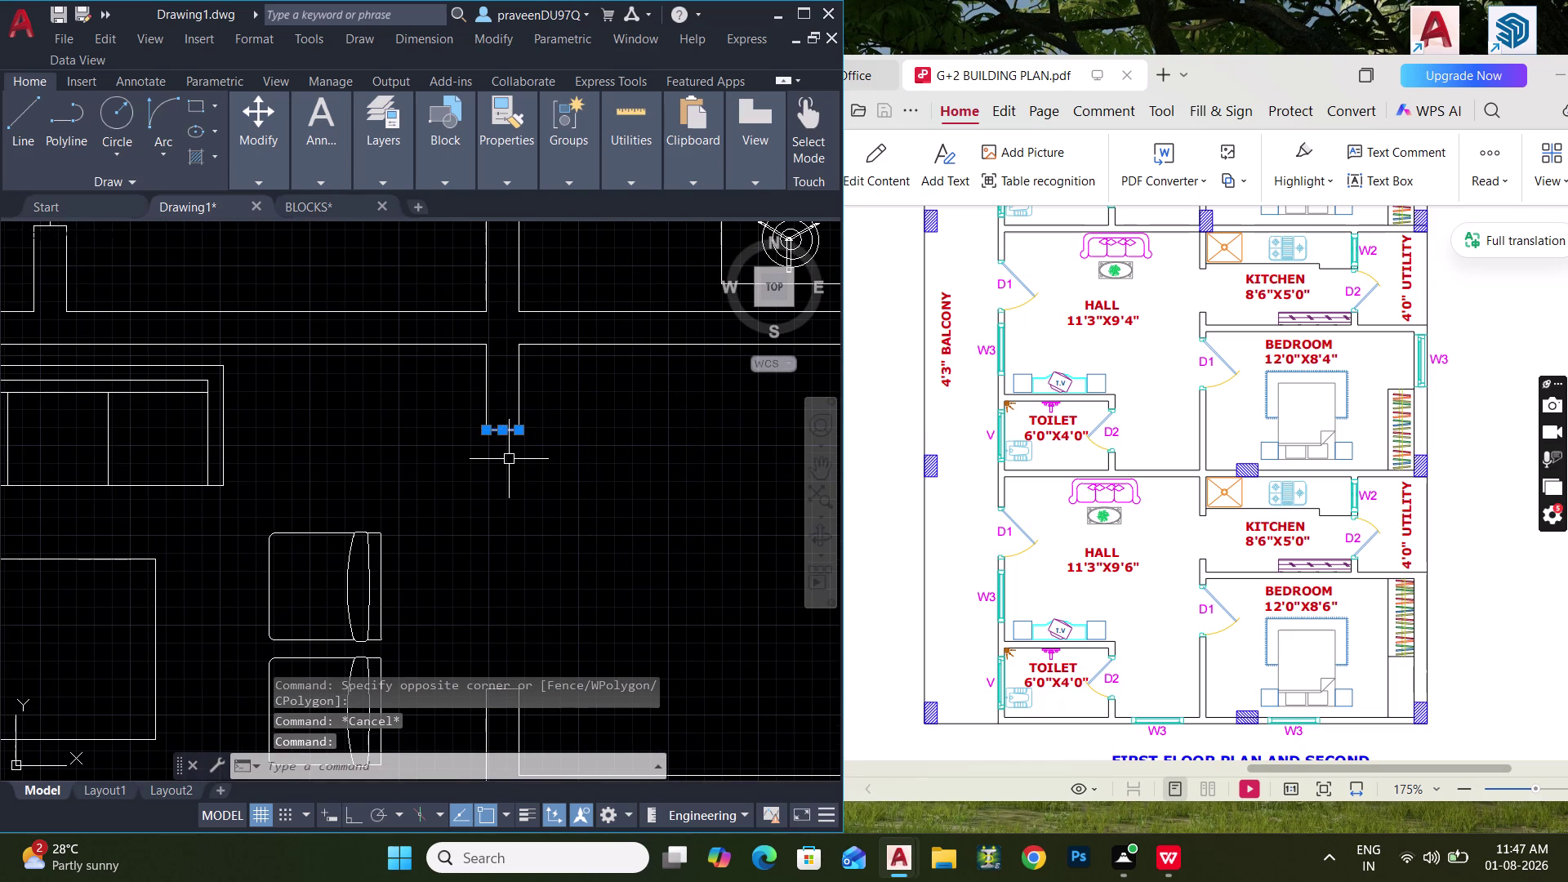
text(M)
key(space)
click(572, 436)
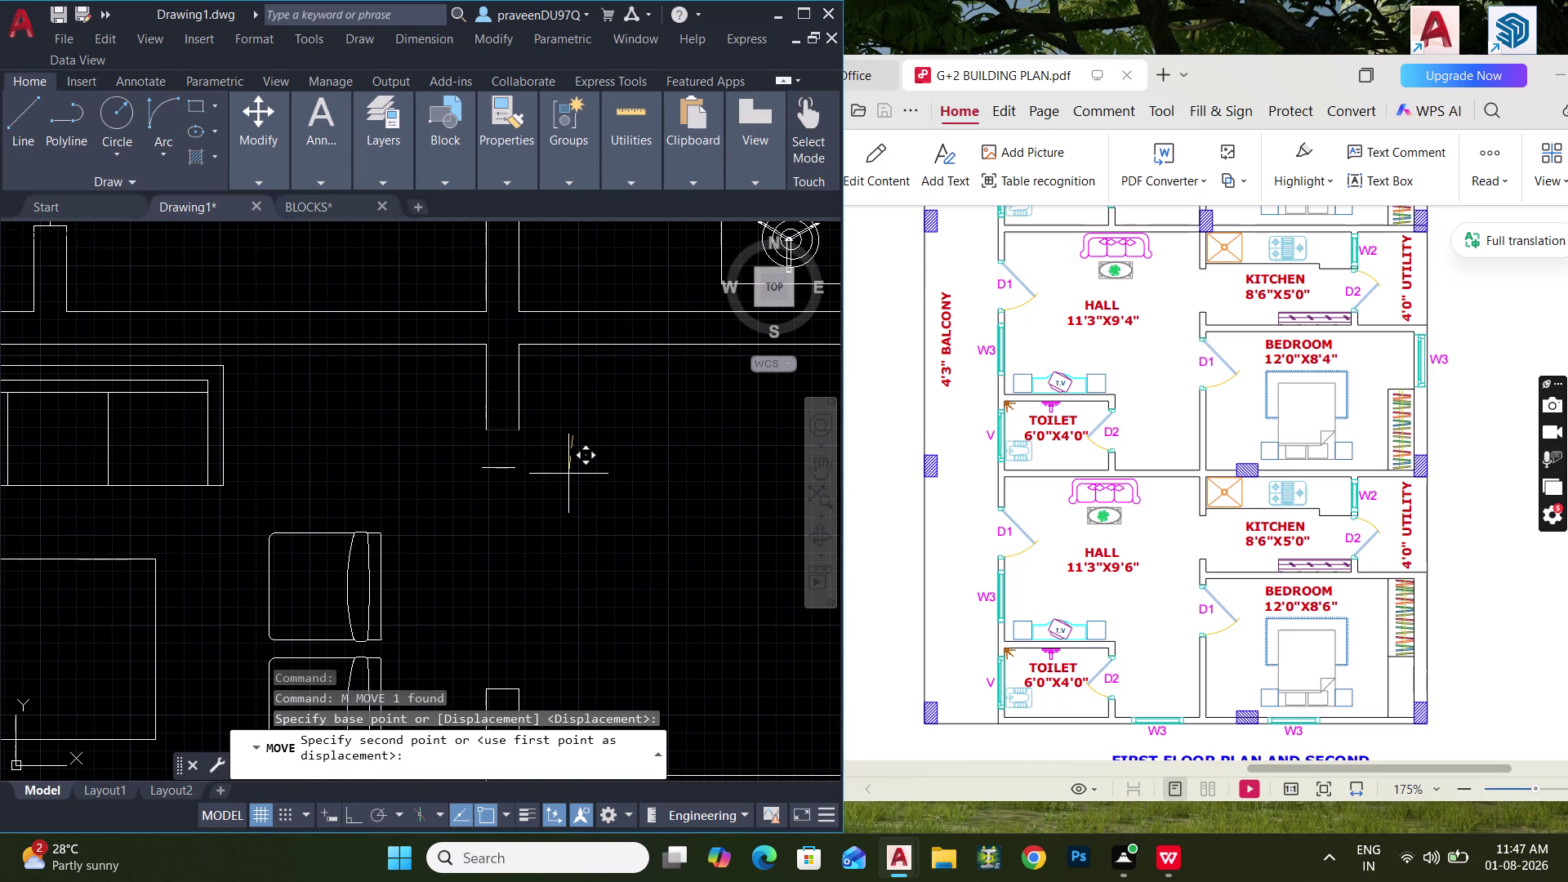
text(1')
key(Return)
key(Escape)
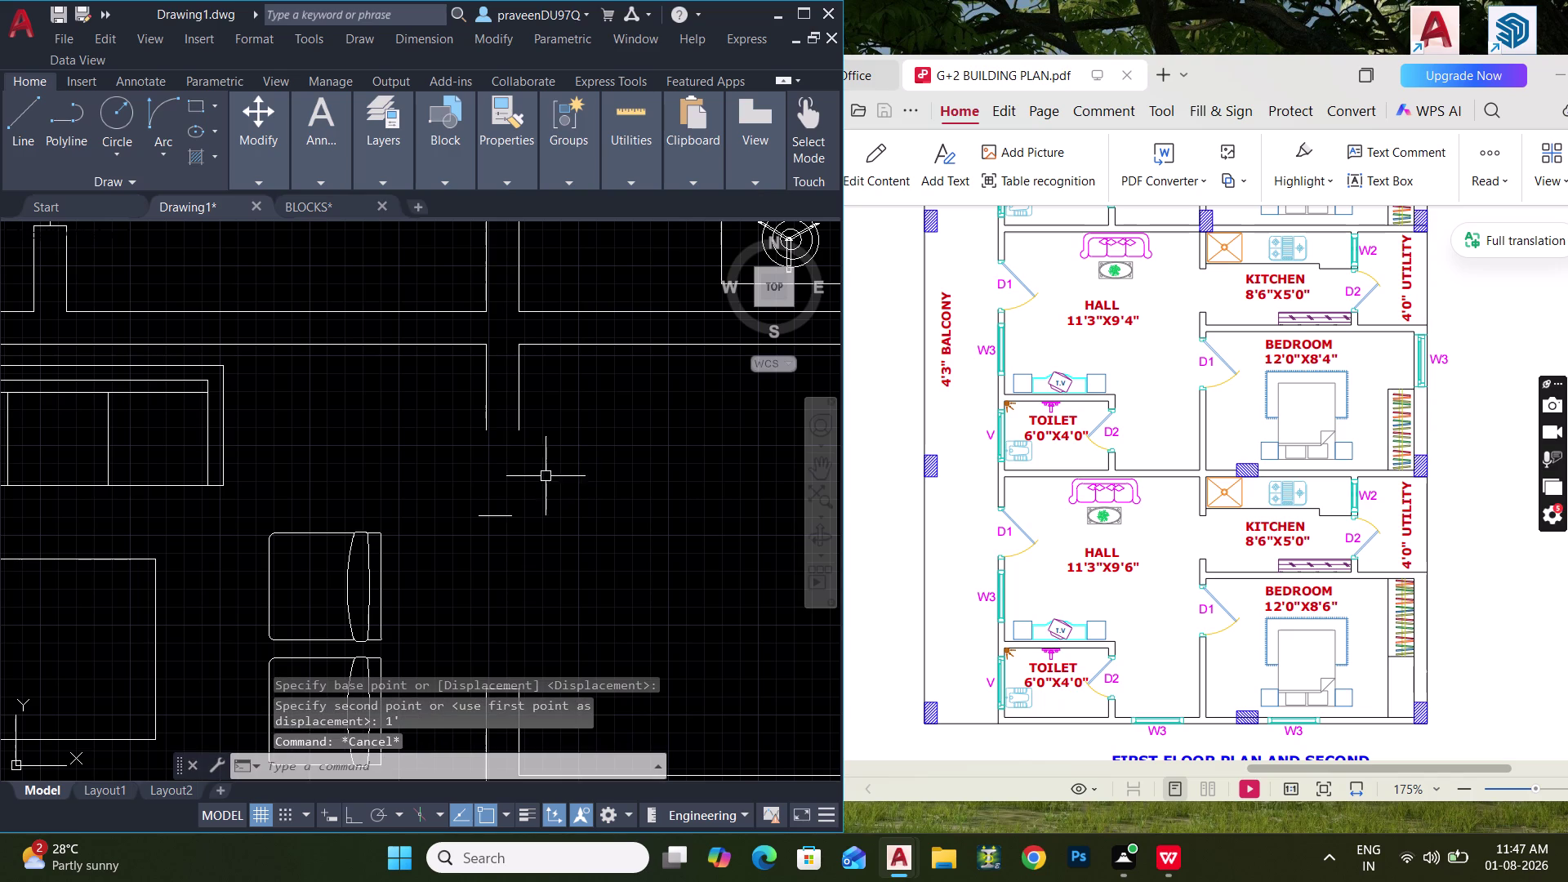
key(ctrl+z)
With Ortho on, move the short wall piece 1' straight down.
drag(429, 397, 481, 429)
click(642, 491)
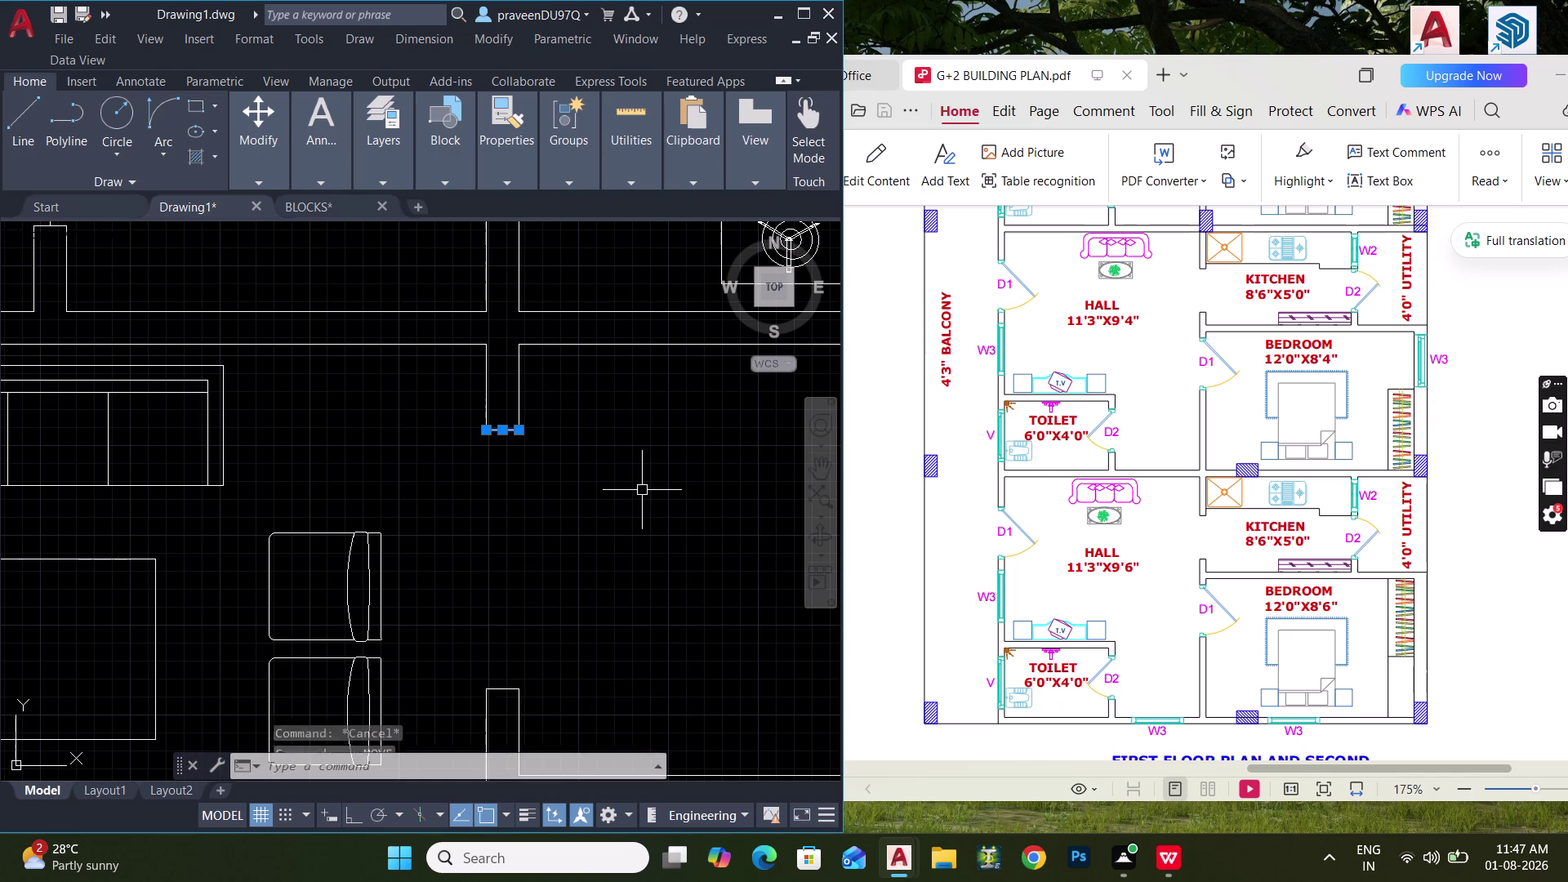
key(ctrl+l)
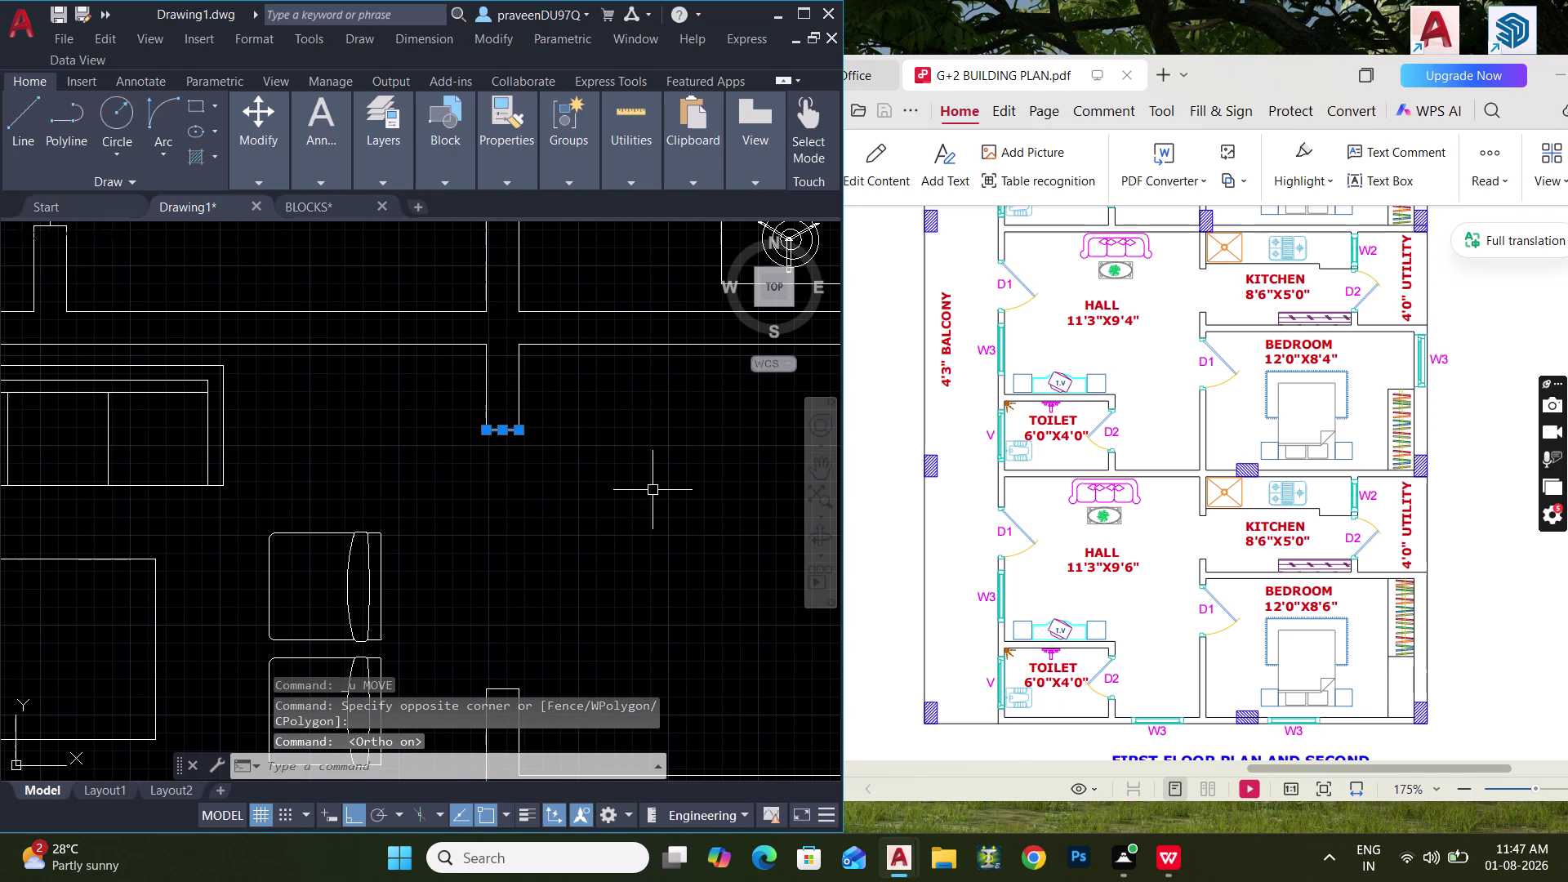
text(M)
key(space)
click(688, 453)
text(1')
key(Return)
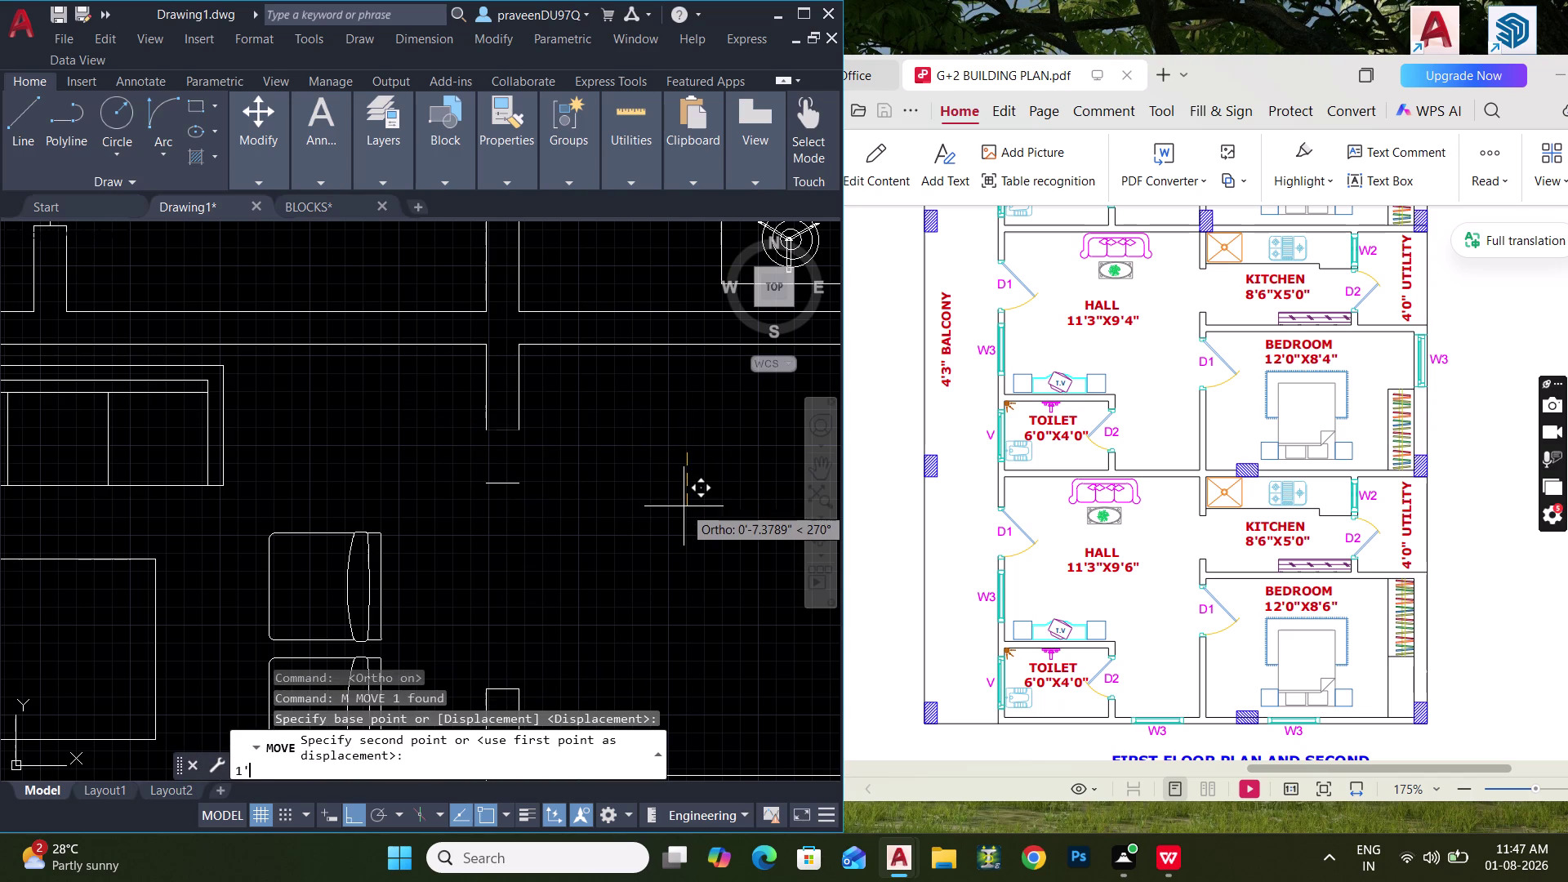
key(Escape)
Extend the wall lines to meet the moved wall piece.
text(EX)
key(space)
drag(615, 383, 459, 408)
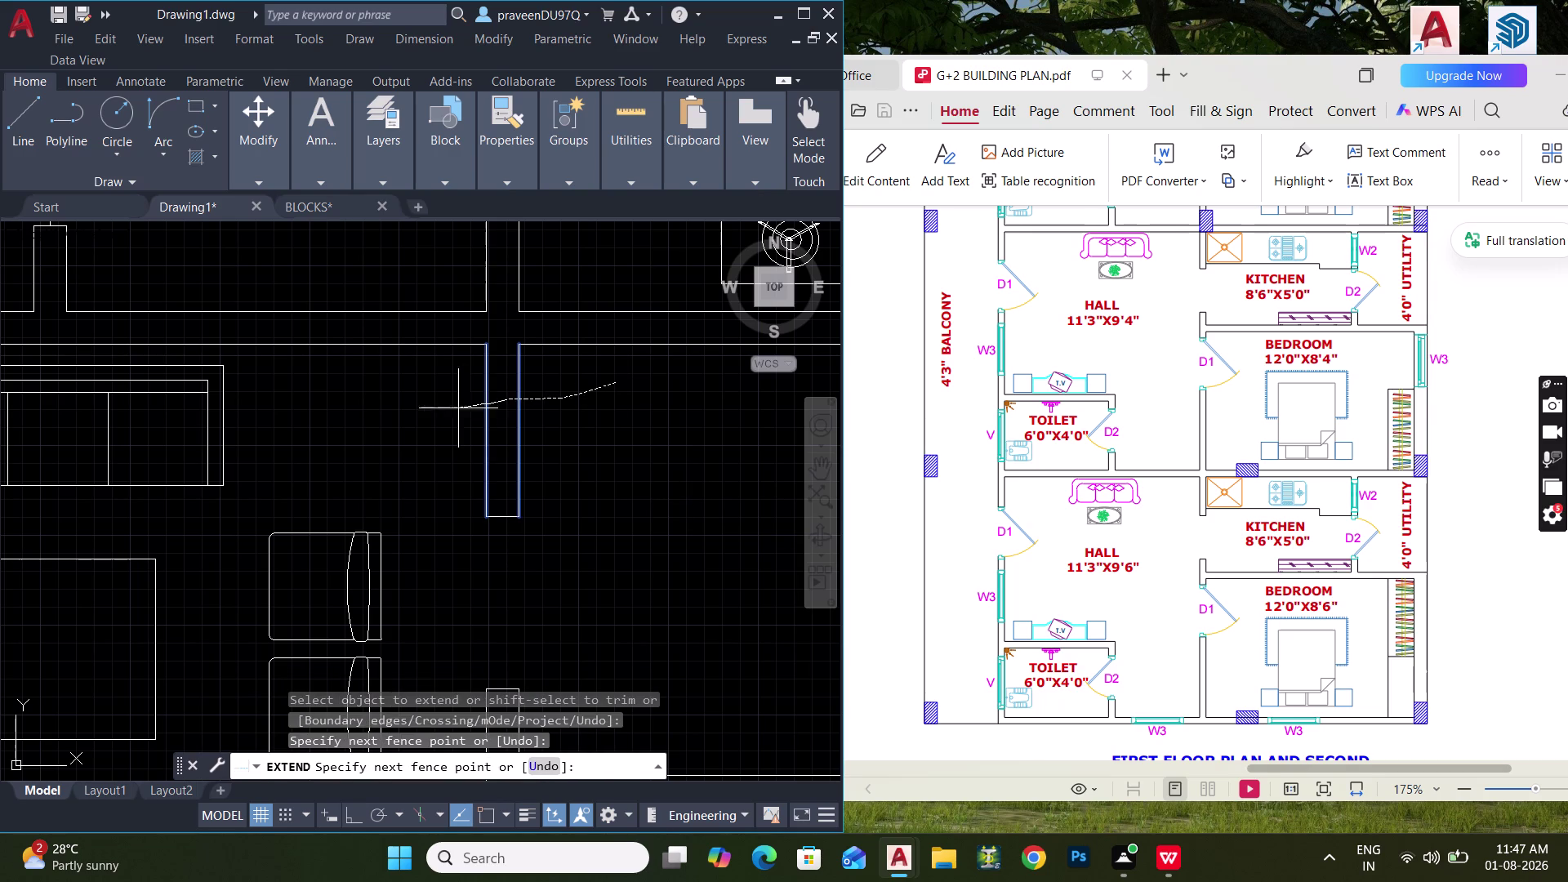
drag(459, 409, 449, 410)
key(Escape)
middle_drag(513, 433, 346, 436)
Measure across the wall junction with a linear dimension.
text(DL)
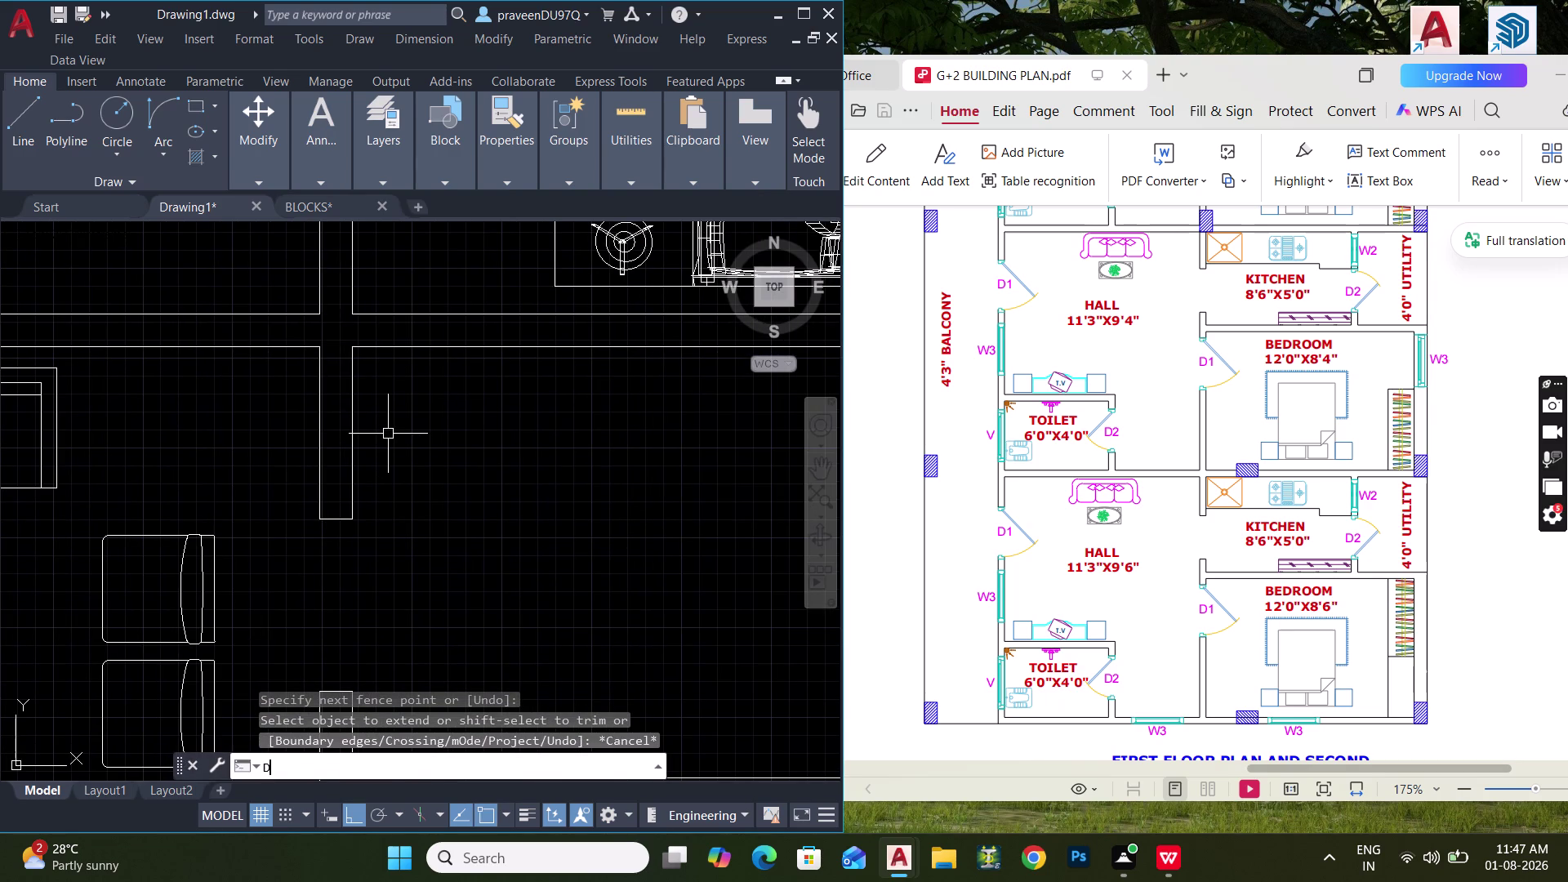
text(I)
key(space)
click(385, 351)
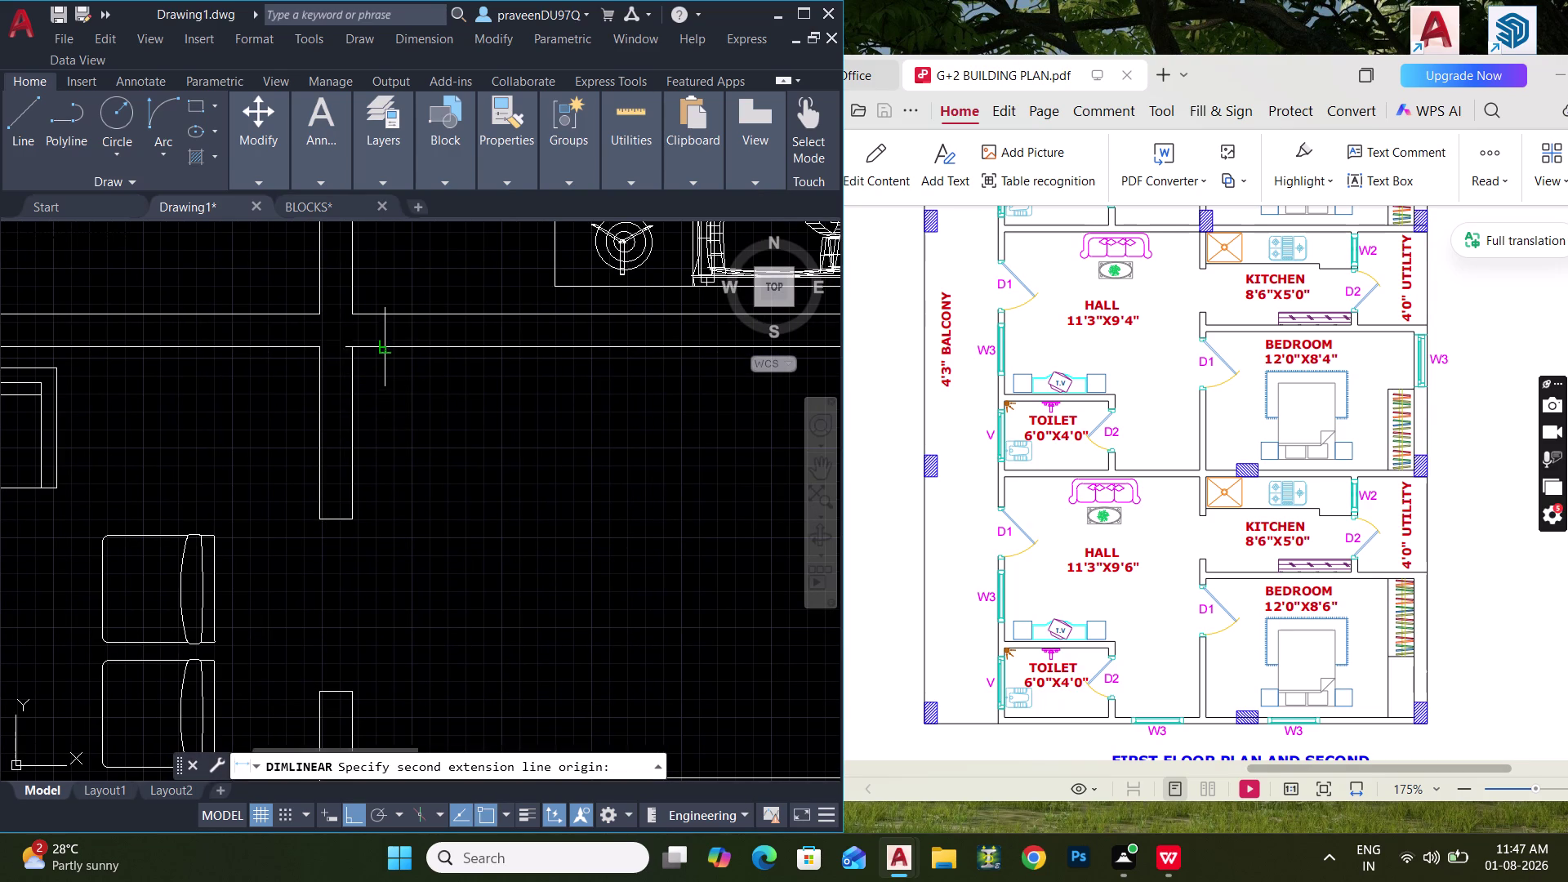
click(357, 522)
key(Escape)
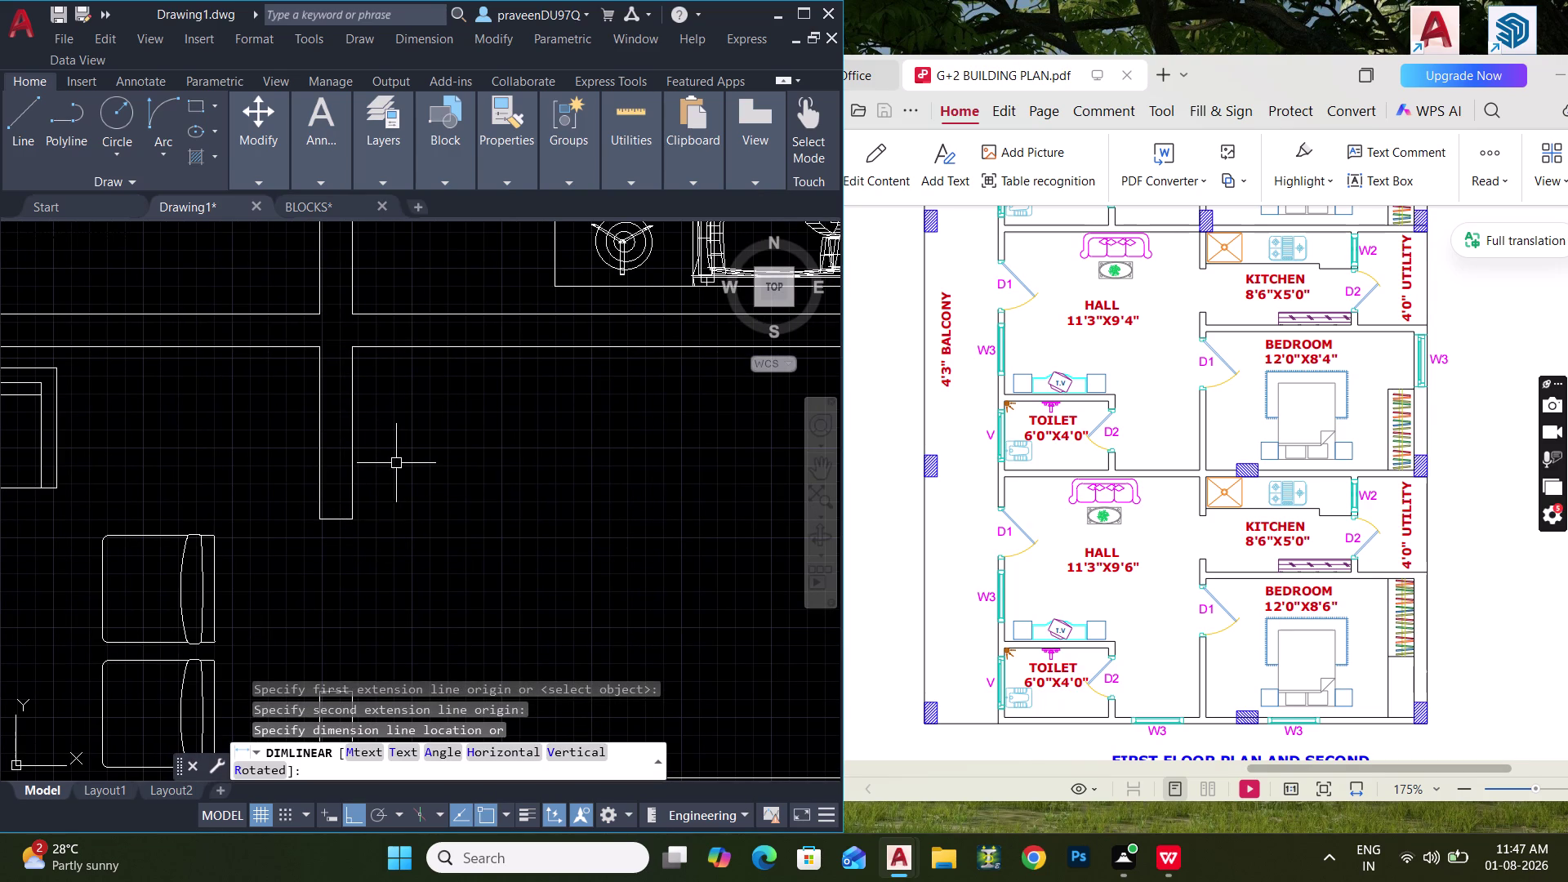
scroll(down, 3)
middle_drag(412, 501, 424, 441)
scroll(up, 3)
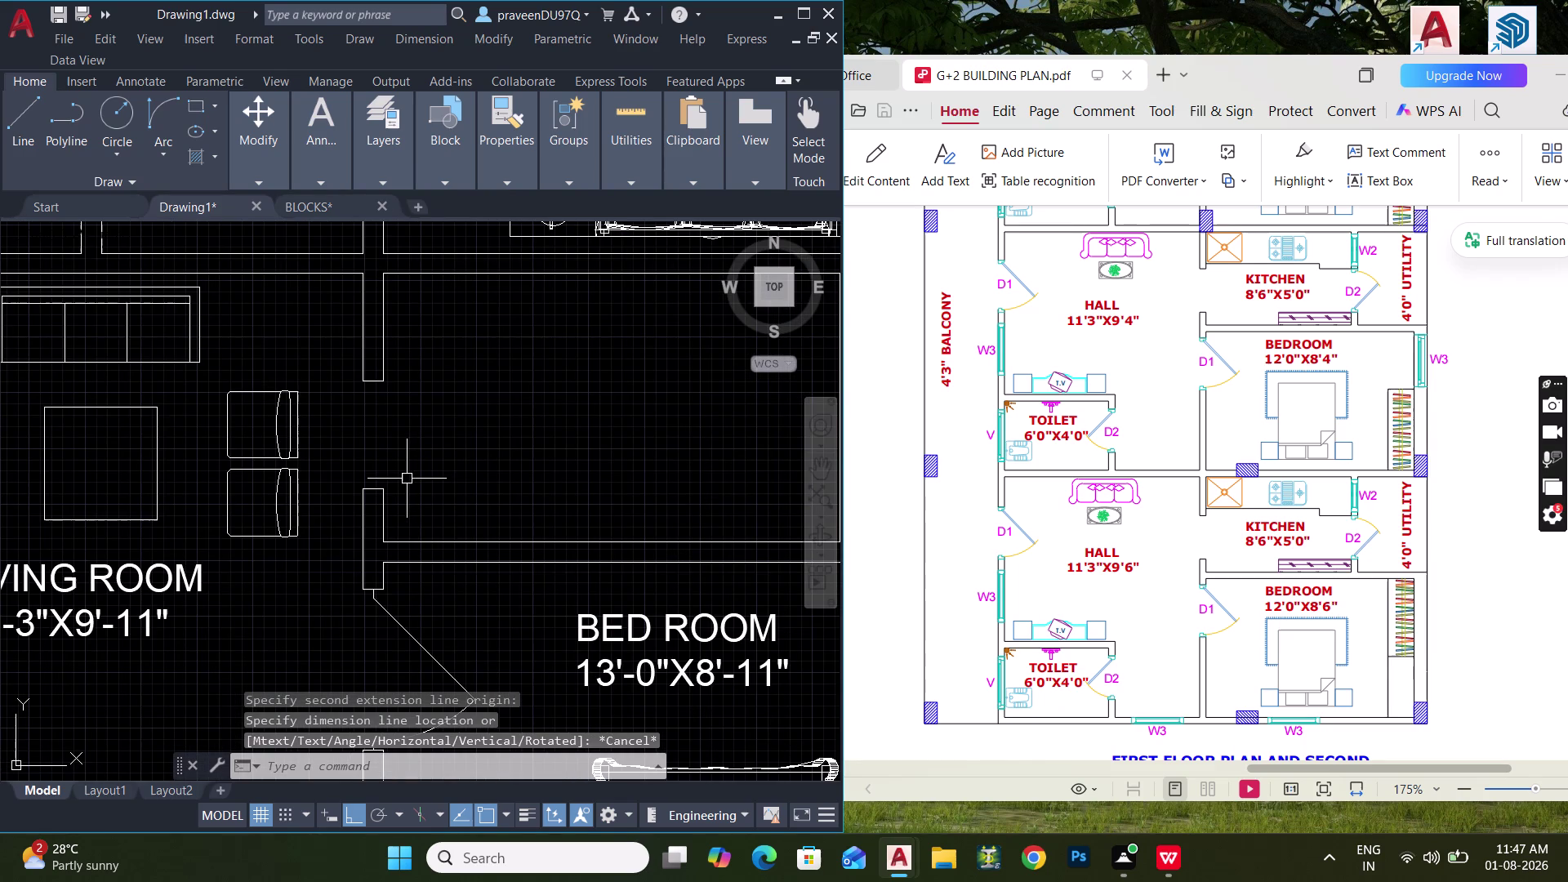
Re-measure the doorway wall faces, confirming the wall is one foot thick.
text(DLI)
key(space)
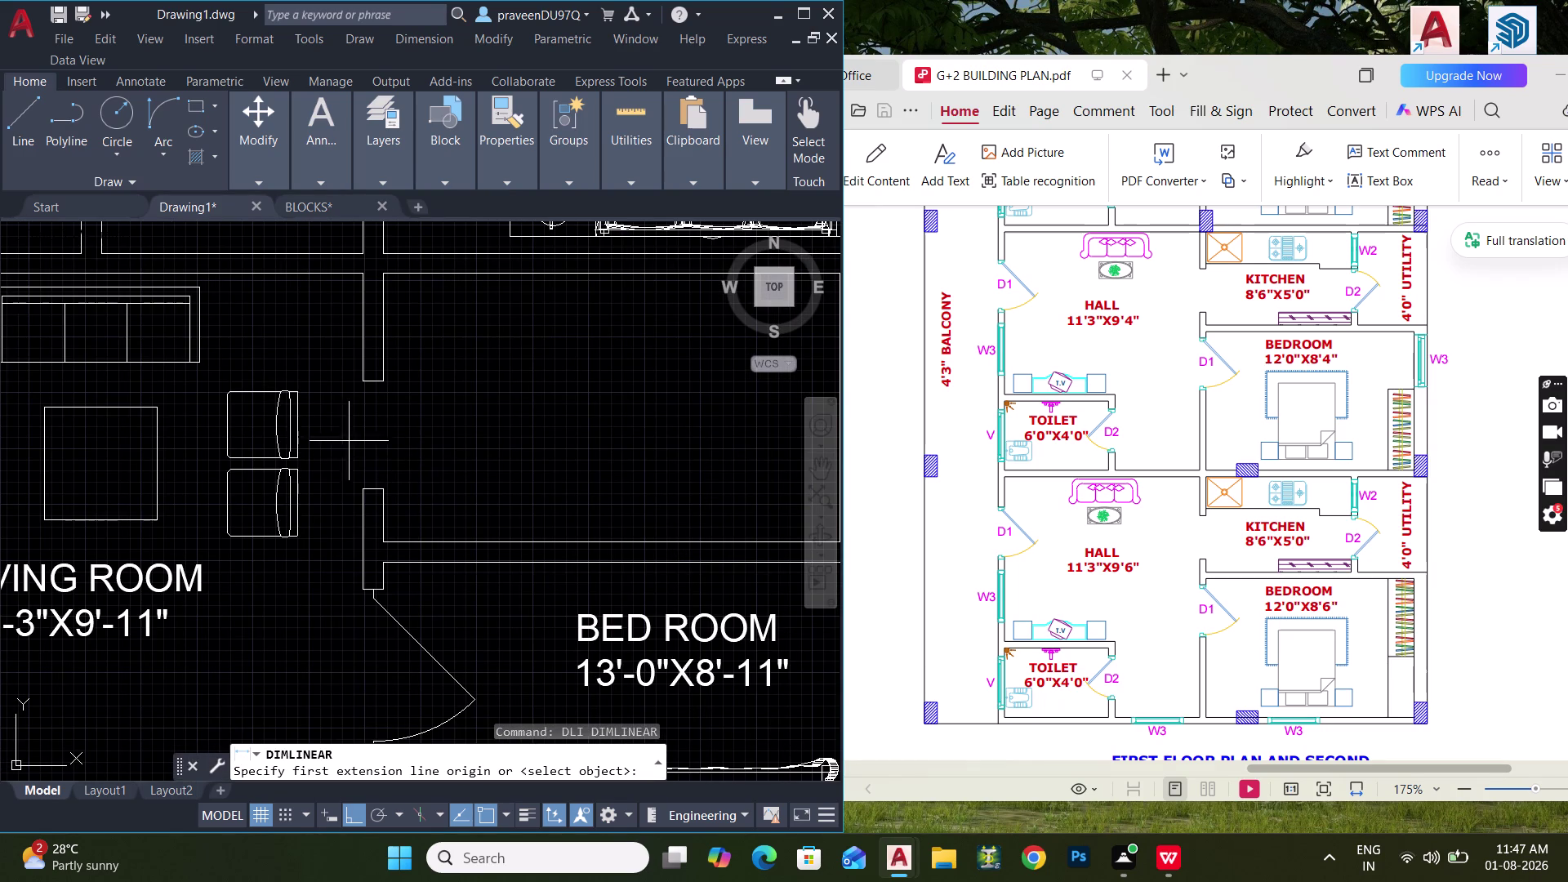
scroll(up, 3)
click(377, 363)
click(382, 533)
key(Escape)
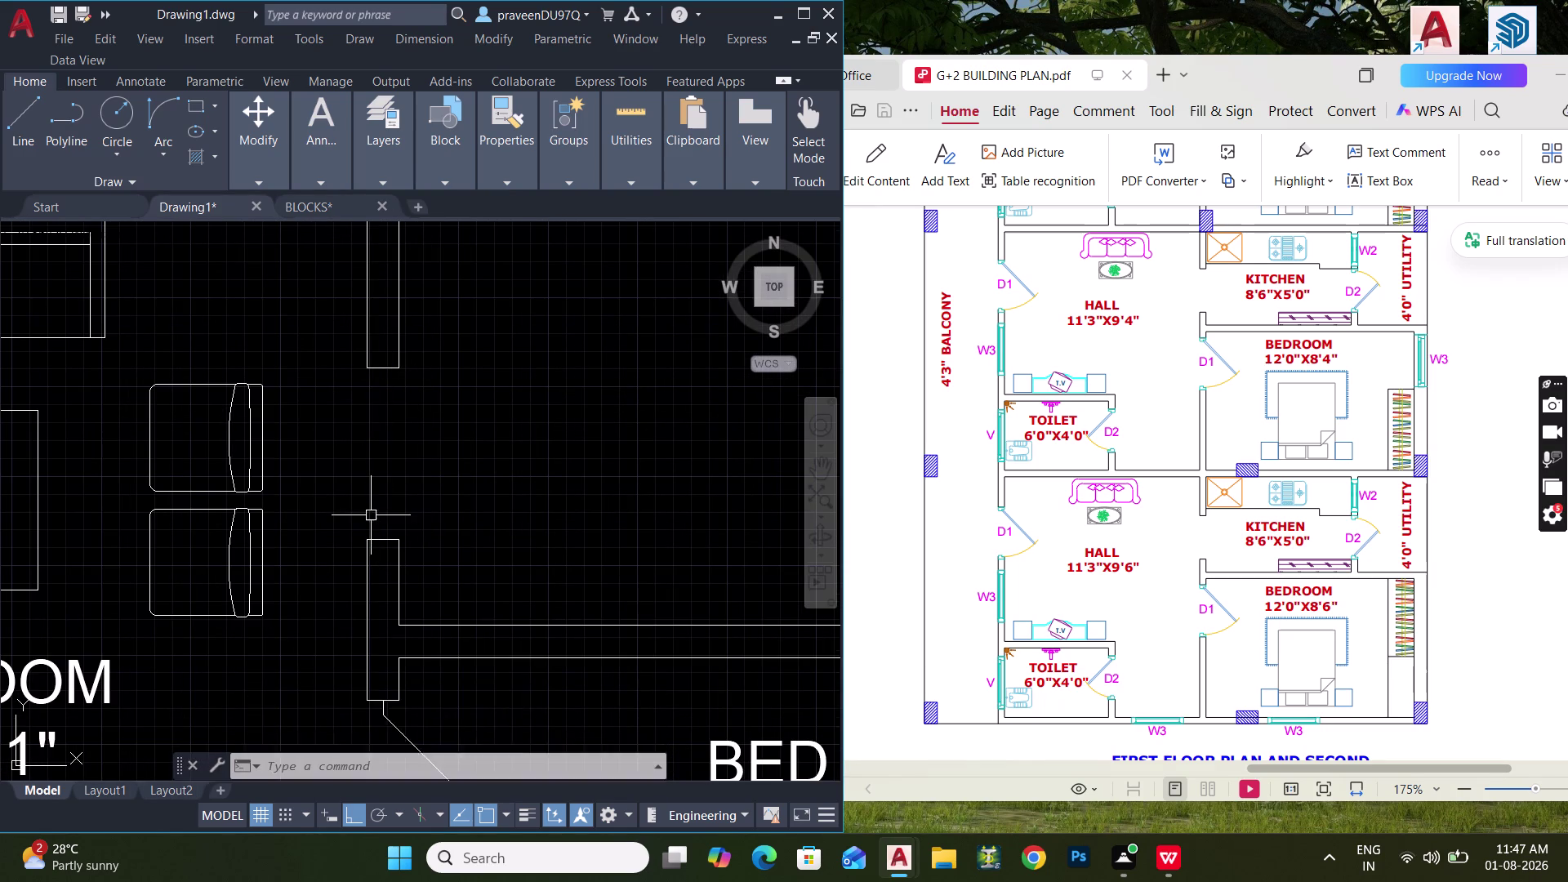
middle_drag(378, 488, 390, 406)
text(DLI)
key(space)
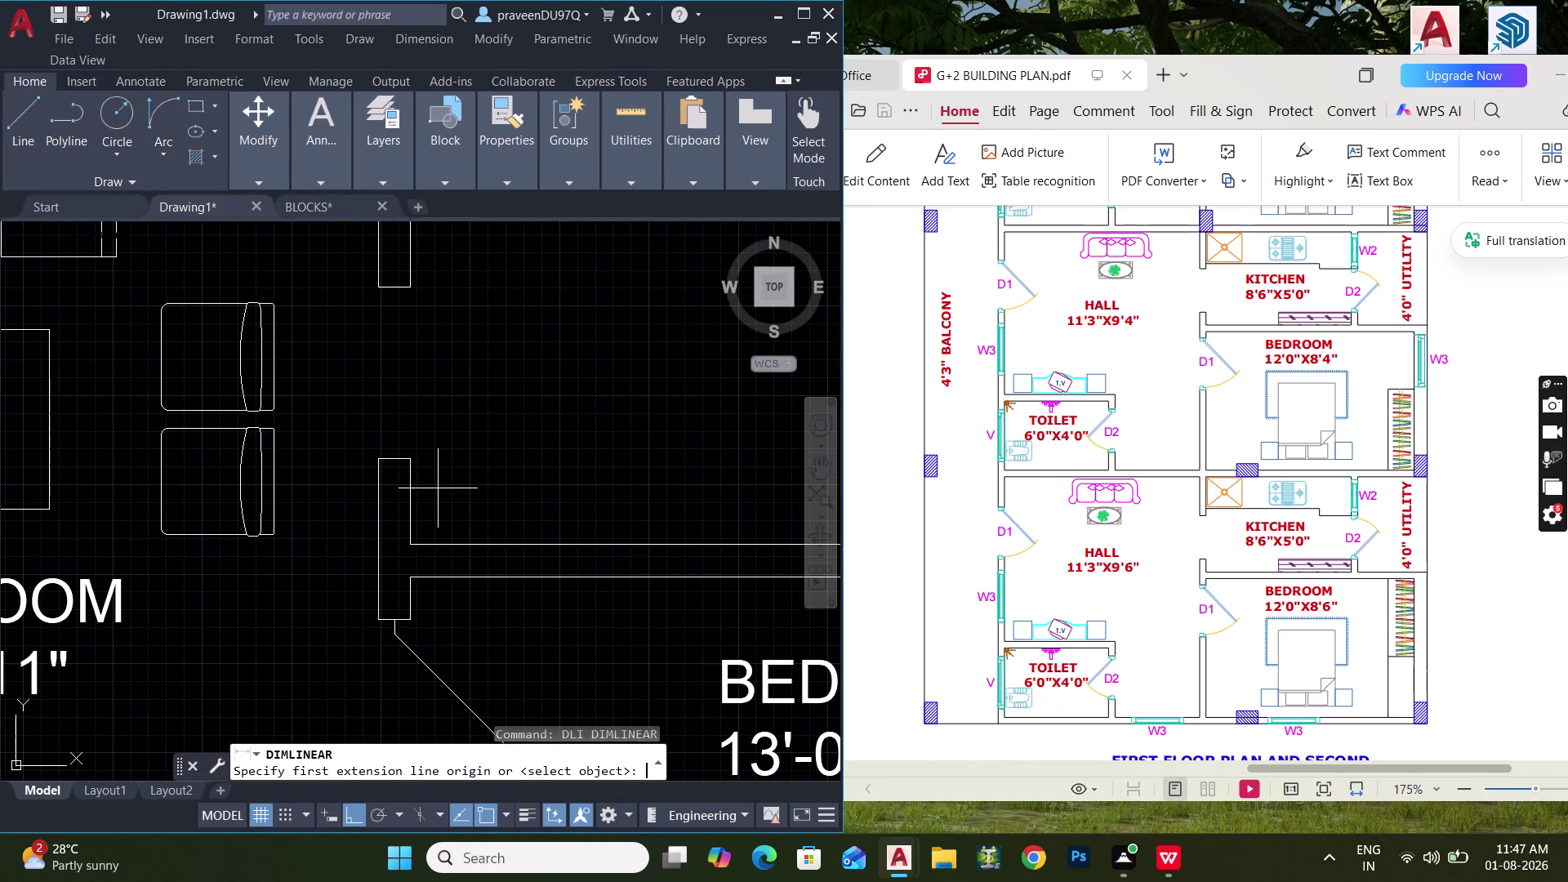
click(394, 456)
click(426, 549)
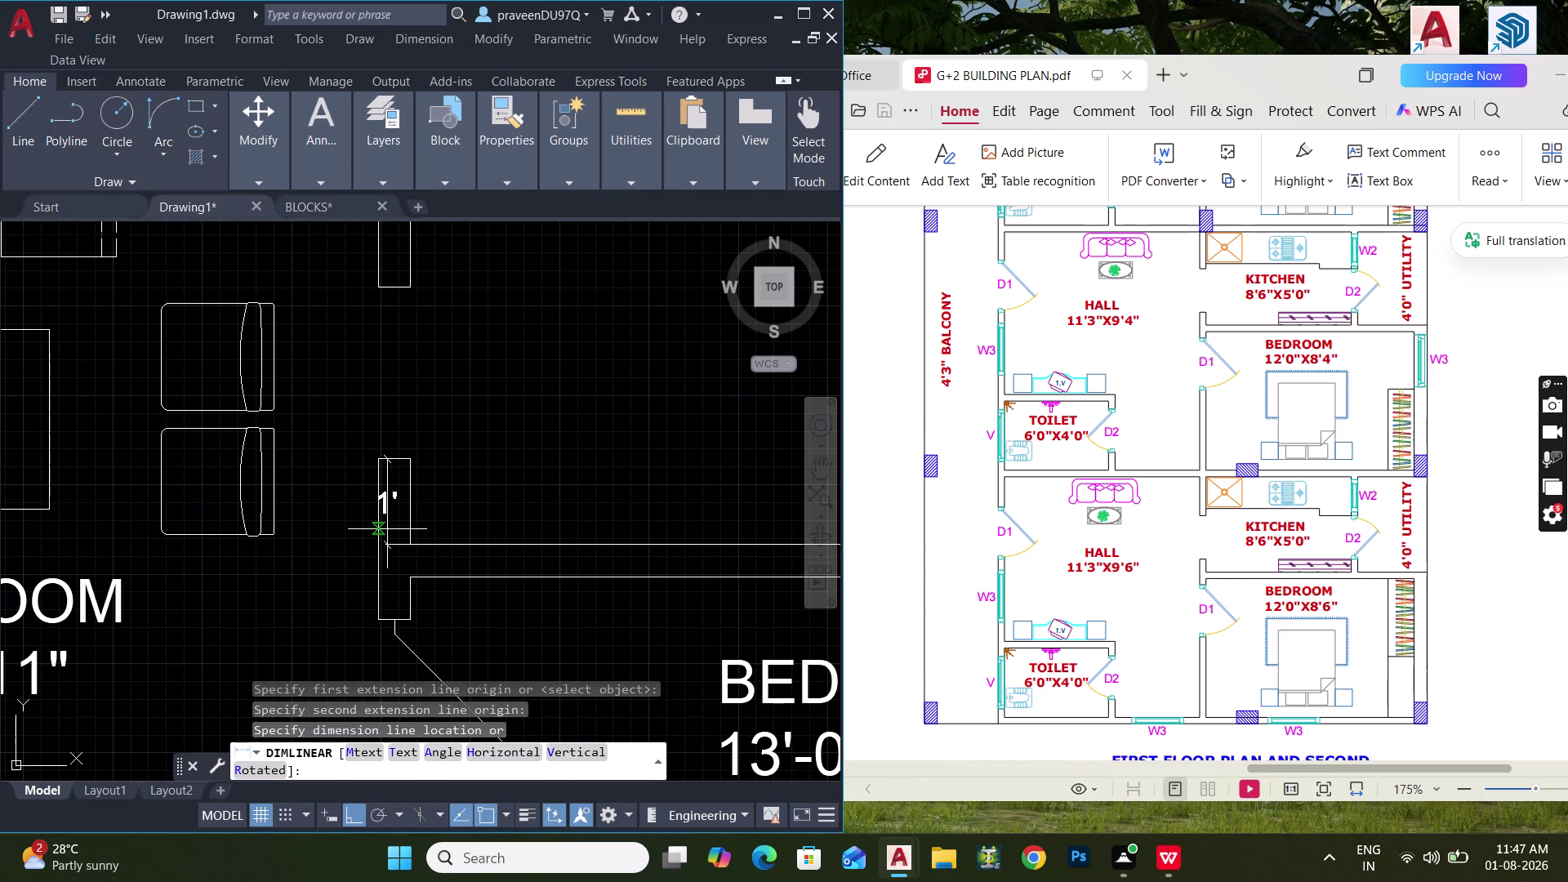
key(Escape)
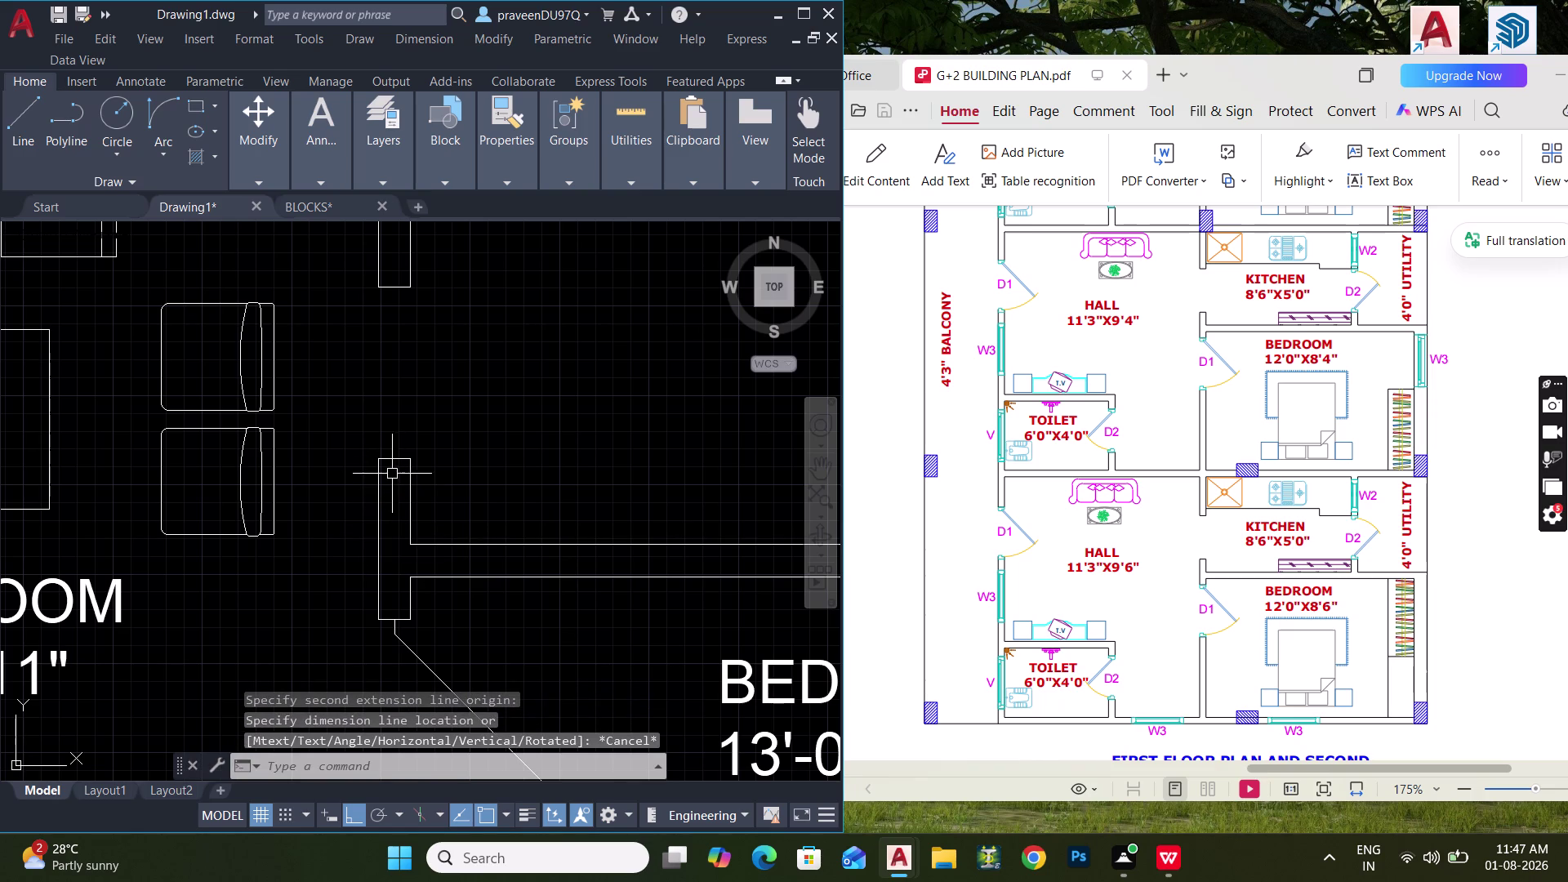
Stretch the wall end beside the living-room opening by 6".
click(470, 424)
click(364, 470)
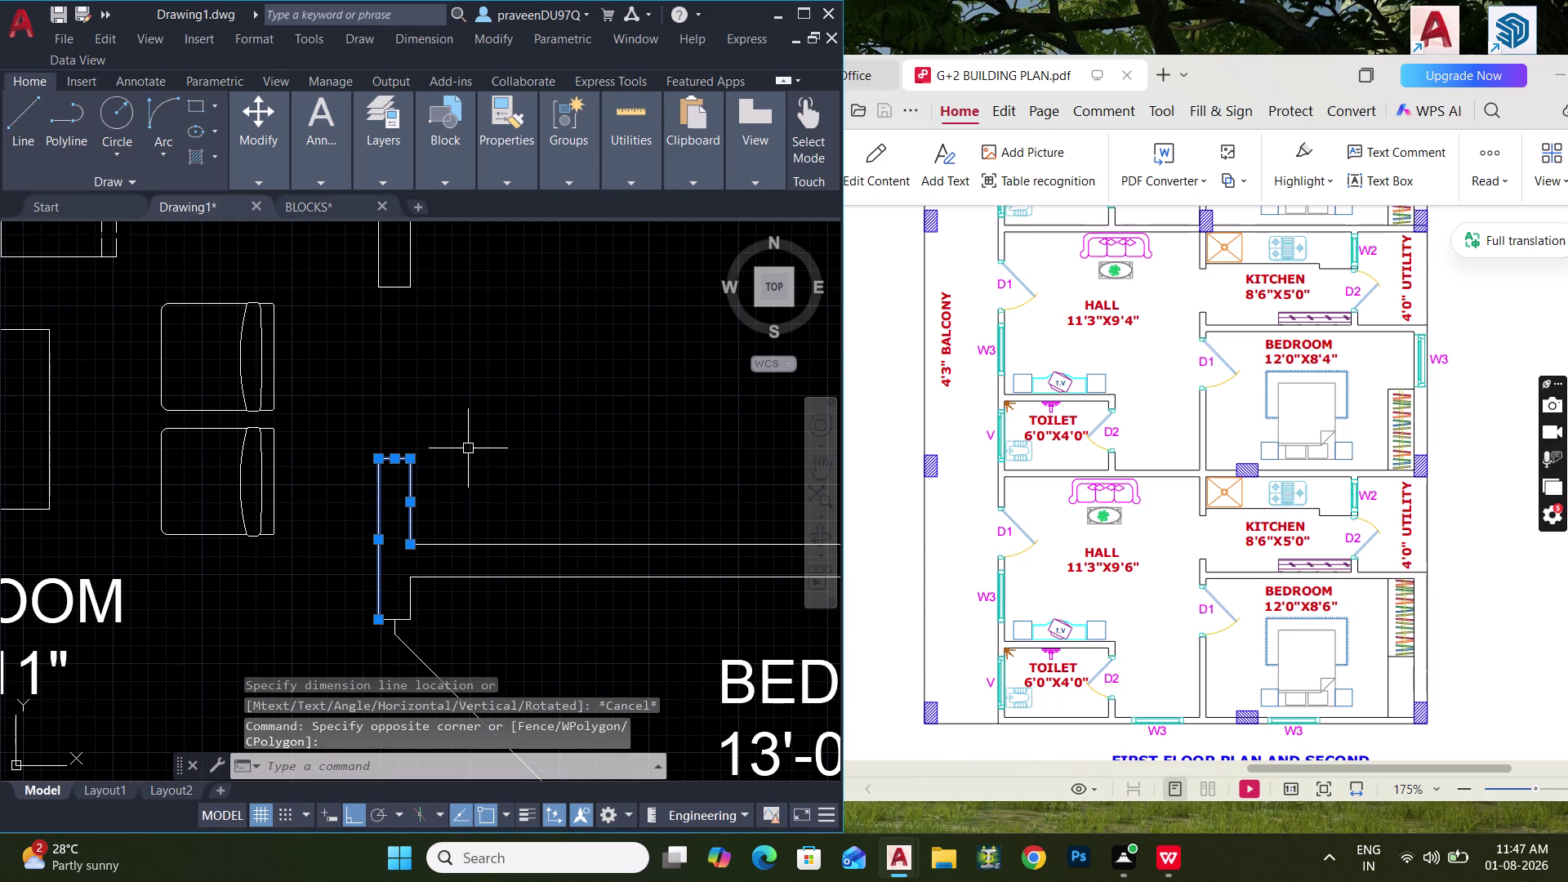
key(s)
key(space)
click(544, 442)
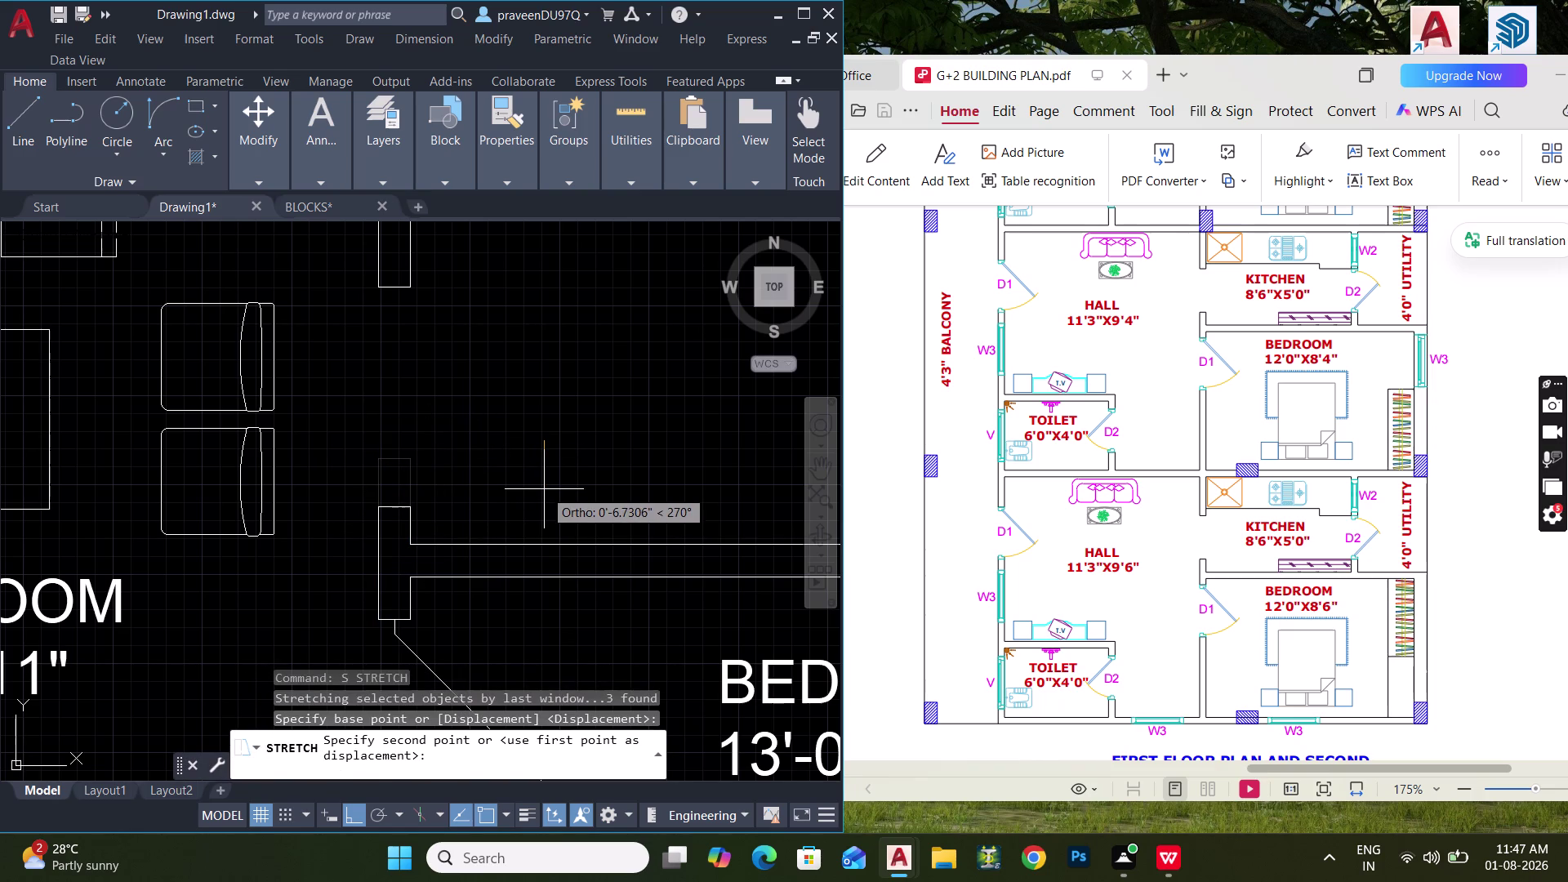
text(6")
key(Return)
scroll(down, 3)
middle_drag(452, 441, 451, 444)
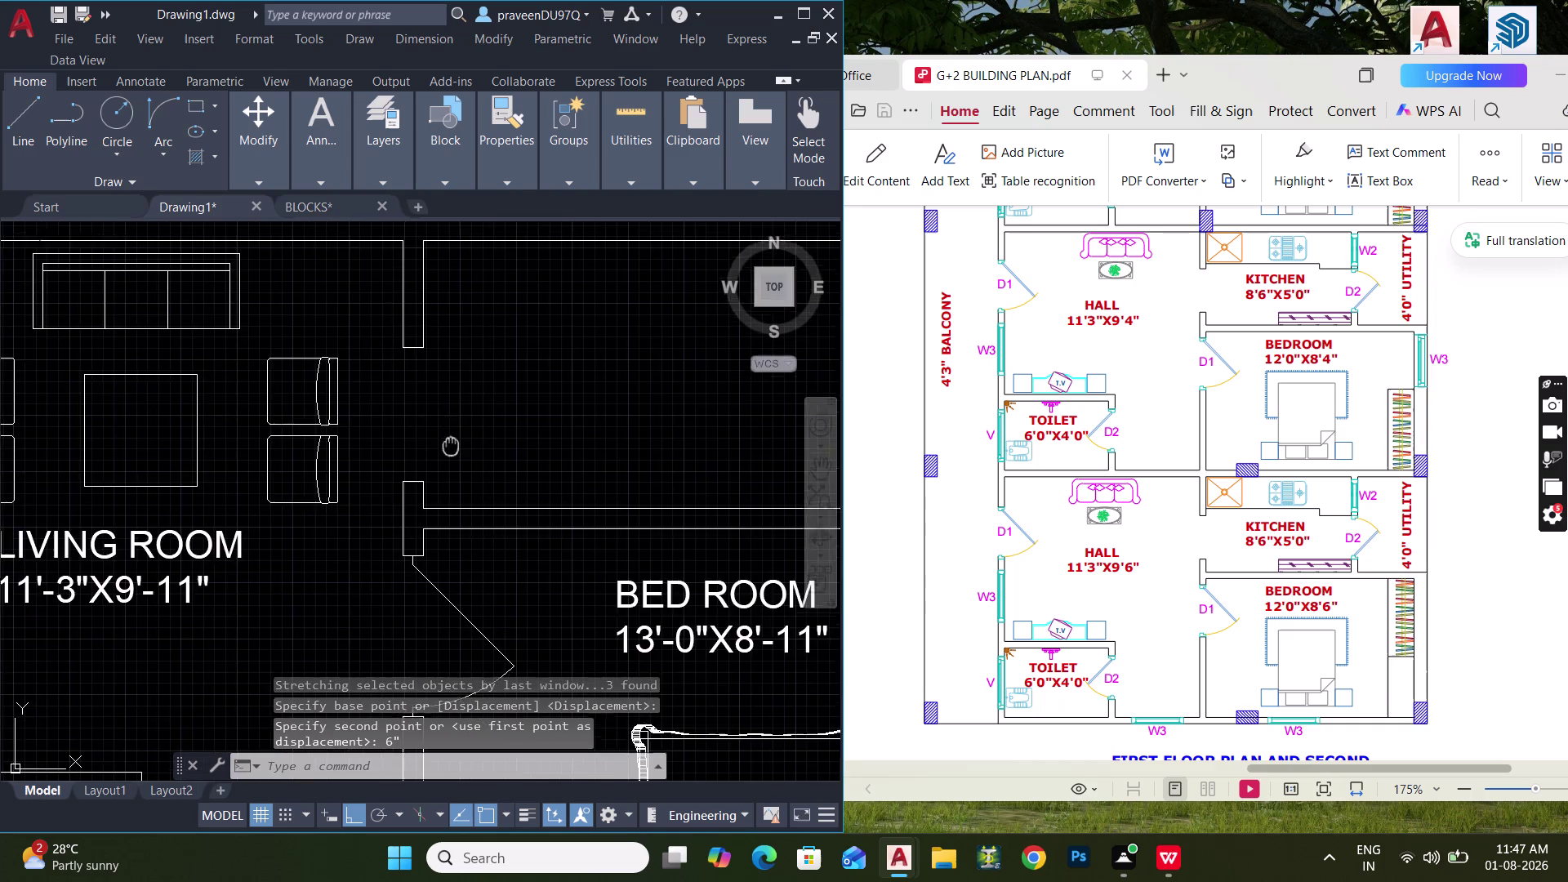
middle_drag(451, 444, 412, 574)
key(Escape)
middle_drag(411, 515, 192, 494)
Draw a horizontal line across the upper room, starting from its left wall.
text(L)
key(space)
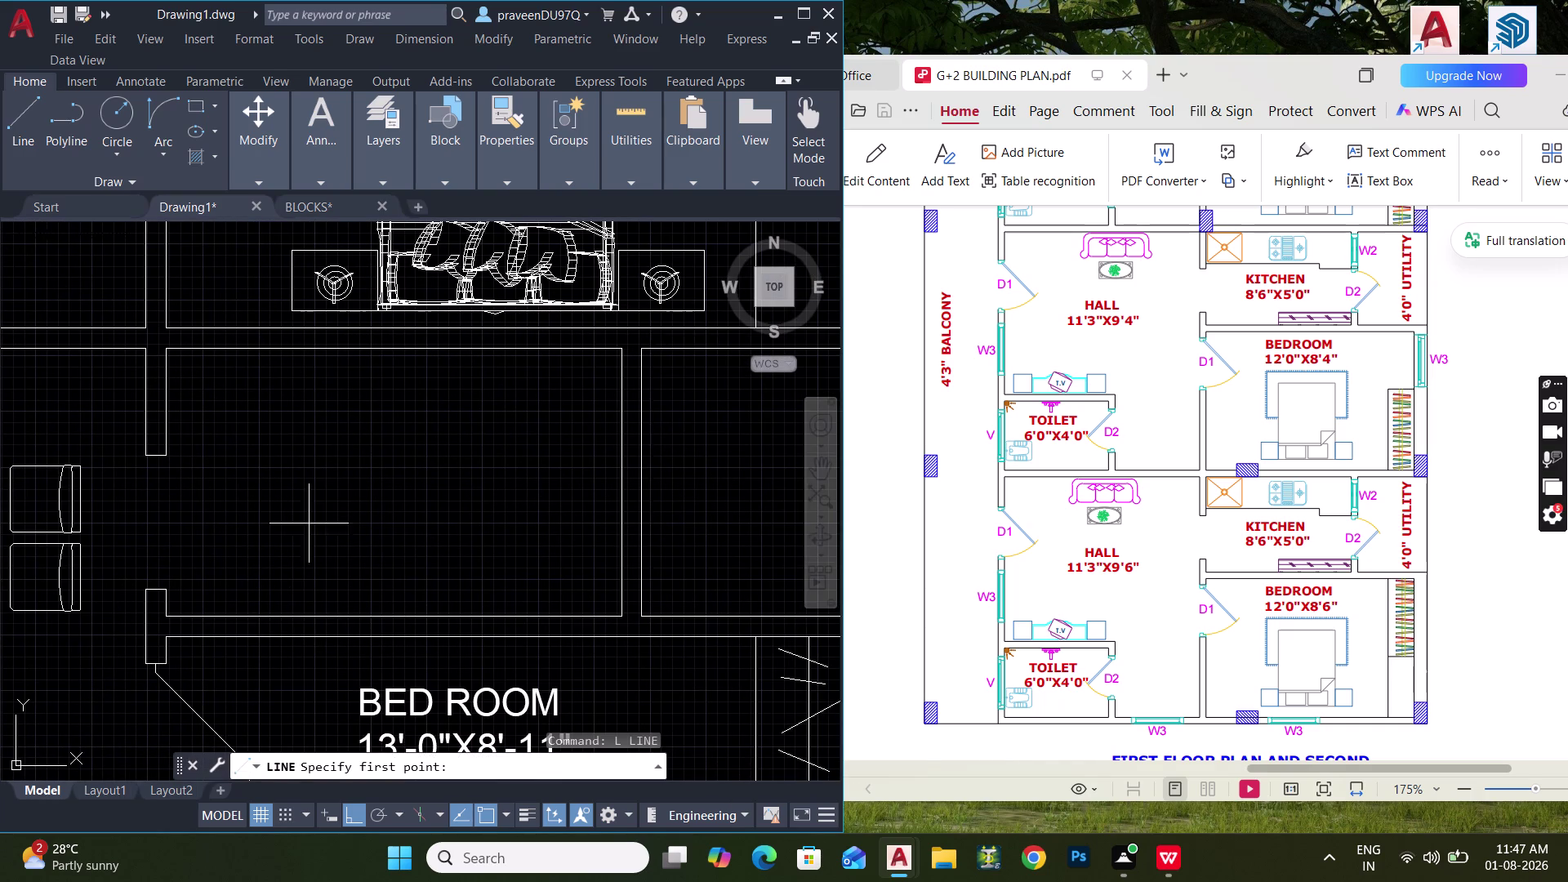
middle_drag(262, 496, 278, 526)
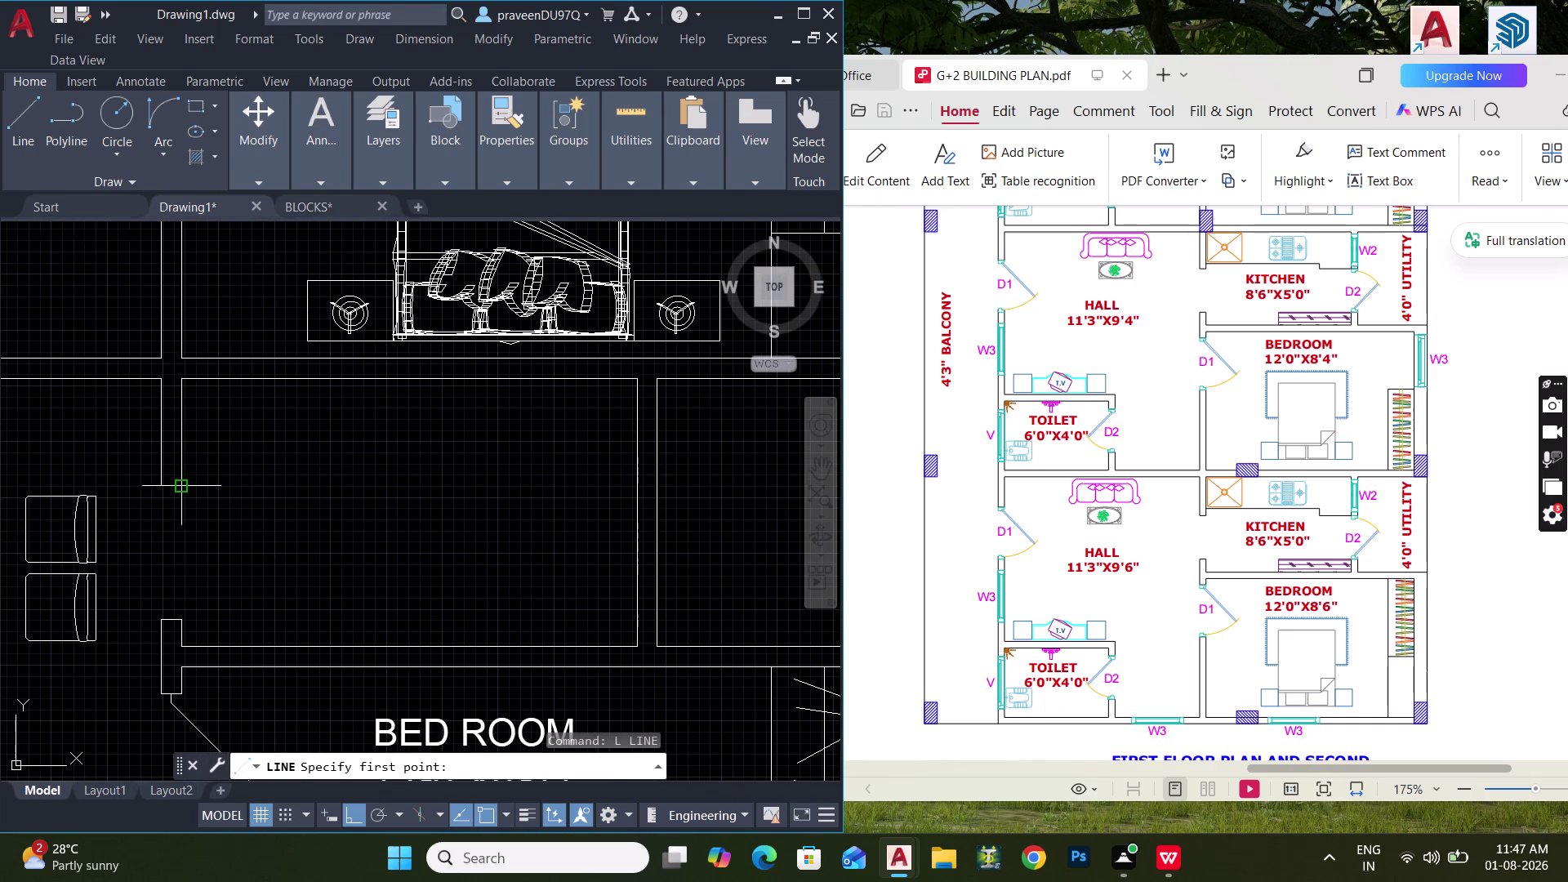
click(186, 485)
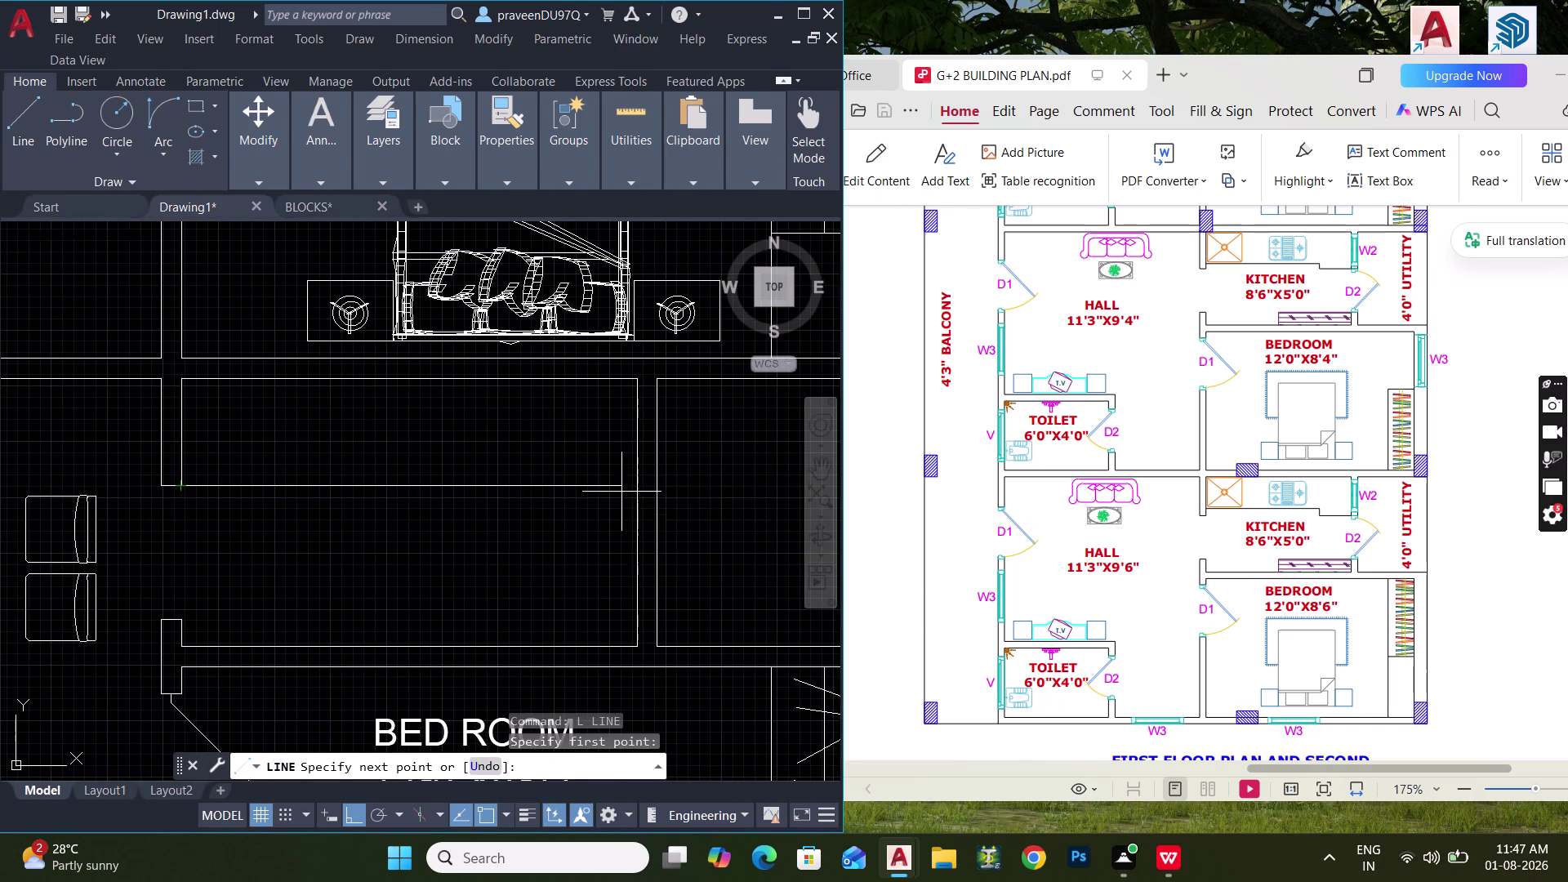
key(Escape)
text(L)
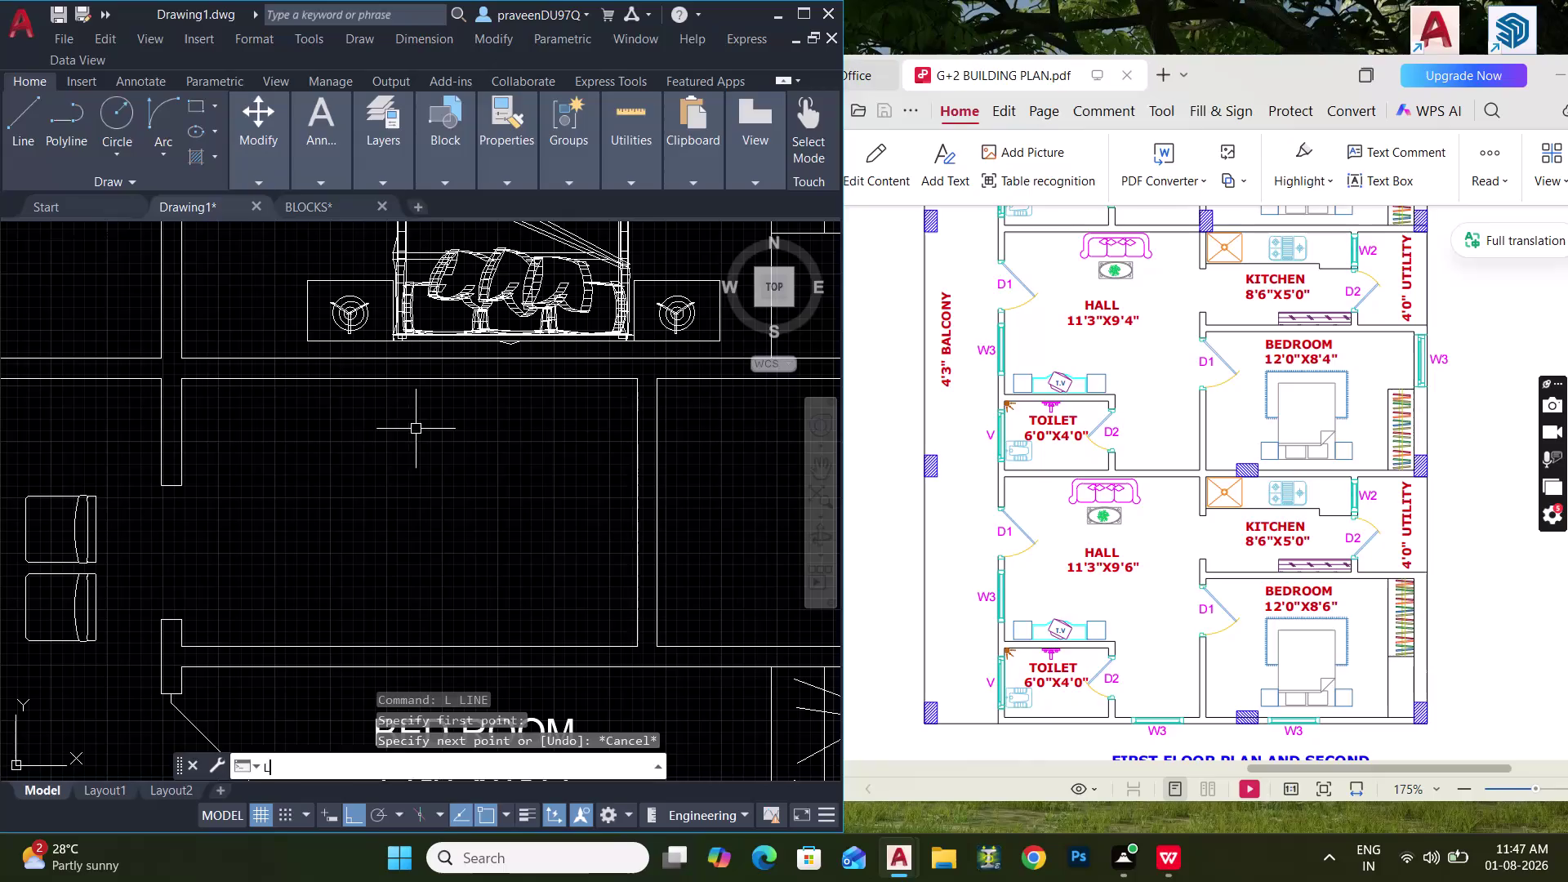
key(space)
click(185, 385)
click(632, 378)
key(space)
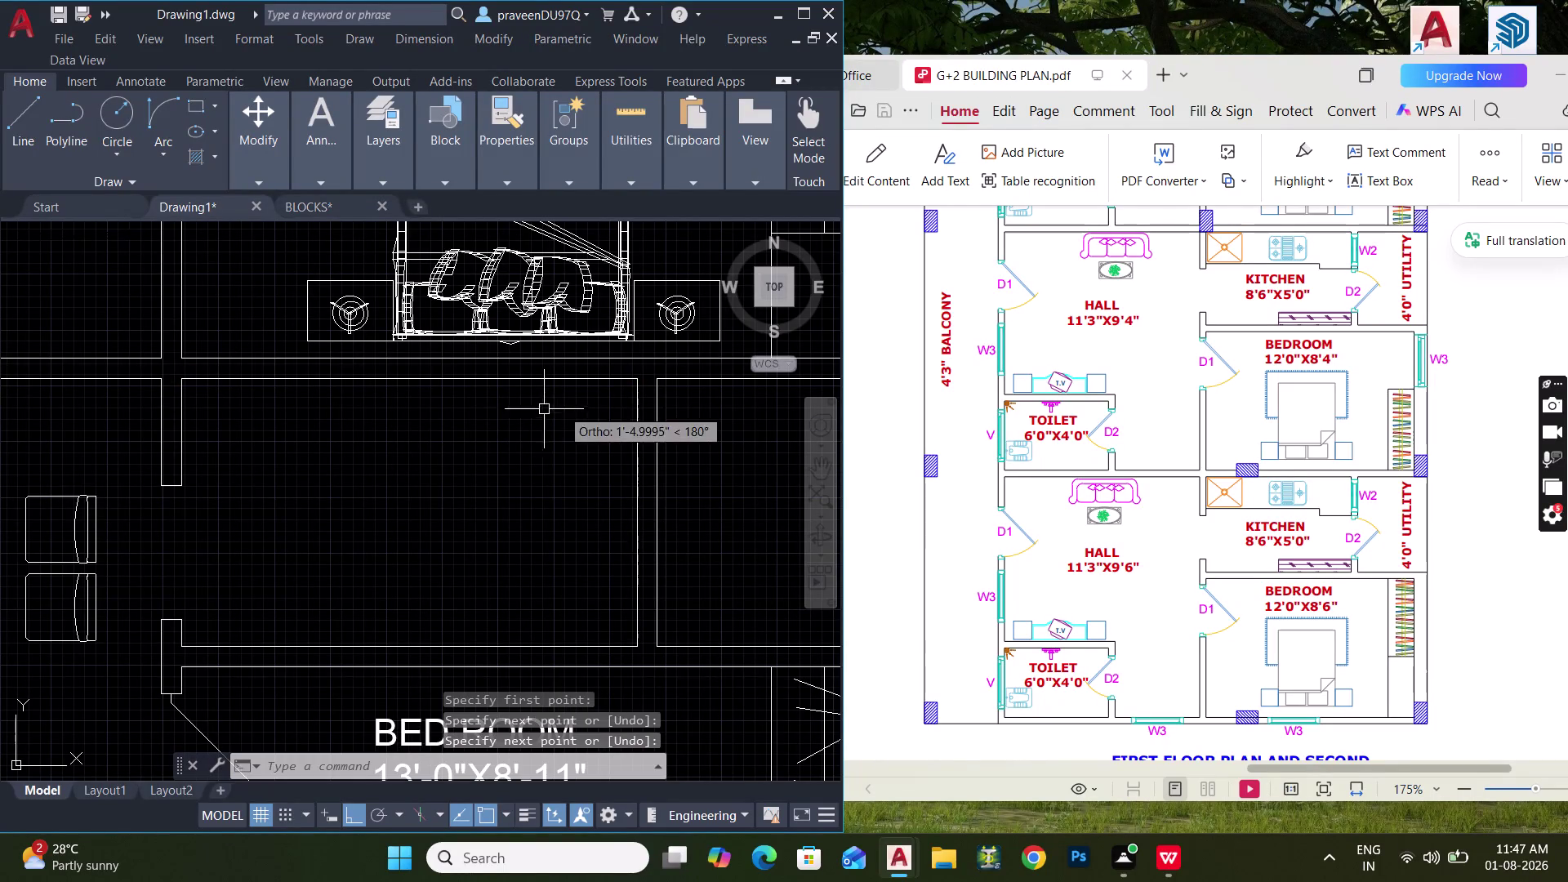